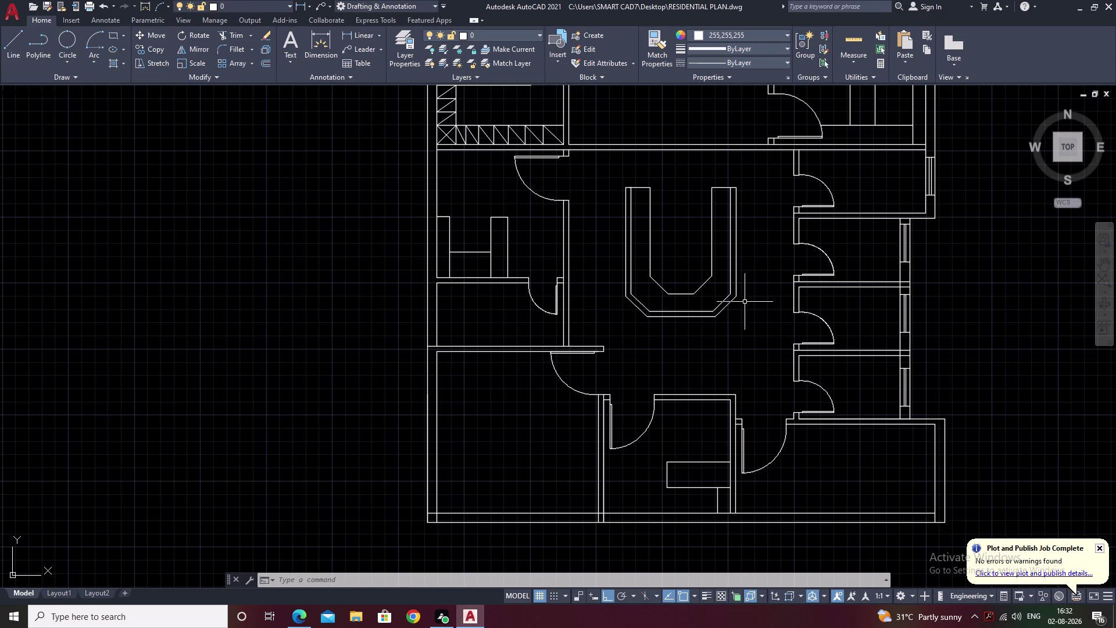
Explode the U-shaped table outline into separate line segments.
key(Escape)
key(Escape)
scroll(up, 3)
drag(656, 299, 609, 358)
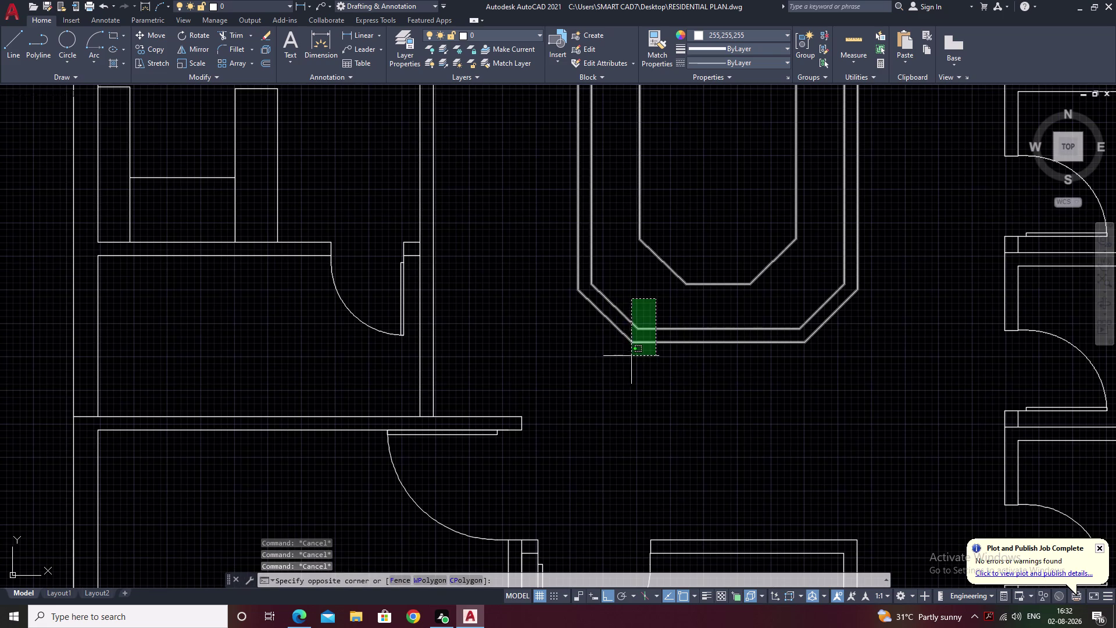
click(605, 356)
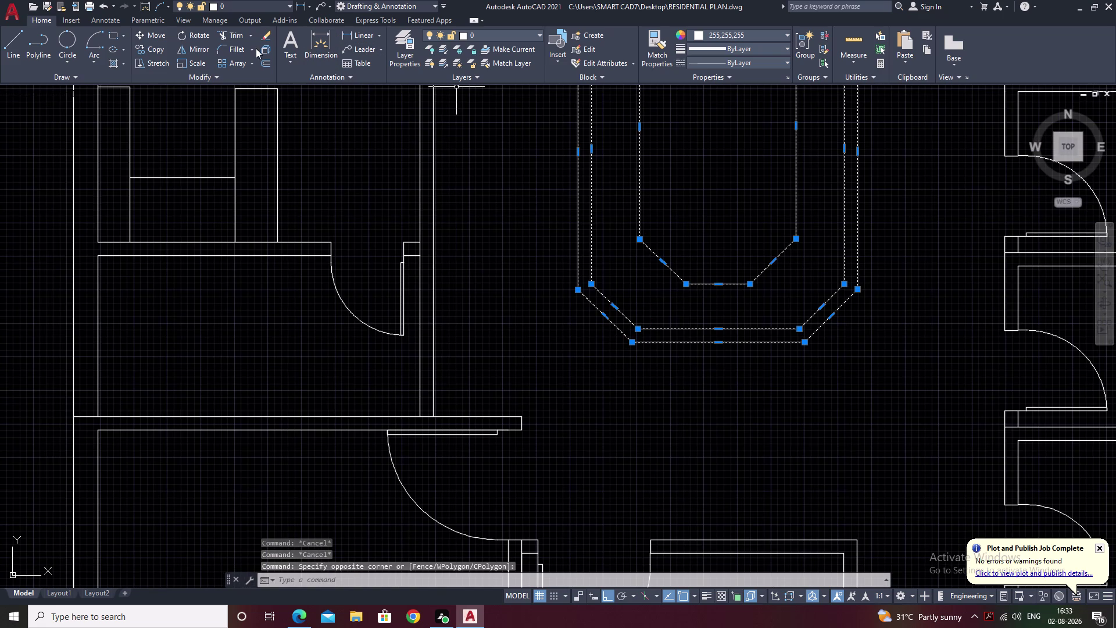
click(267, 51)
Join the chamfered bottom segments into two polylines.
drag(687, 302, 660, 352)
drag(624, 304, 601, 320)
click(599, 329)
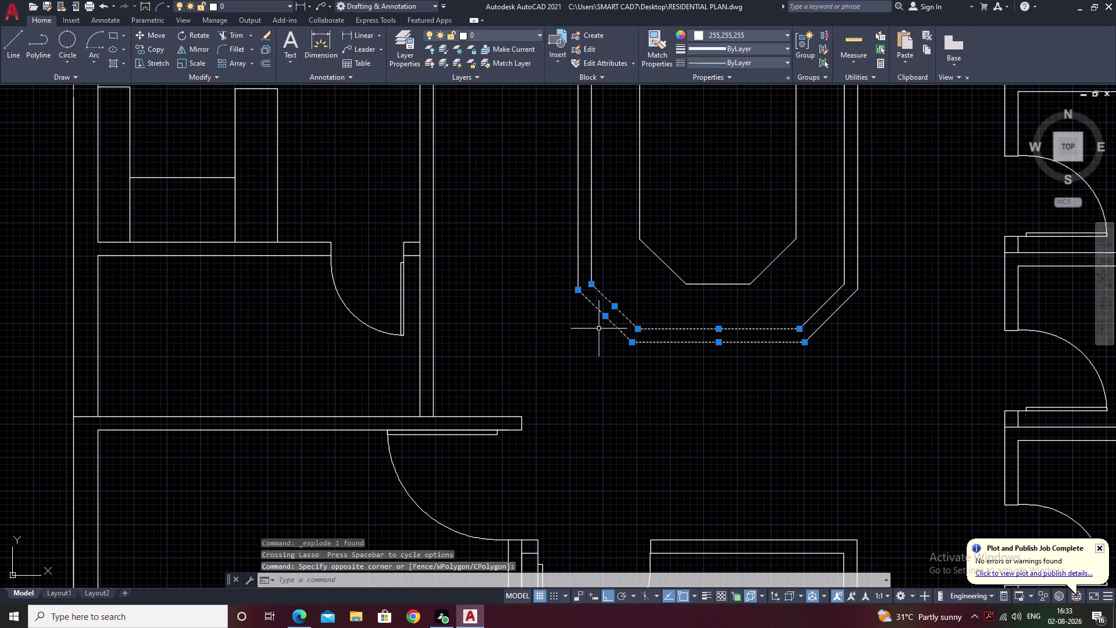
drag(809, 303, 853, 324)
click(854, 324)
drag(820, 299, 837, 312)
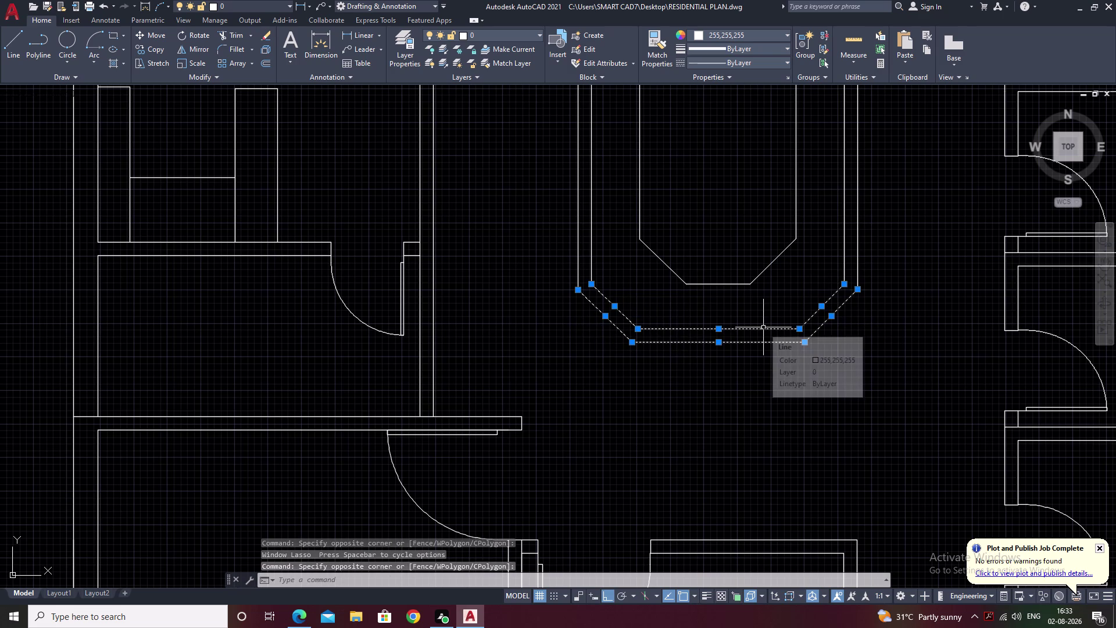
text(j)
key(space)
Move the joined bottom polylines downward below the side arms.
drag(731, 318, 705, 361)
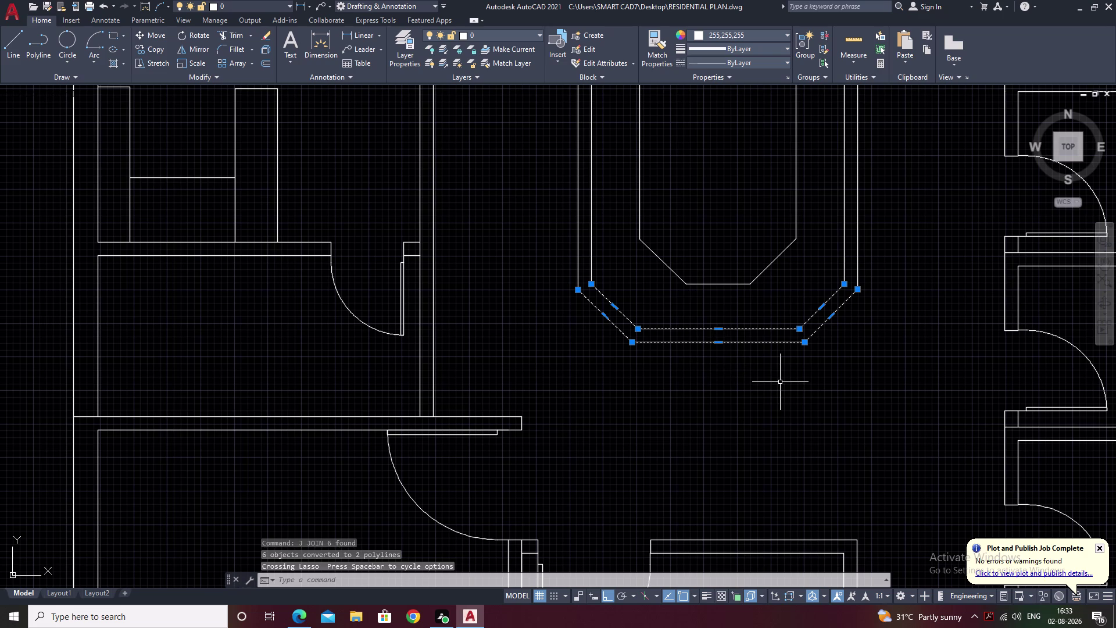
text(m)
key(space)
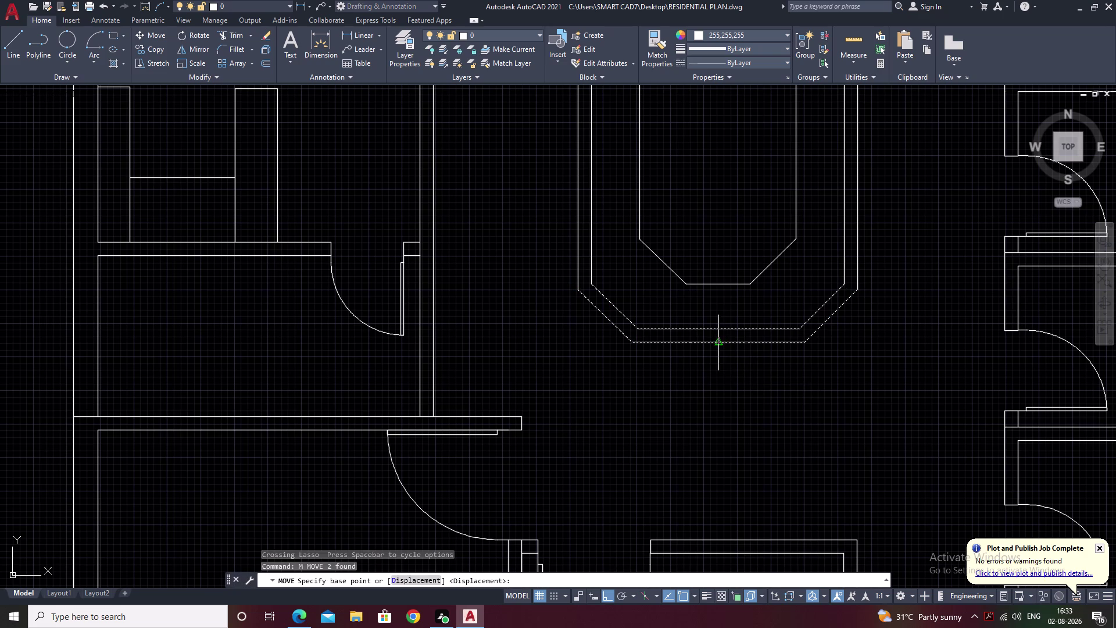
click(719, 344)
click(717, 384)
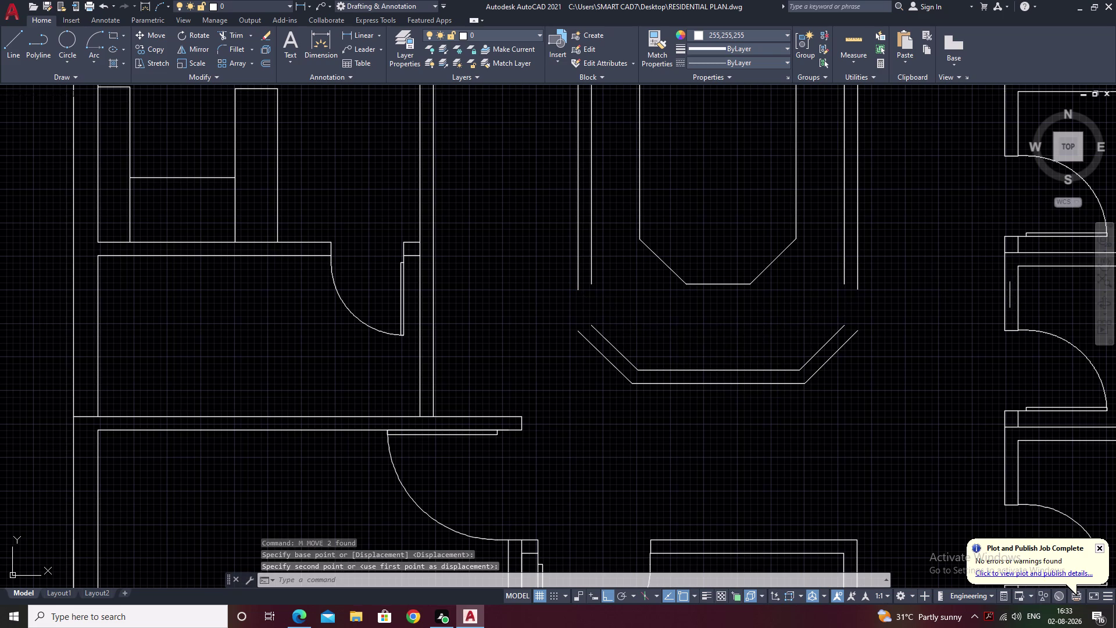
Move the bottom edge further down, then start a new line.
drag(729, 358, 709, 391)
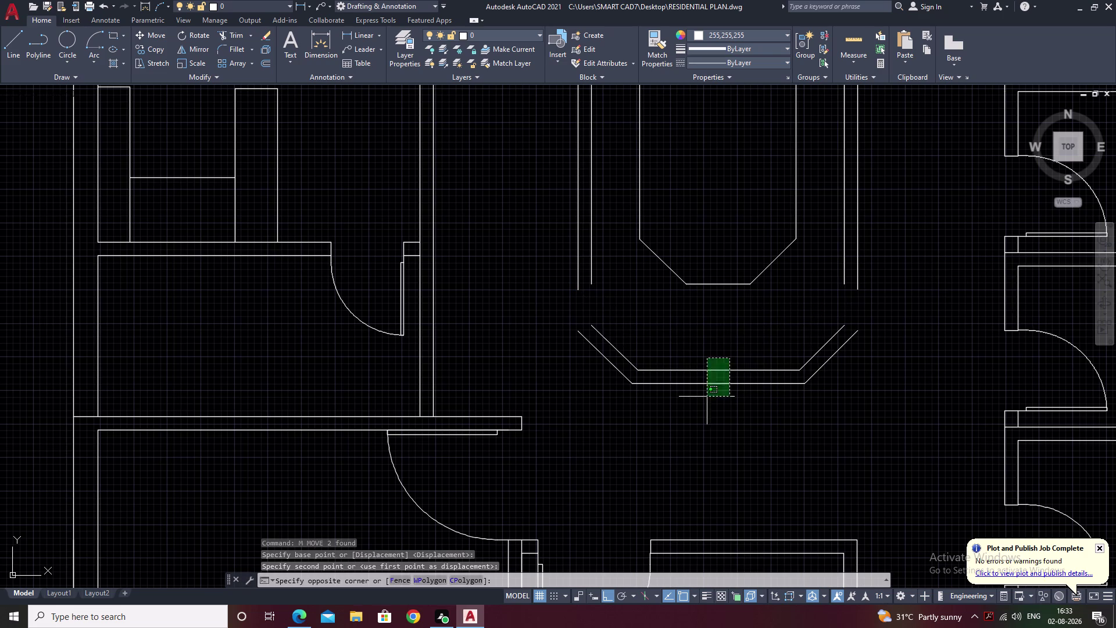
click(711, 392)
text(m)
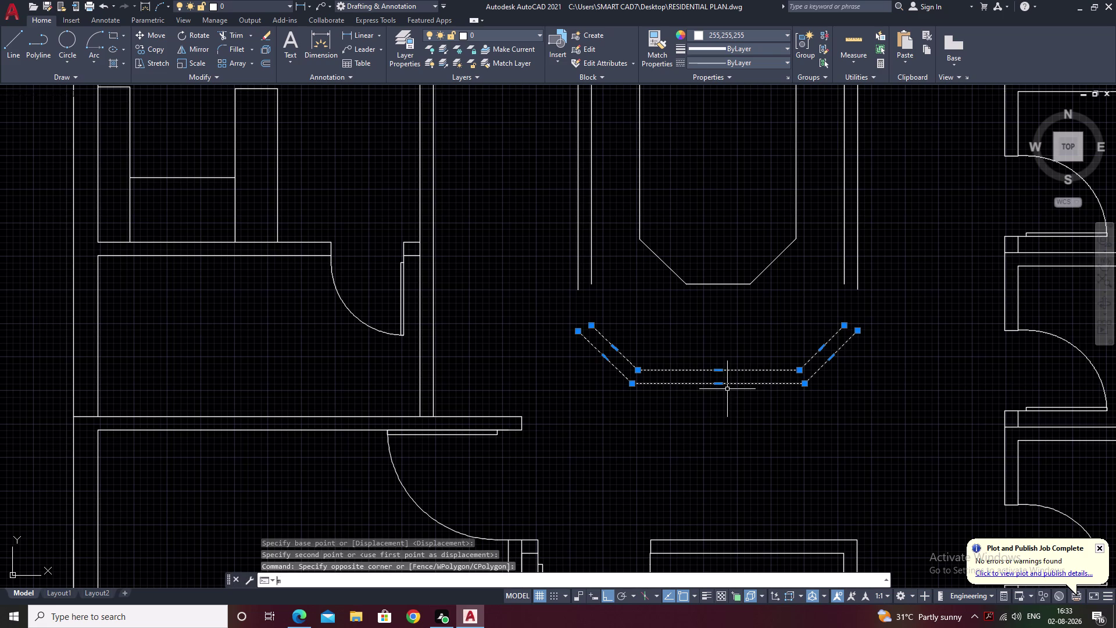
key(space)
click(718, 383)
click(721, 420)
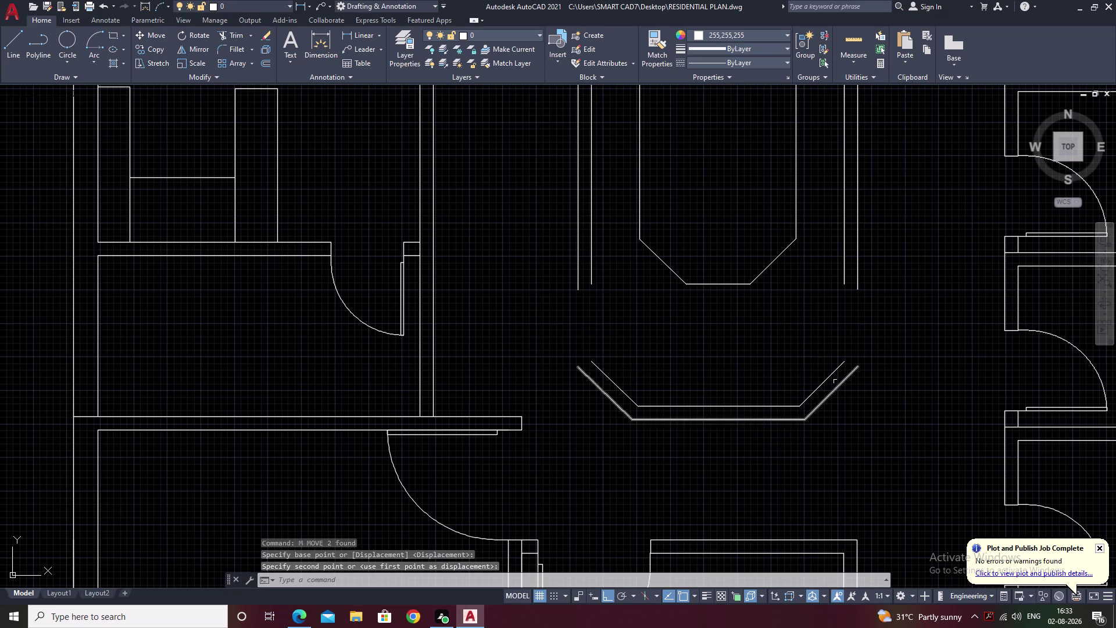
key(Escape)
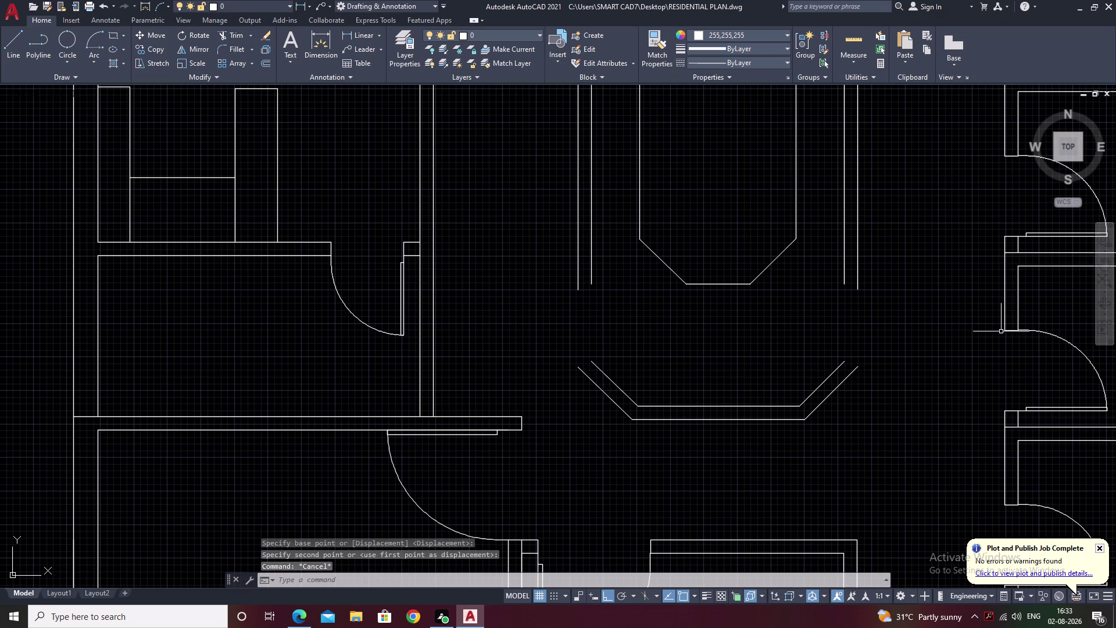
text(l)
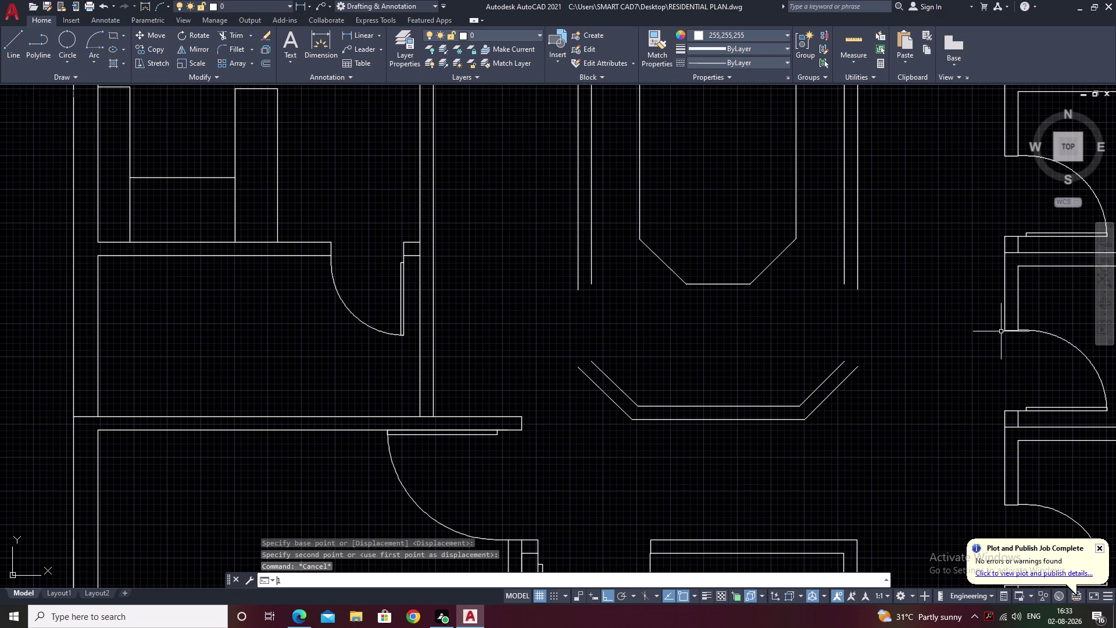
key(space)
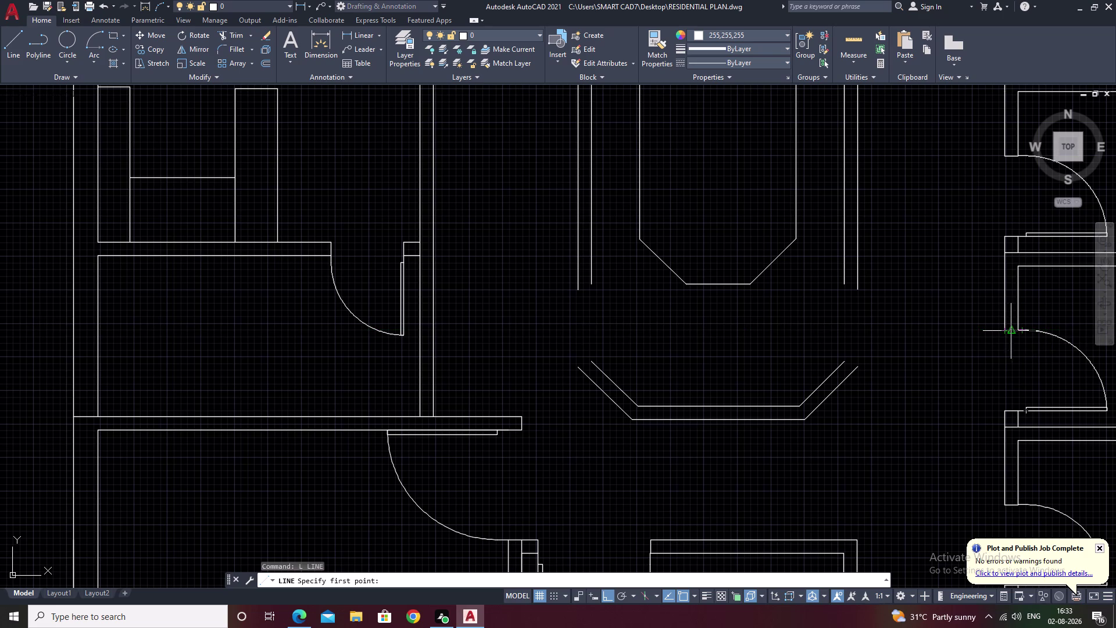
Draw a horizontal guide line and extend the four table arm lines to it.
drag(1010, 329, 1003, 330)
click(547, 336)
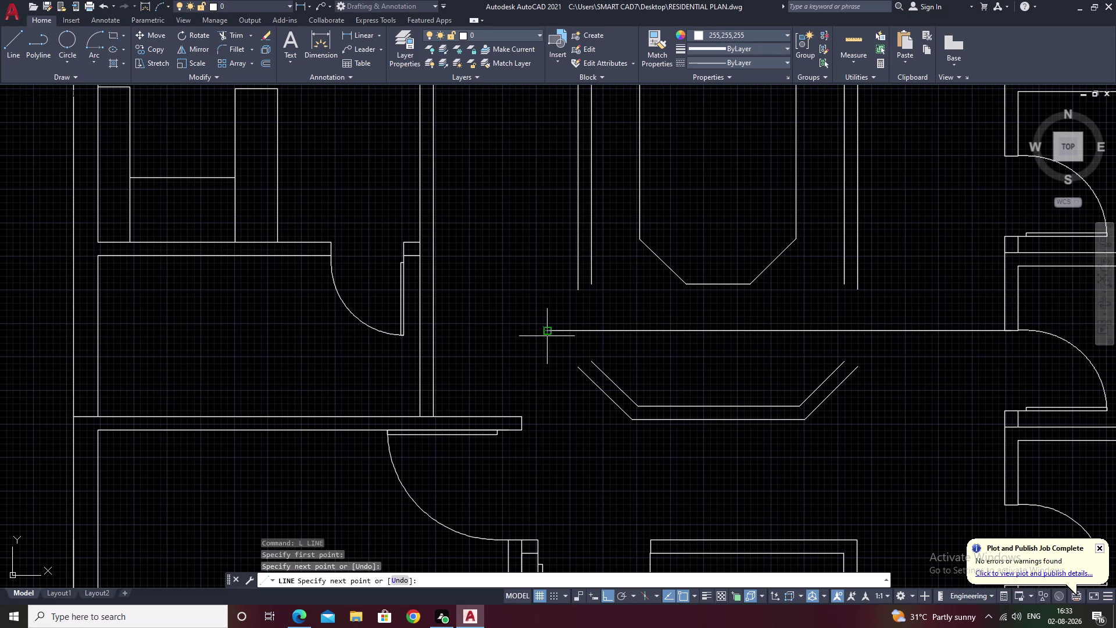
key(Escape)
text(e)
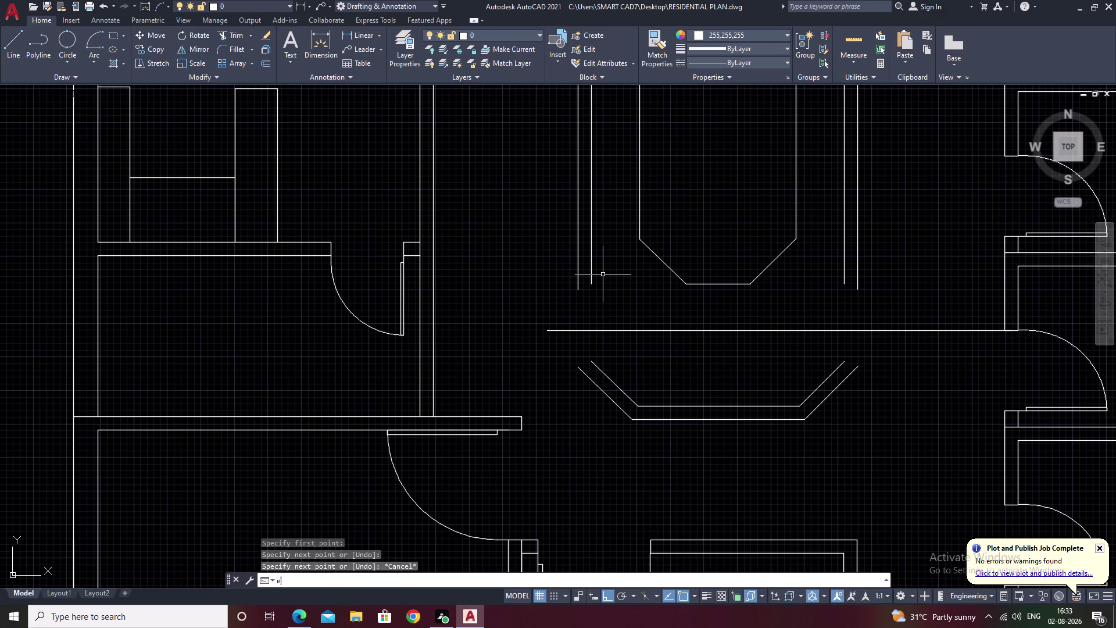
text(x)
key(space)
click(591, 264)
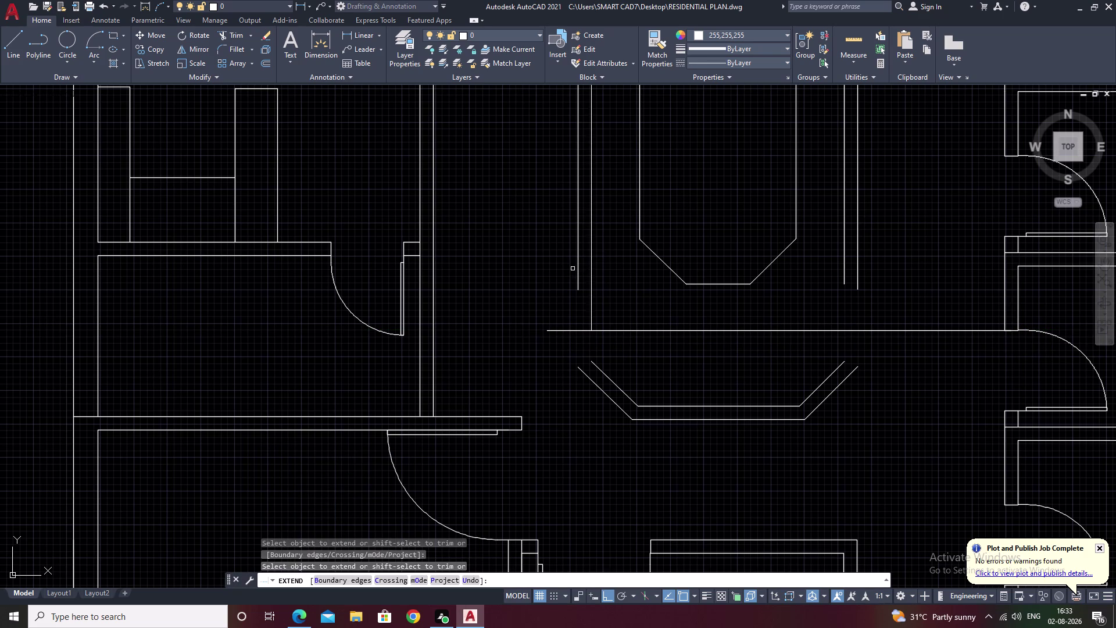
click(577, 269)
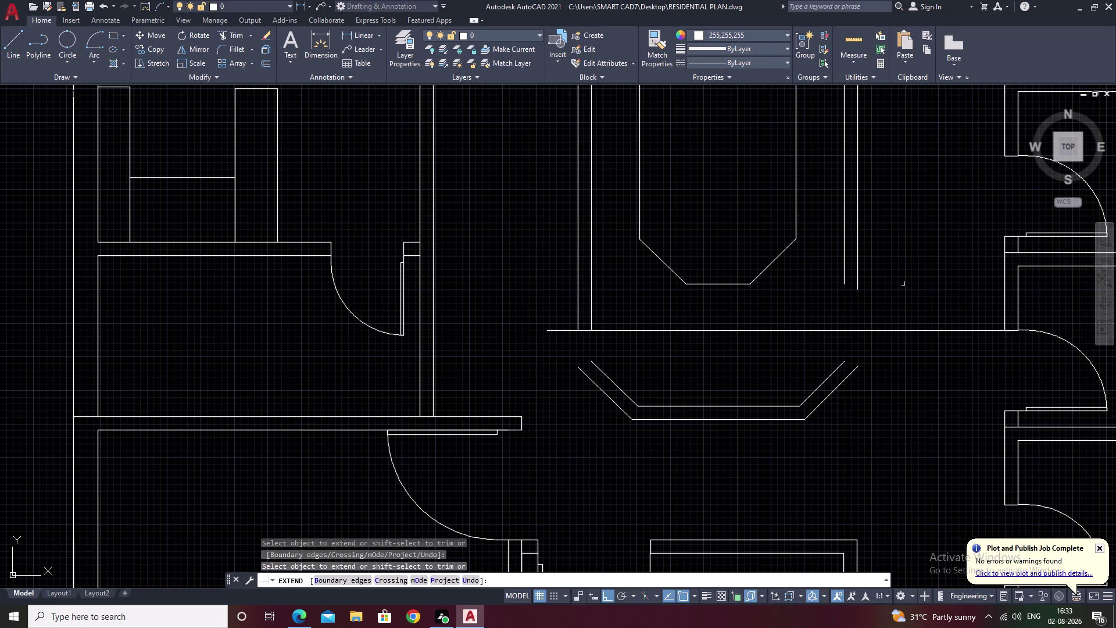
click(857, 274)
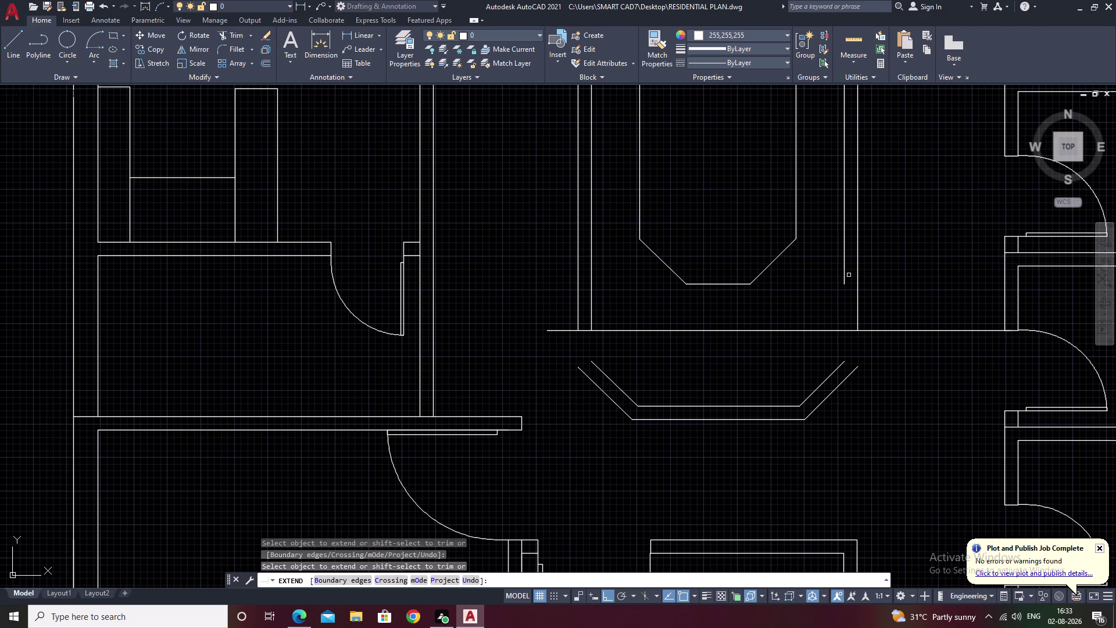
click(844, 278)
key(Escape)
Delete the horizontal guide line.
scroll(down, 3)
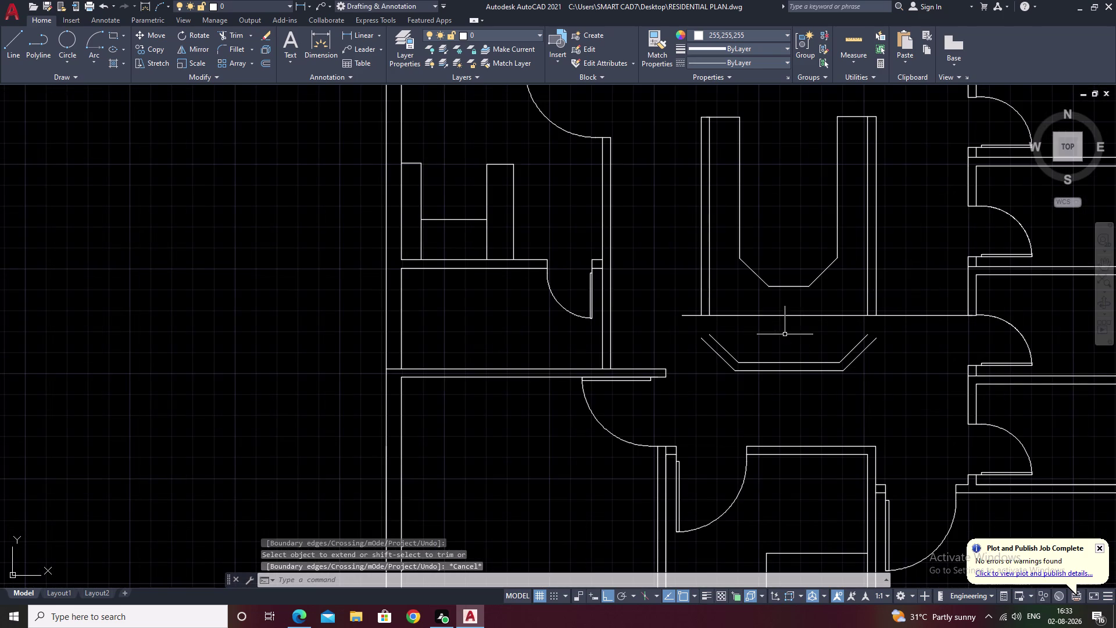
scroll(up, 3)
drag(816, 300, 797, 322)
click(796, 322)
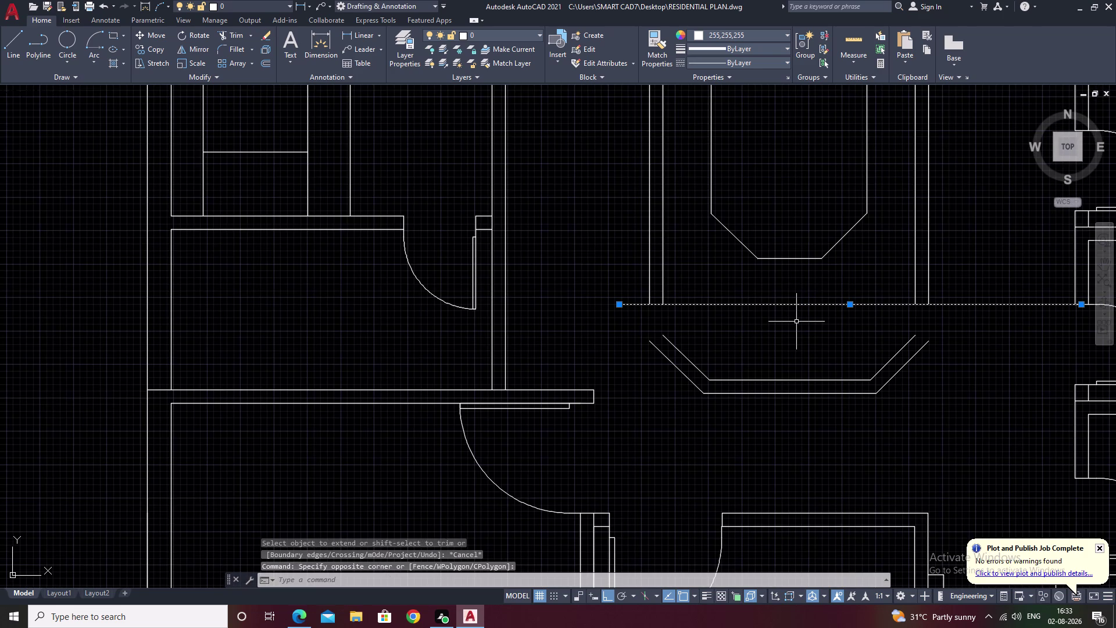
text(e)
key(space)
Move the bottom edge polylines up to fit against the arm ends.
drag(805, 359, 776, 398)
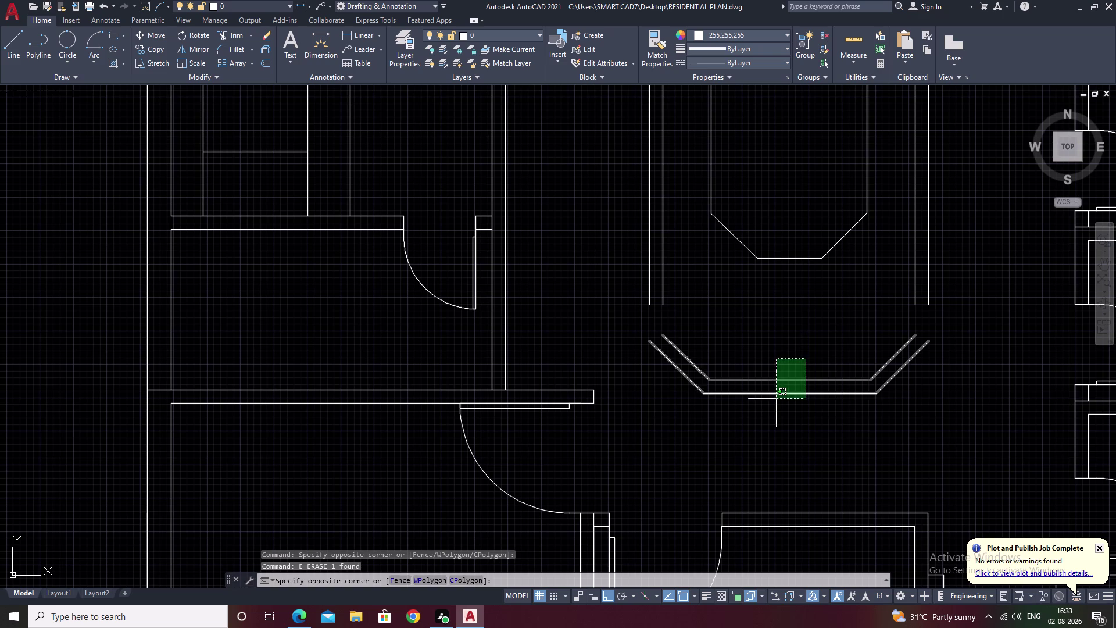
click(776, 399)
text(m)
key(space)
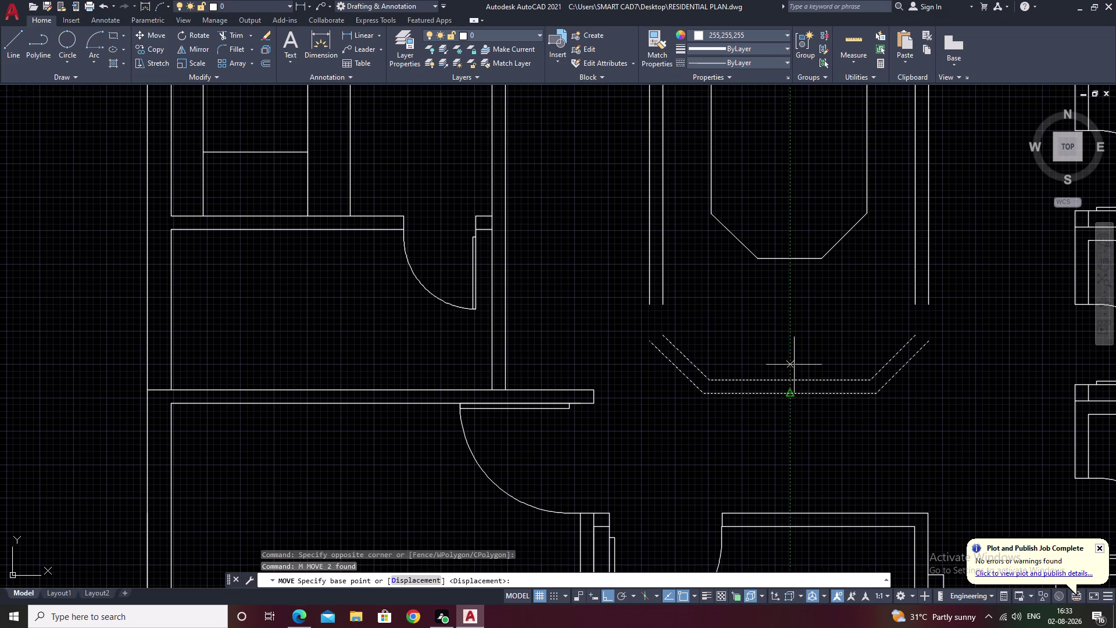
click(665, 339)
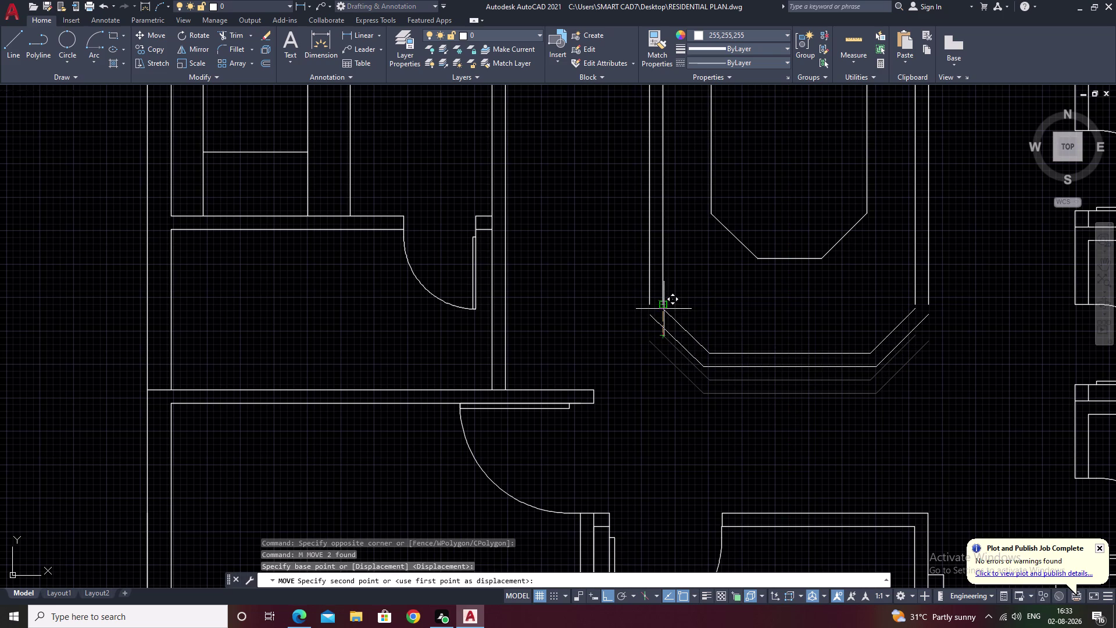
click(664, 308)
key(Escape)
Extend the left diagonal chamfer line toward the table arm.
middle_drag(684, 365, 712, 378)
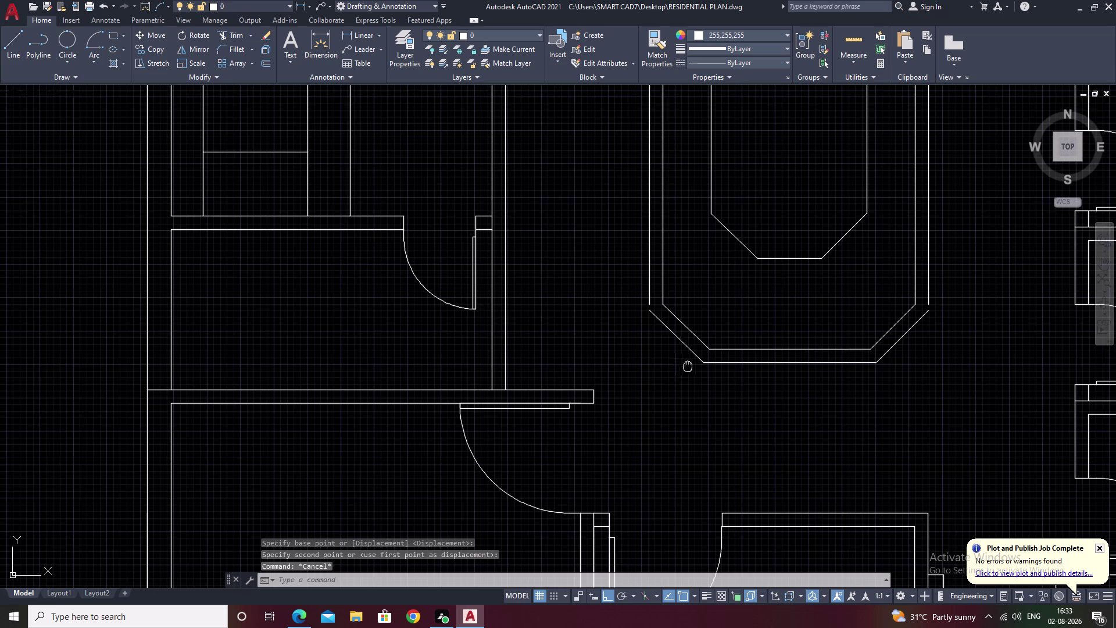
middle_drag(712, 378, 726, 385)
scroll(up, 3)
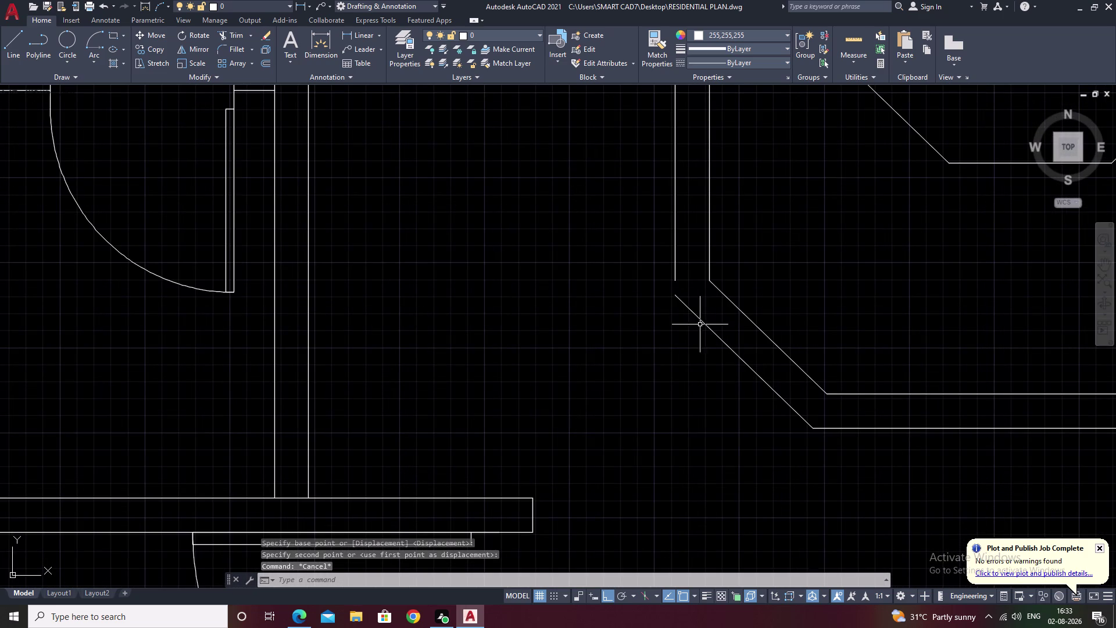
text(ex)
key(space)
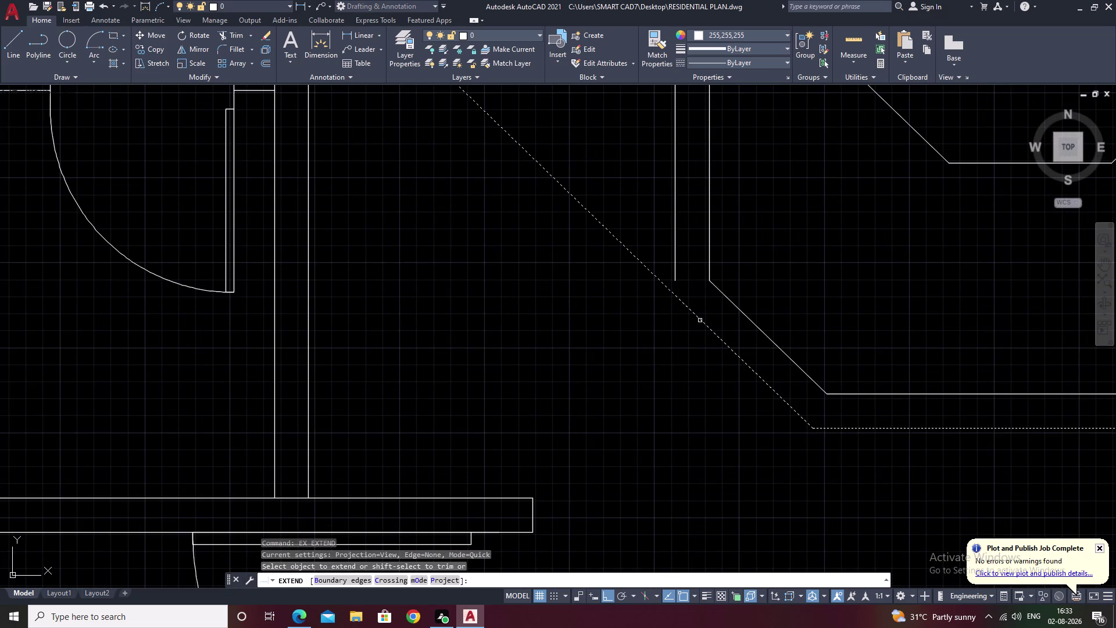
click(696, 314)
click(674, 257)
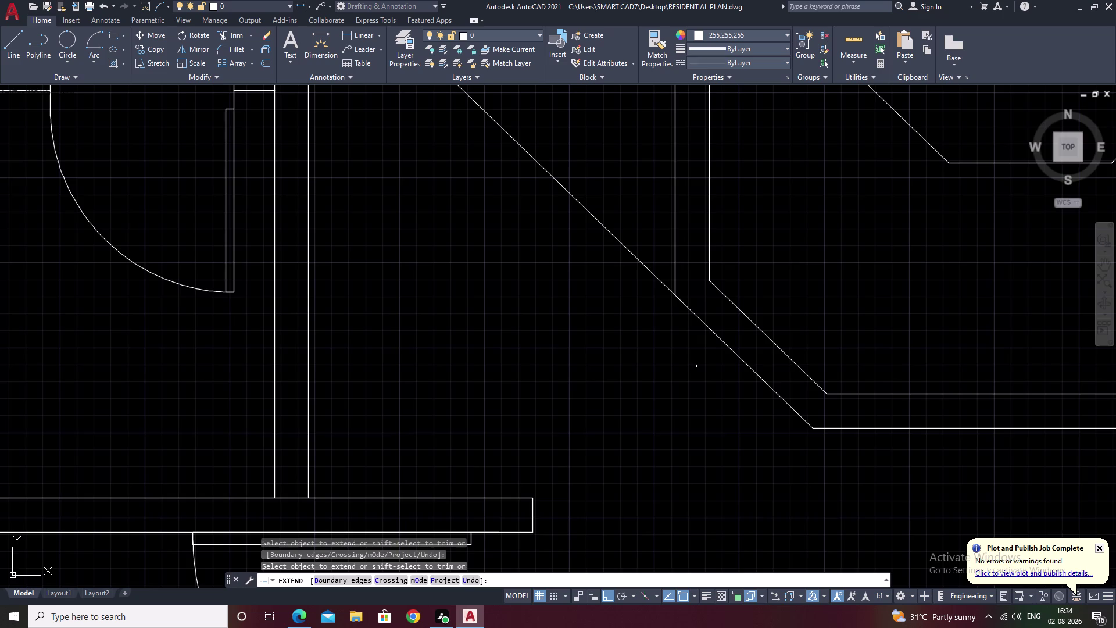
middle_drag(698, 367, 437, 400)
middle_drag(1014, 342, 573, 367)
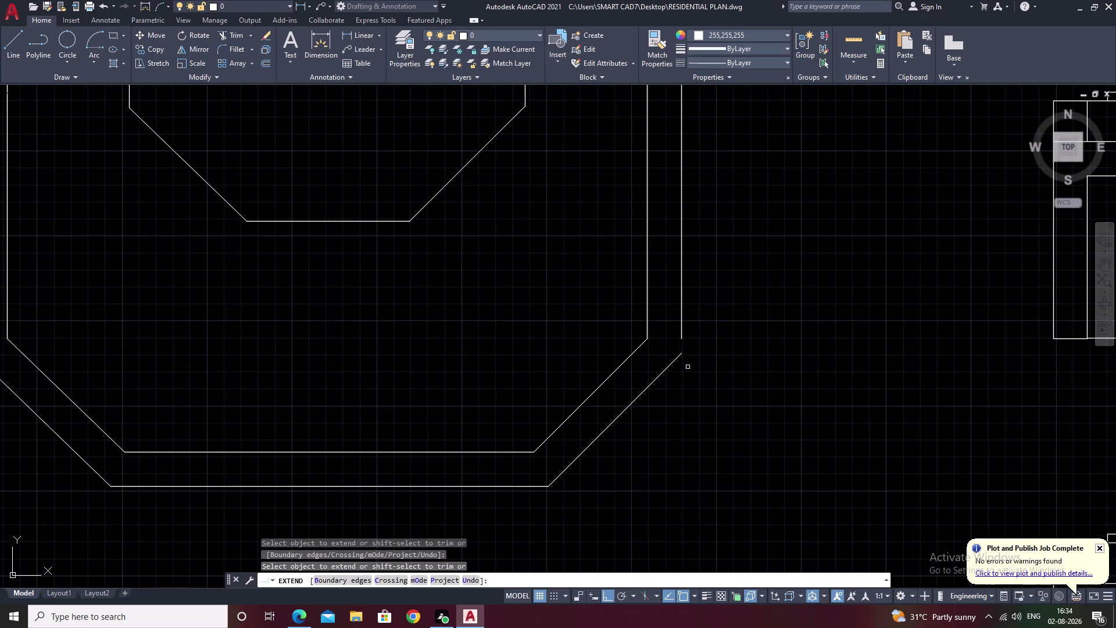
click(675, 361)
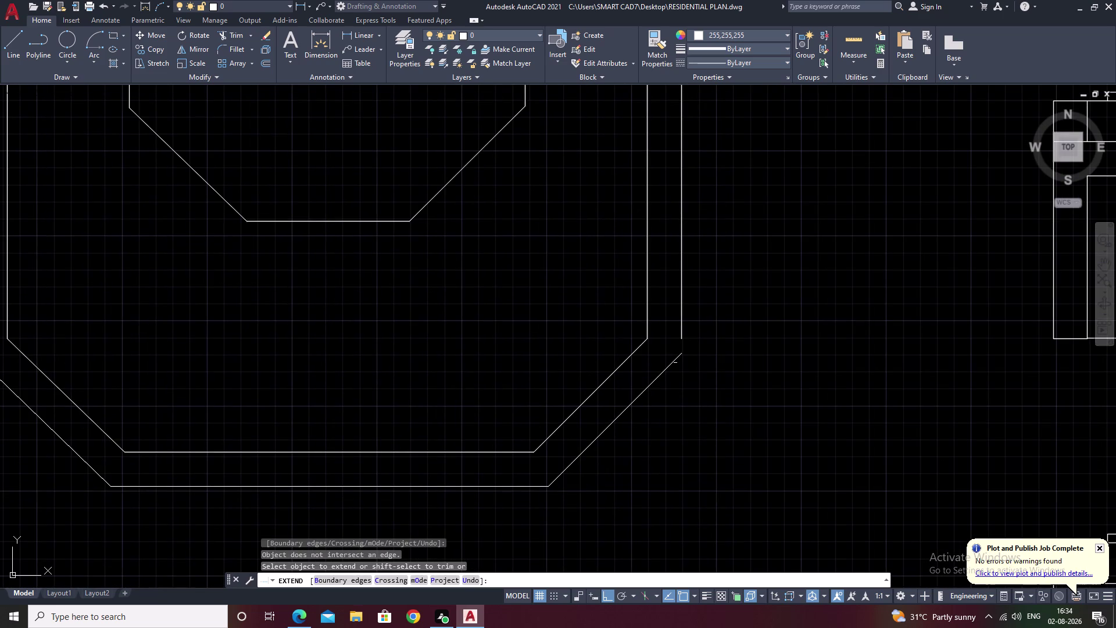
key(Escape)
Extend the right outer edge down to meet the angled corner.
text(ex)
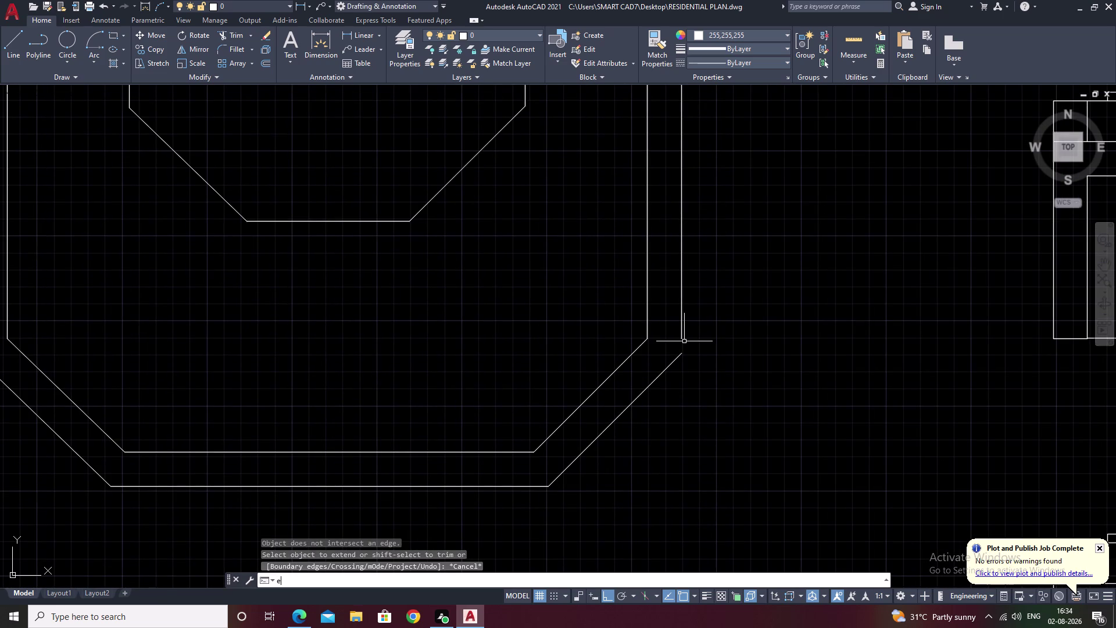
key(space)
click(682, 331)
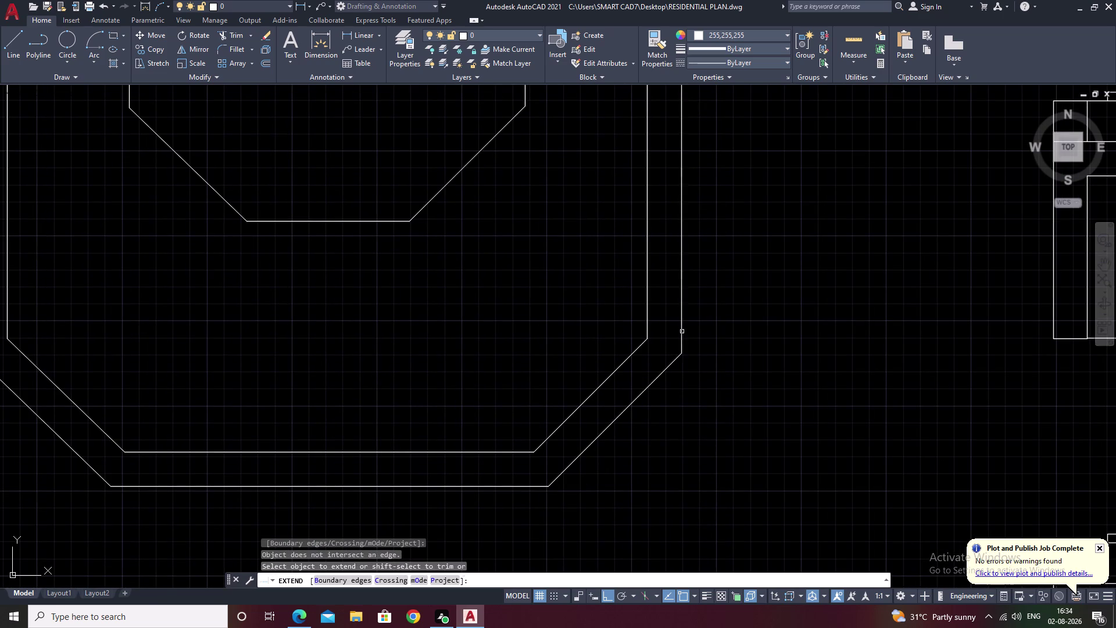
scroll(down, 3)
middle_drag(740, 388, 763, 388)
key(Escape)
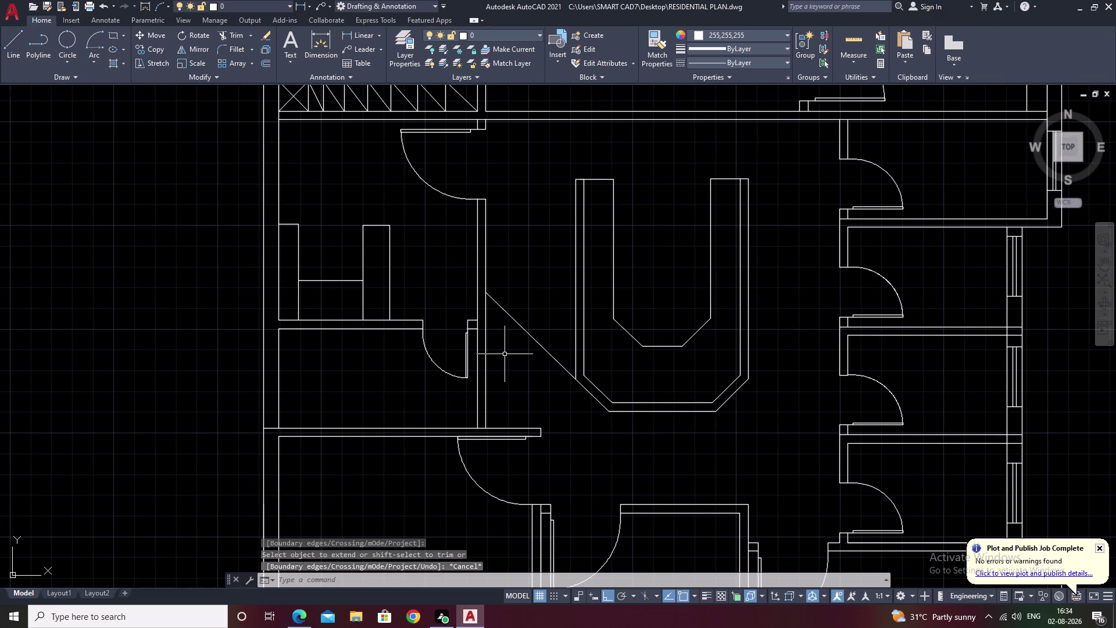
Try trimming the counter's inner bottom lines, then undo the trims.
text(tr)
key(space)
drag(536, 305, 519, 365)
scroll(down, 3)
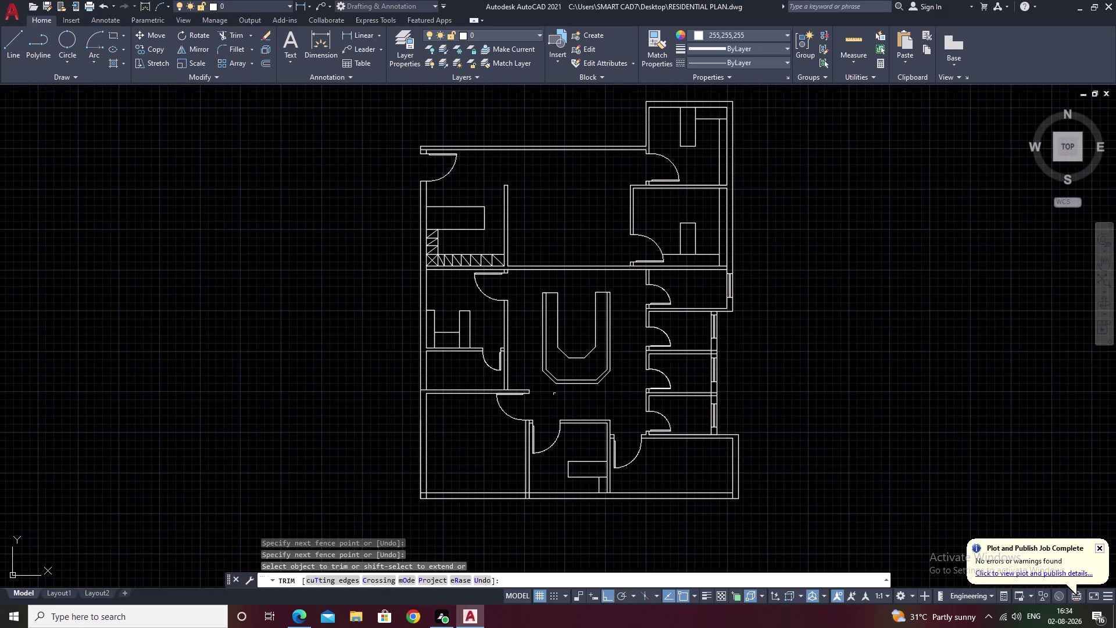
middle_drag(570, 411, 600, 379)
scroll(up, 3)
middle_drag(597, 336, 657, 365)
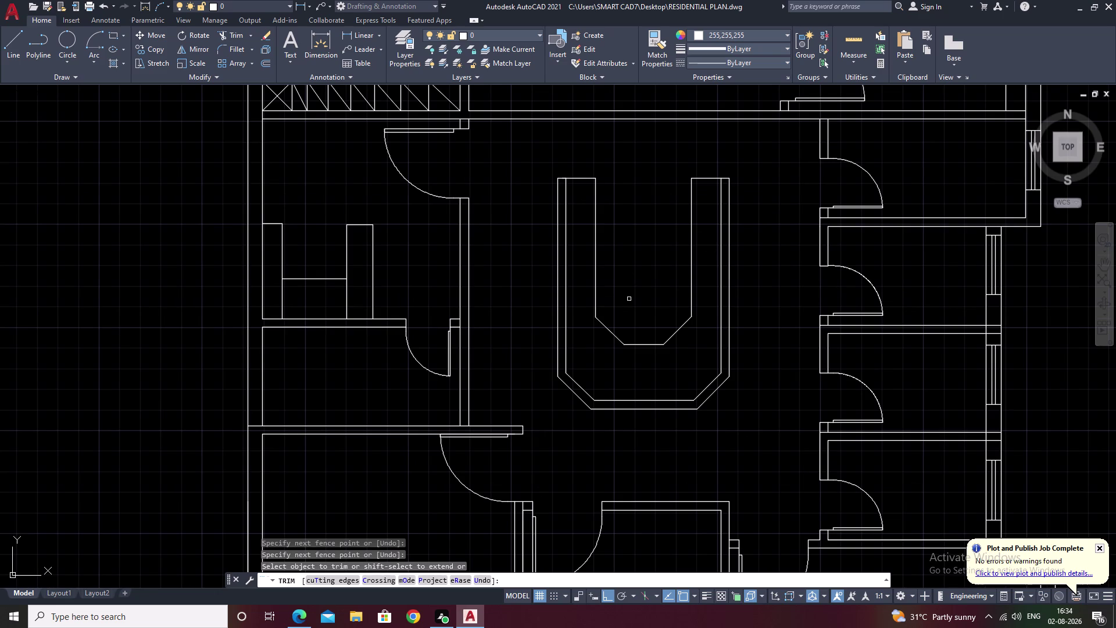
drag(643, 322, 628, 350)
key(ctrl+z)
drag(660, 327, 625, 376)
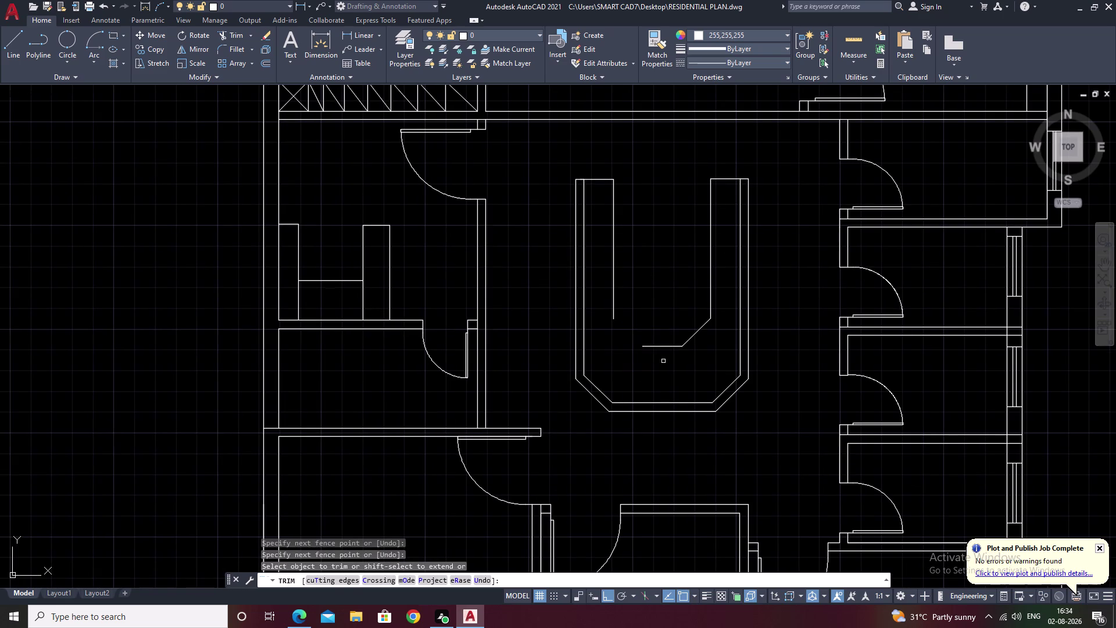
key(ctrl+z)
key(Escape)
Join the counter's inner bottom angled segments into one polyline.
drag(672, 313, 669, 319)
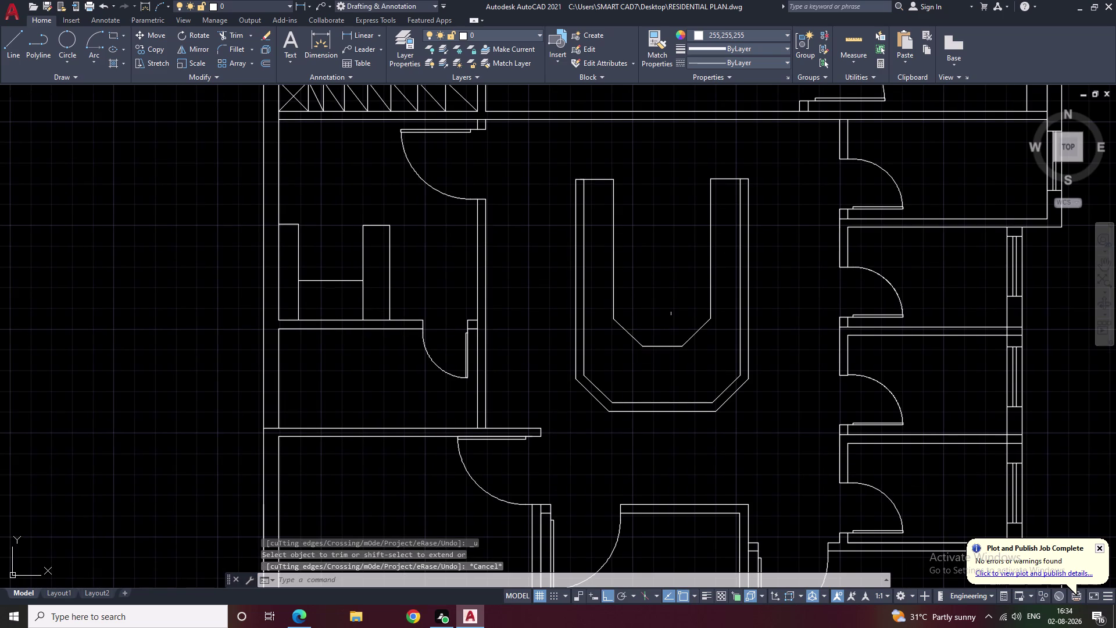
drag(670, 319, 646, 367)
click(647, 367)
drag(648, 335, 607, 348)
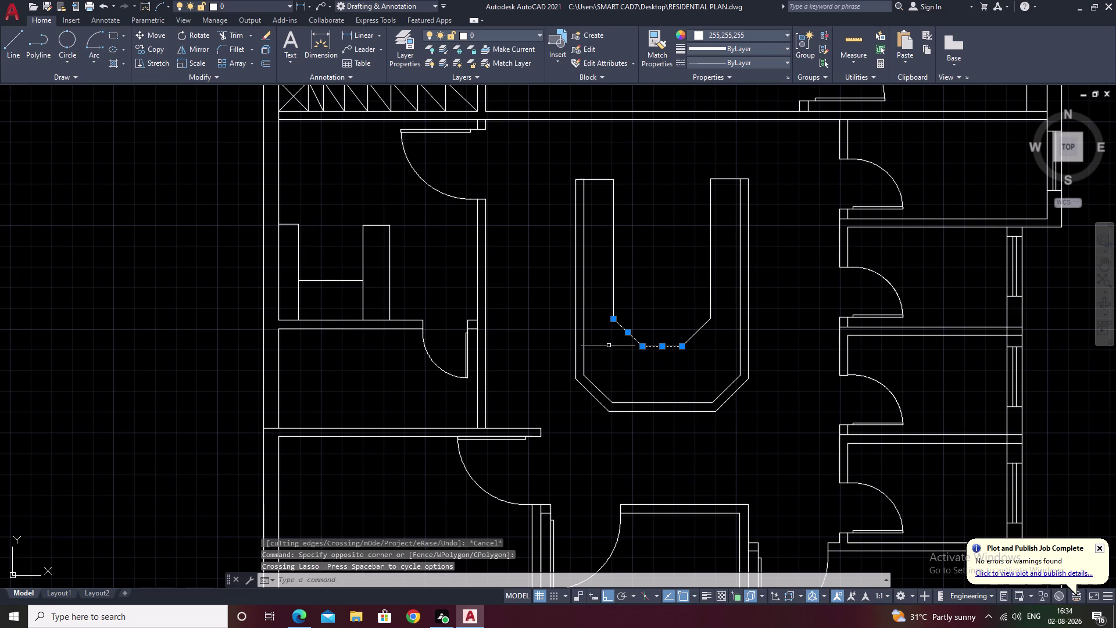
drag(687, 322, 709, 350)
click(708, 350)
drag(682, 313, 709, 352)
drag(716, 344, 692, 322)
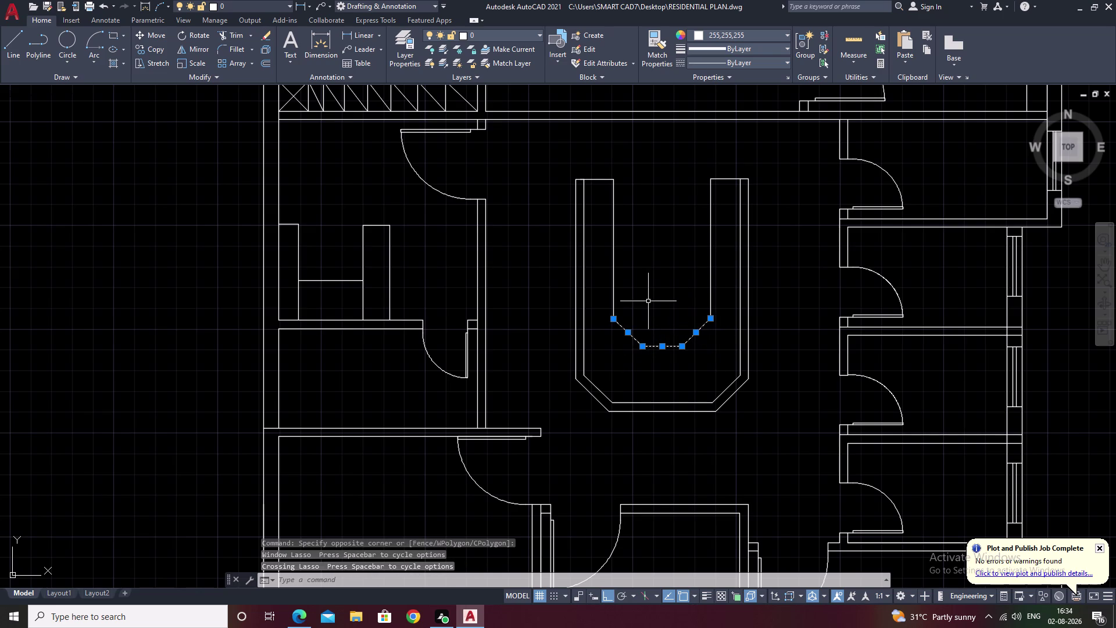
text(j)
key(space)
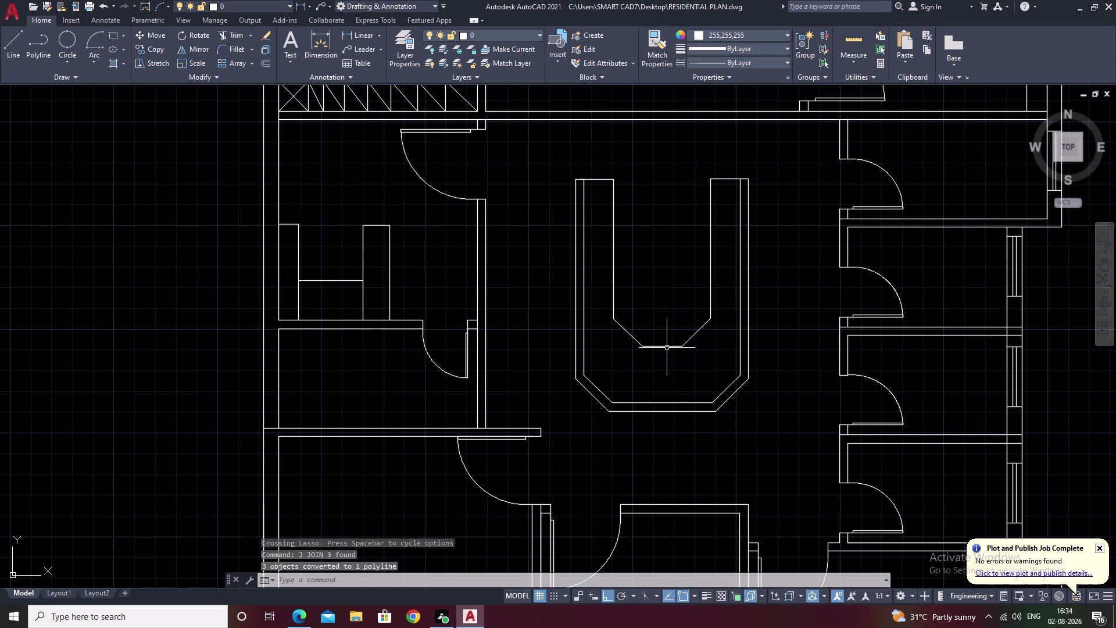
Move the joined inner bottom polyline lower in the counter.
click(670, 346)
text(m)
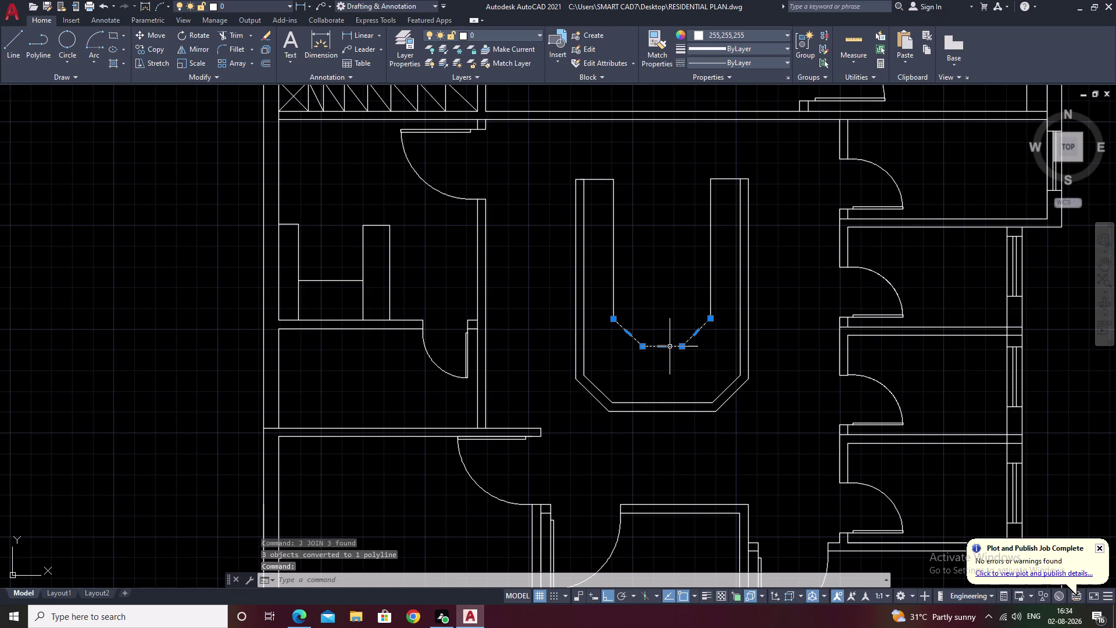
key(space)
click(660, 347)
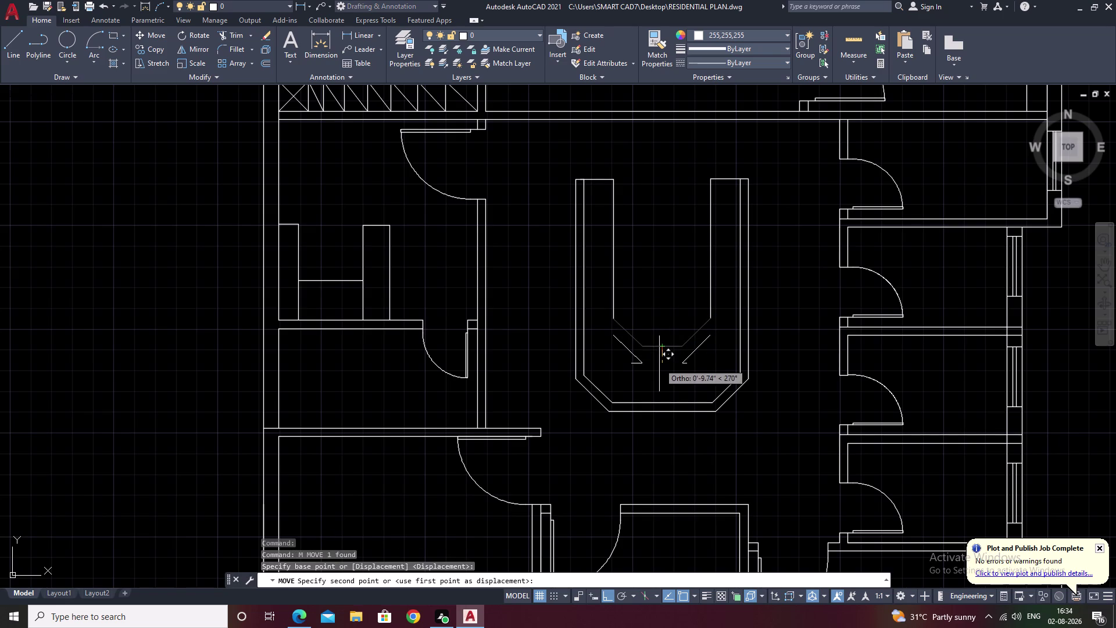
click(659, 366)
key(Escape)
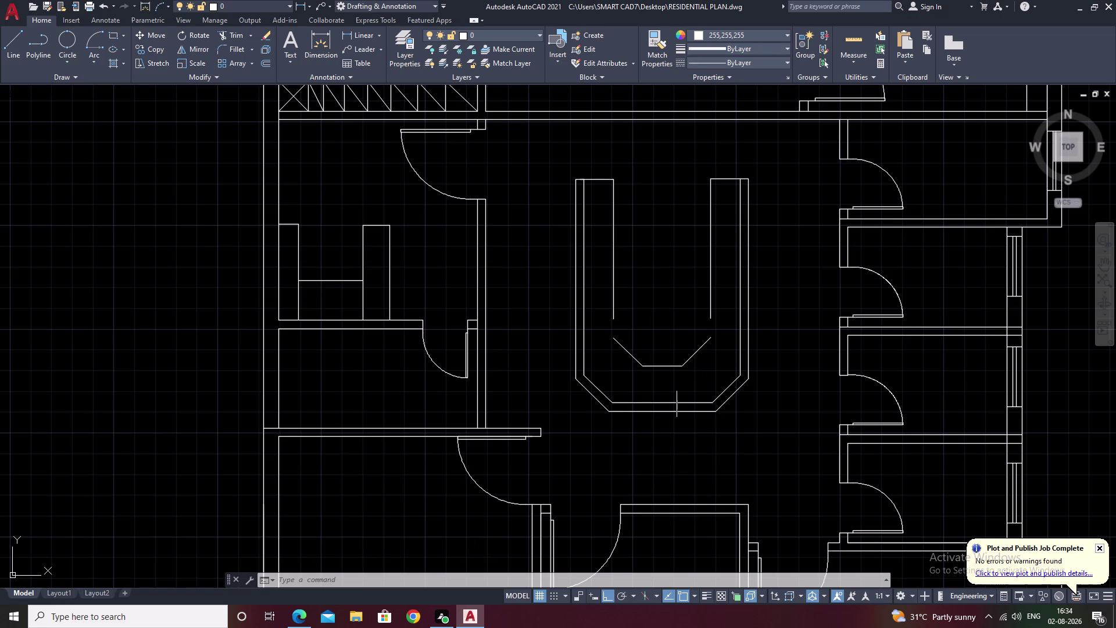
Move the inner bottom polyline further down to its final position.
key(Escape)
text(m)
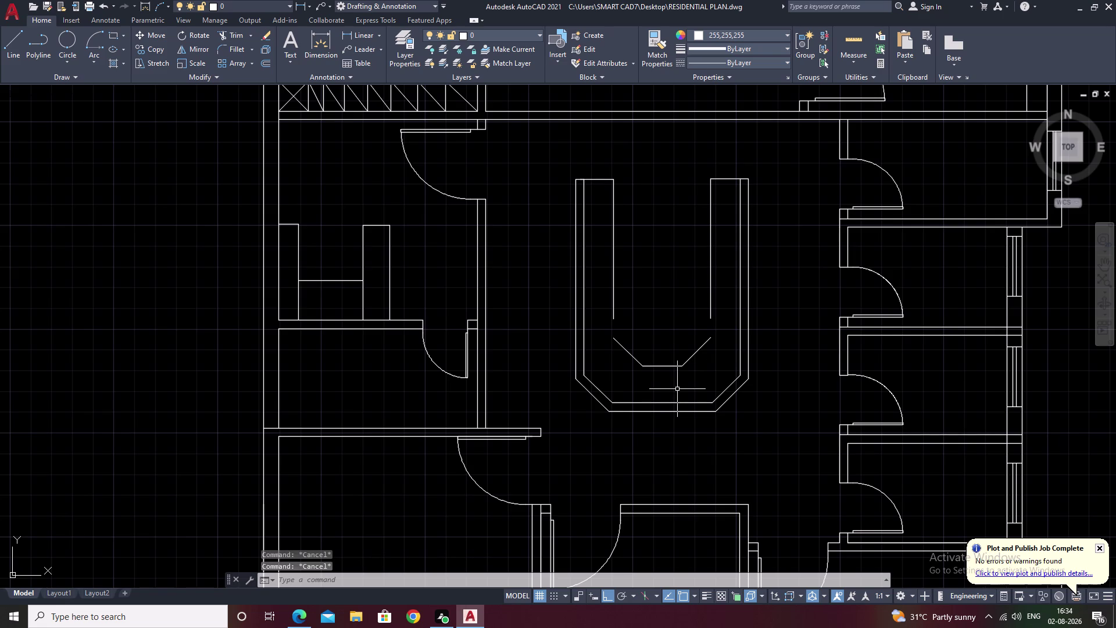
key(space)
click(662, 367)
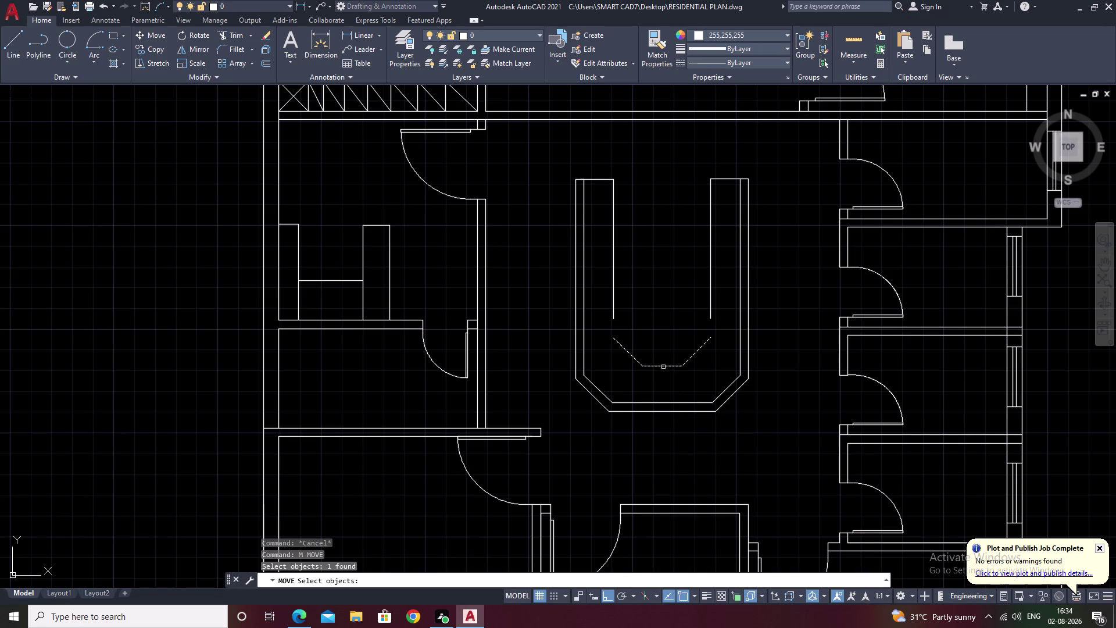
right_click(664, 367)
click(664, 367)
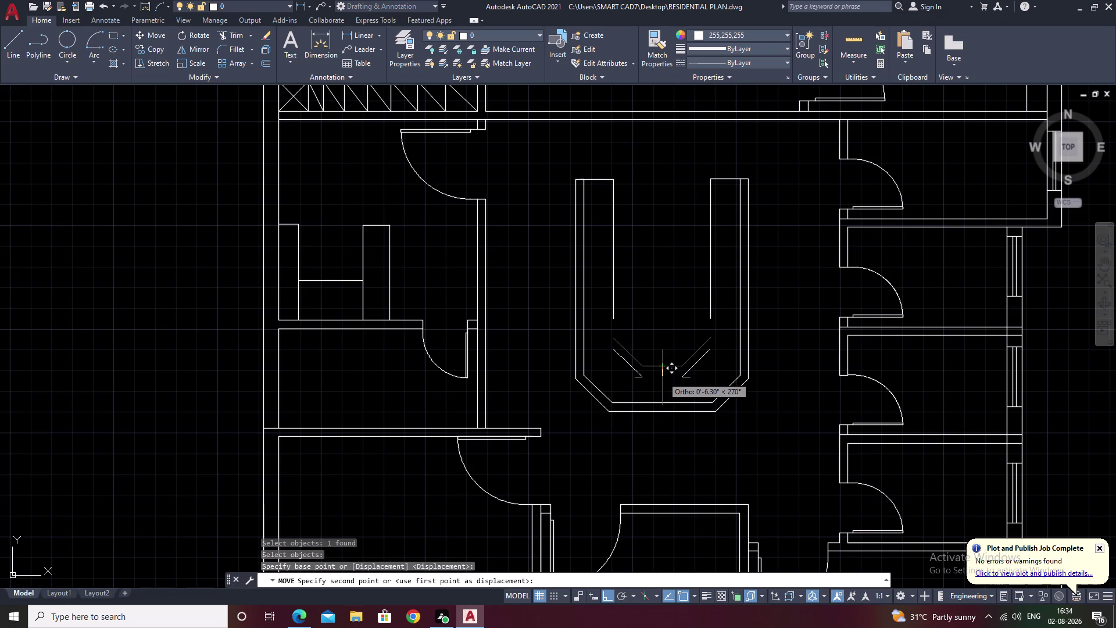
click(663, 377)
key(Escape)
Extend the left and right inner sides down to the lowered bottom.
text(e)
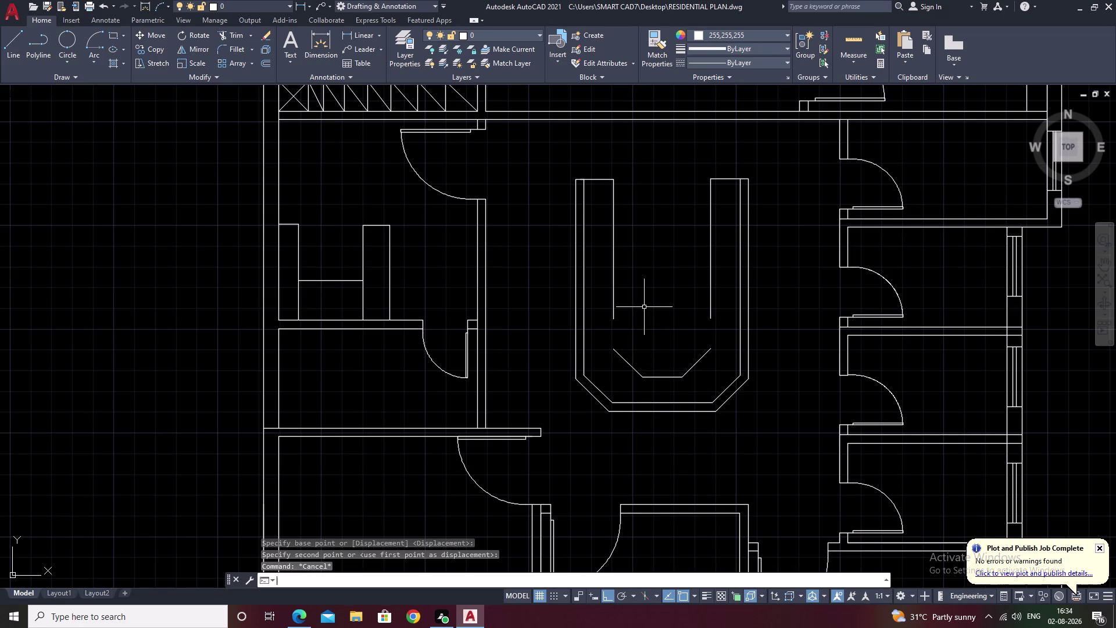
text(x)
key(space)
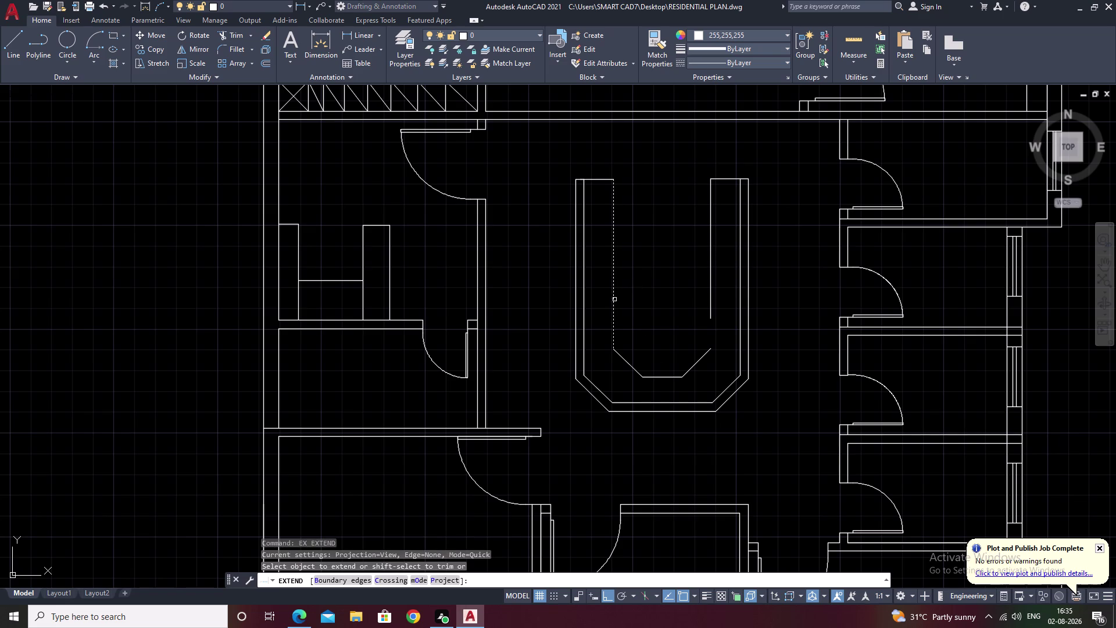
click(615, 300)
click(710, 295)
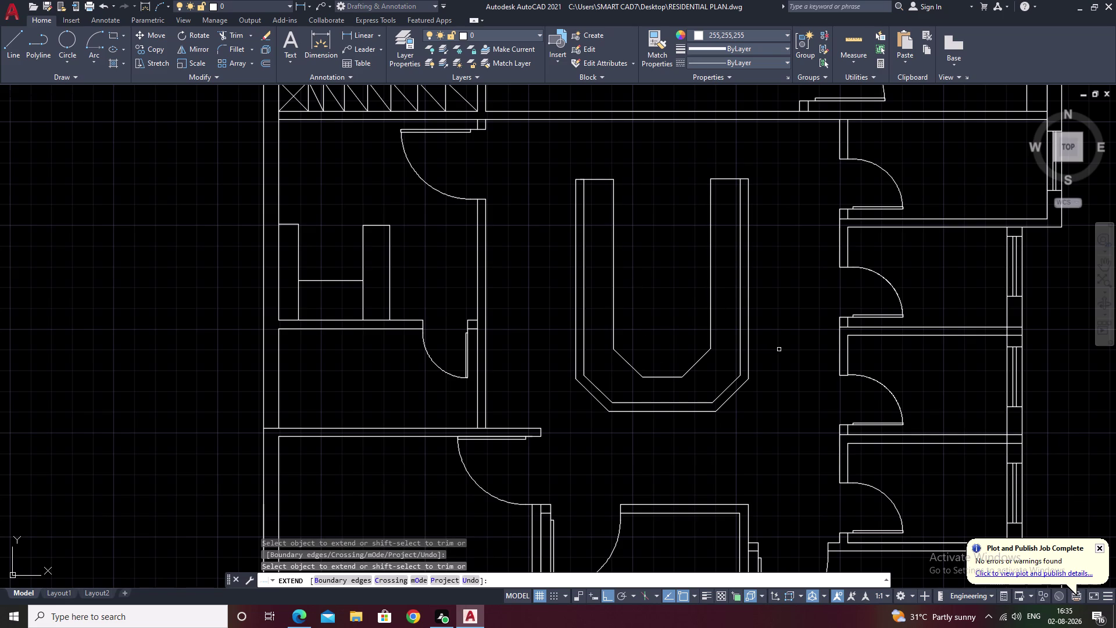
middle_click(779, 349)
key(Escape)
scroll(down, 3)
middle_drag(779, 350, 735, 428)
middle_drag(667, 364, 707, 335)
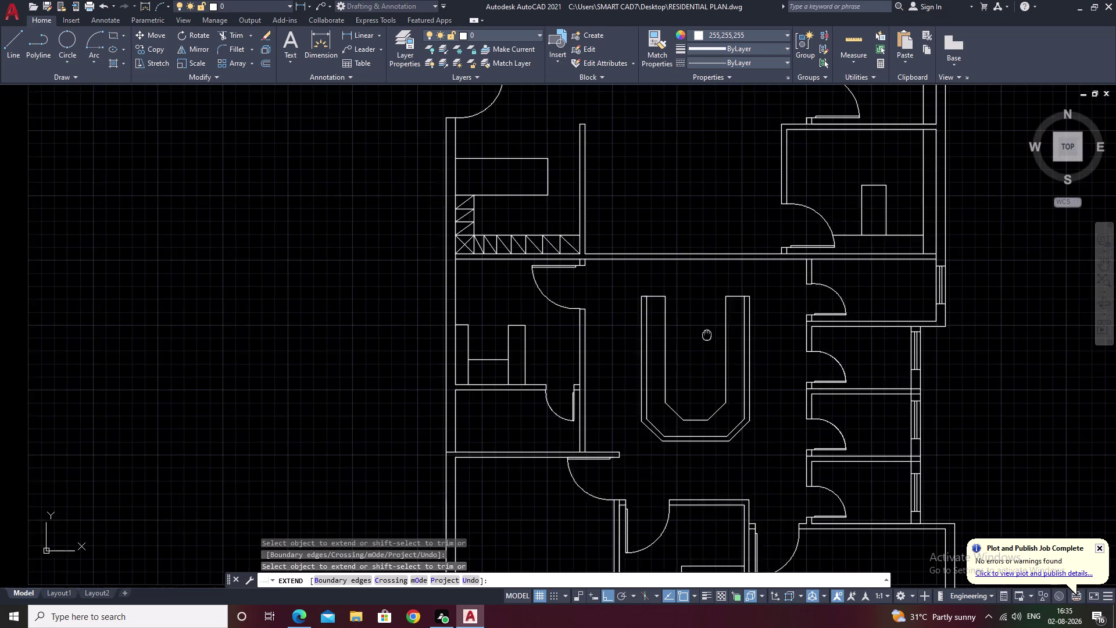
middle_drag(707, 335, 747, 323)
middle_click(833, 386)
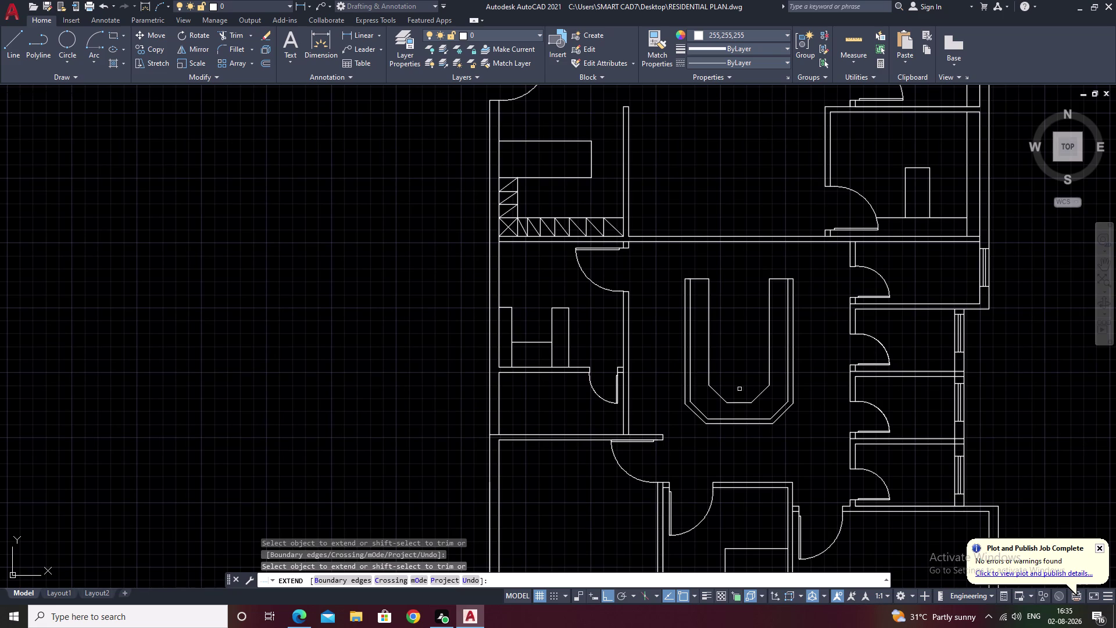
key(Escape)
Pan and zoom out to show the whole floor plan.
middle_drag(782, 324, 845, 332)
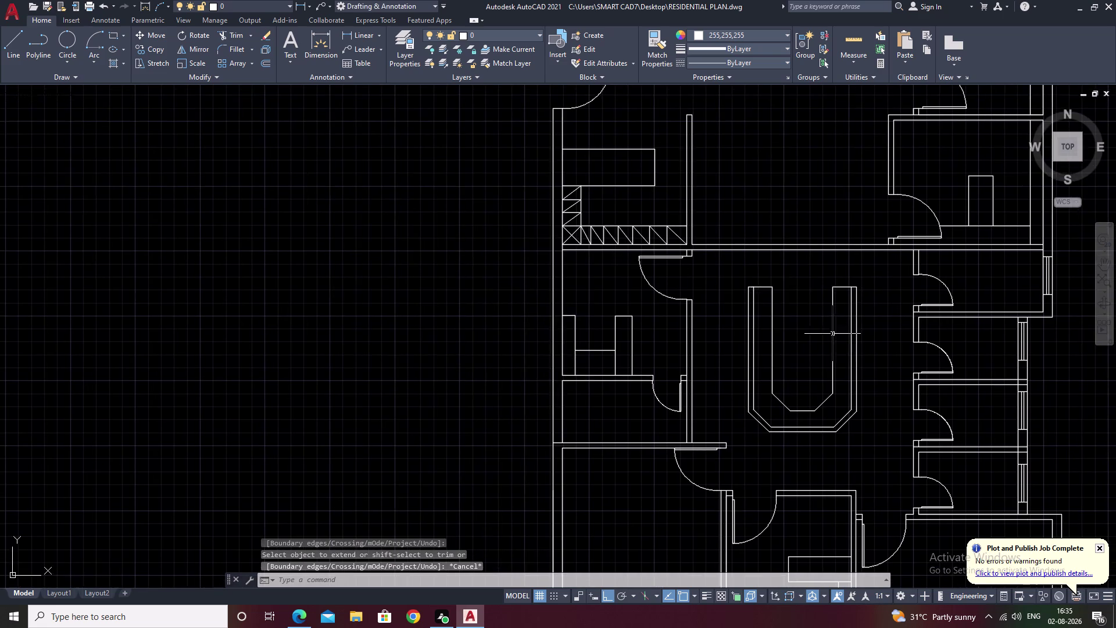
scroll(up, 3)
scroll(down, 3)
middle_drag(804, 408, 784, 257)
scroll(down, 3)
middle_drag(813, 324, 707, 393)
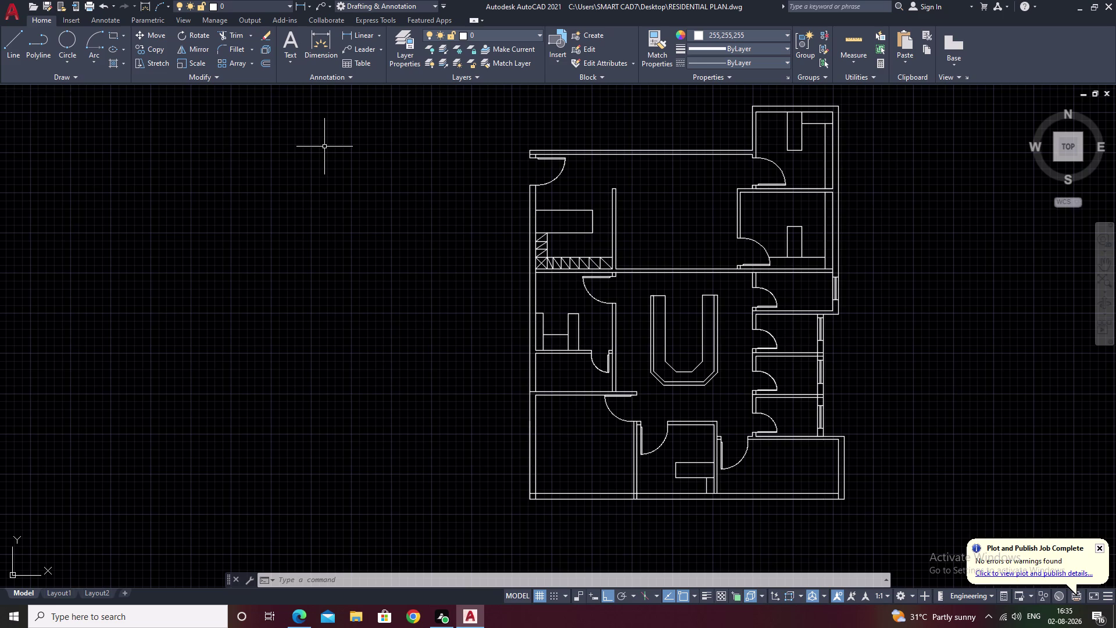
key(Escape)
Open DesignCenter with Ctrl+2 and drag two desk chair blocks into the drawing.
key(ctrl+2)
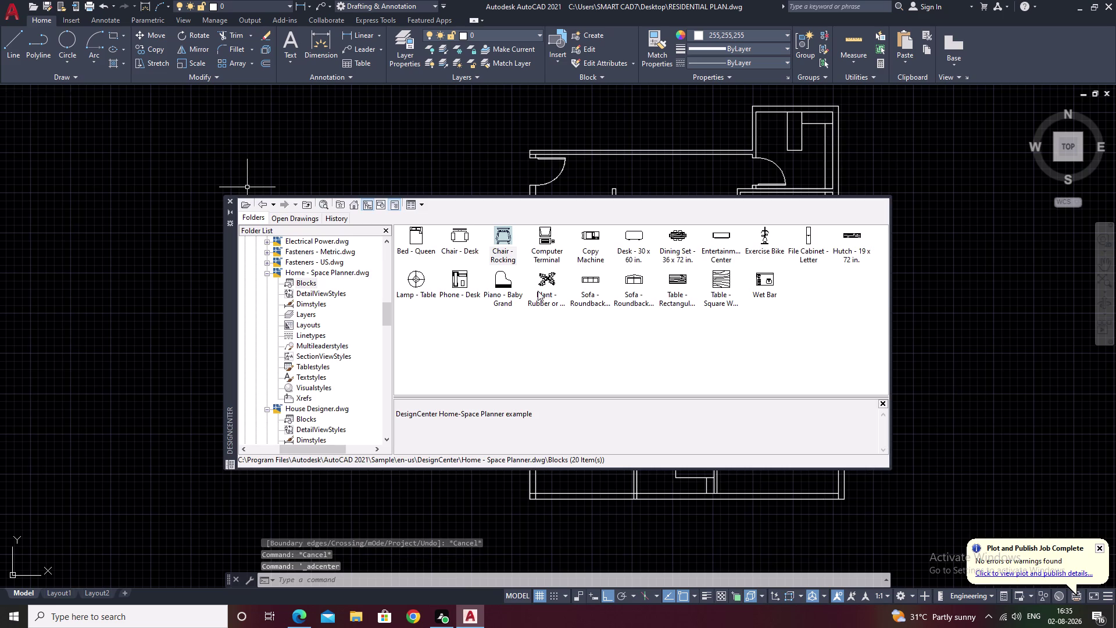
drag(504, 232, 114, 253)
click(114, 254)
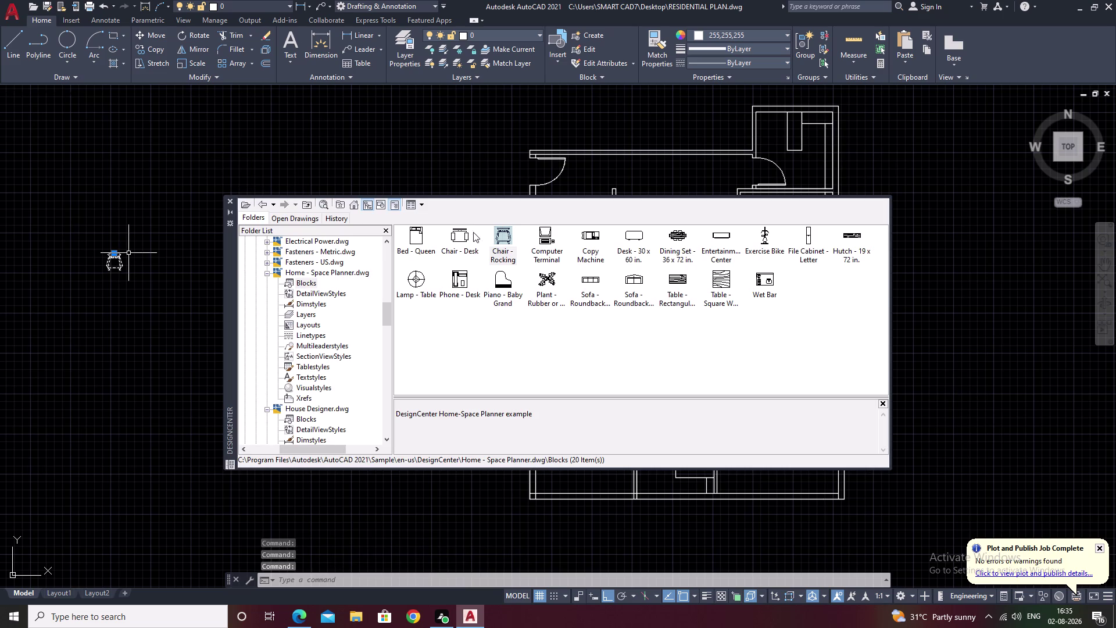
drag(453, 233, 326, 296)
drag(277, 312, 264, 317)
drag(243, 324, 157, 345)
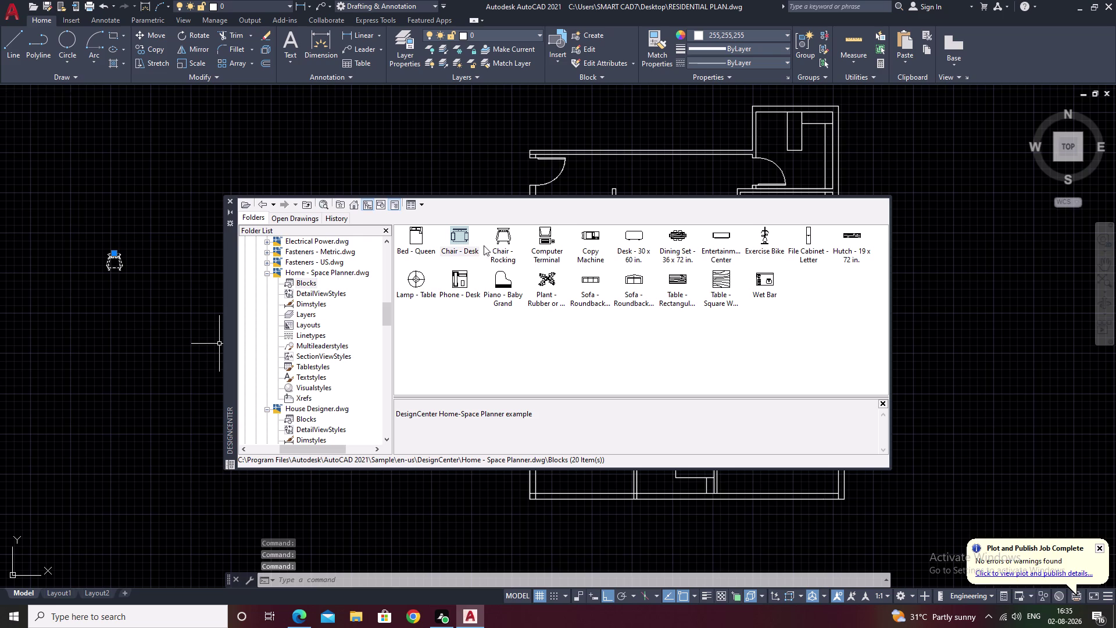
drag(457, 232, 97, 343)
double_click(83, 347)
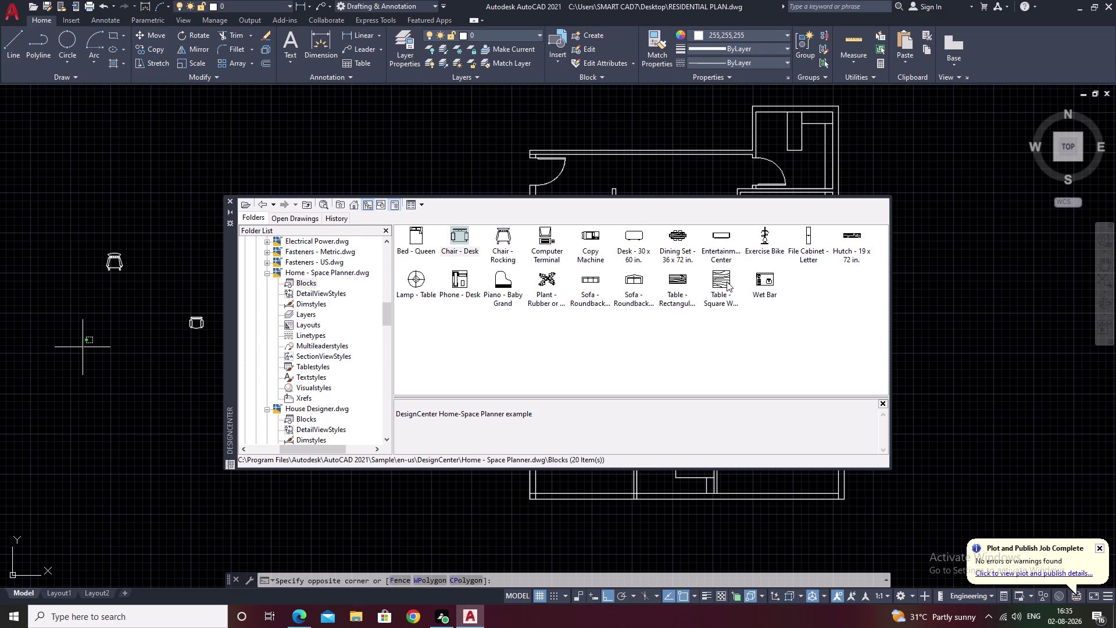
Locate the Table - Square Woodgrain block in the Home - Space Planner palette.
drag(717, 278, 726, 281)
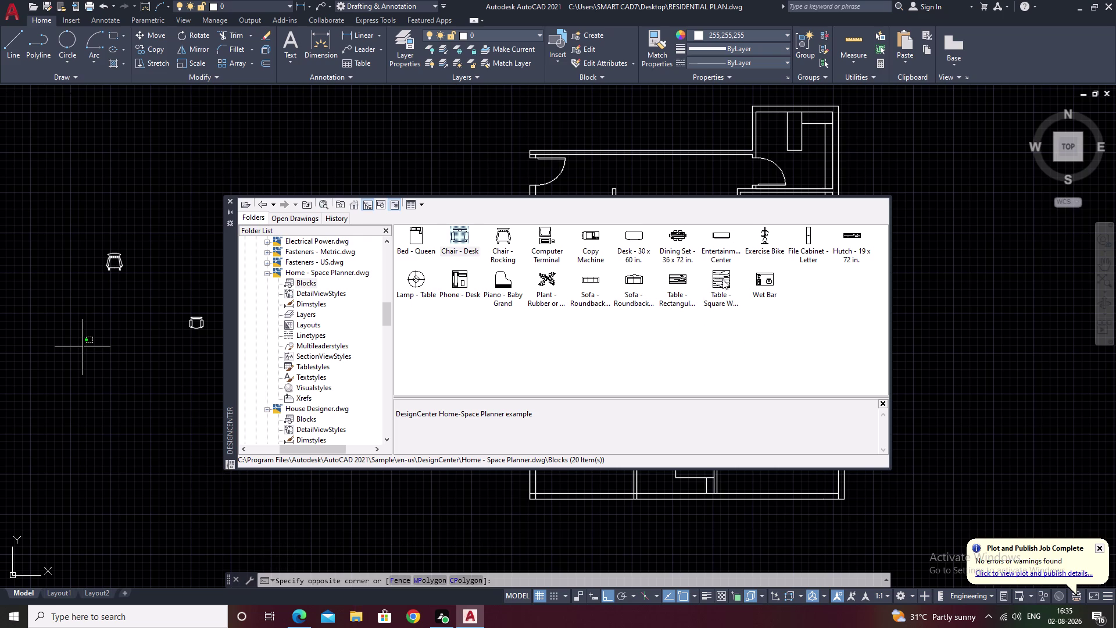
drag(727, 281, 1064, 388)
triple_click(1064, 387)
click(726, 281)
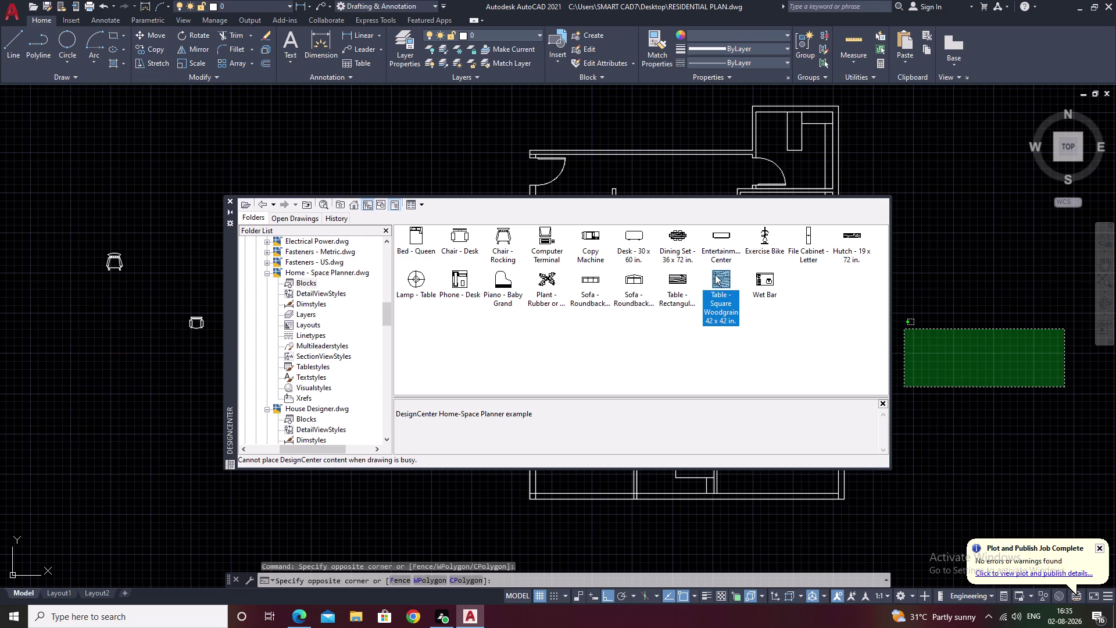
drag(715, 275, 1028, 315)
click(958, 299)
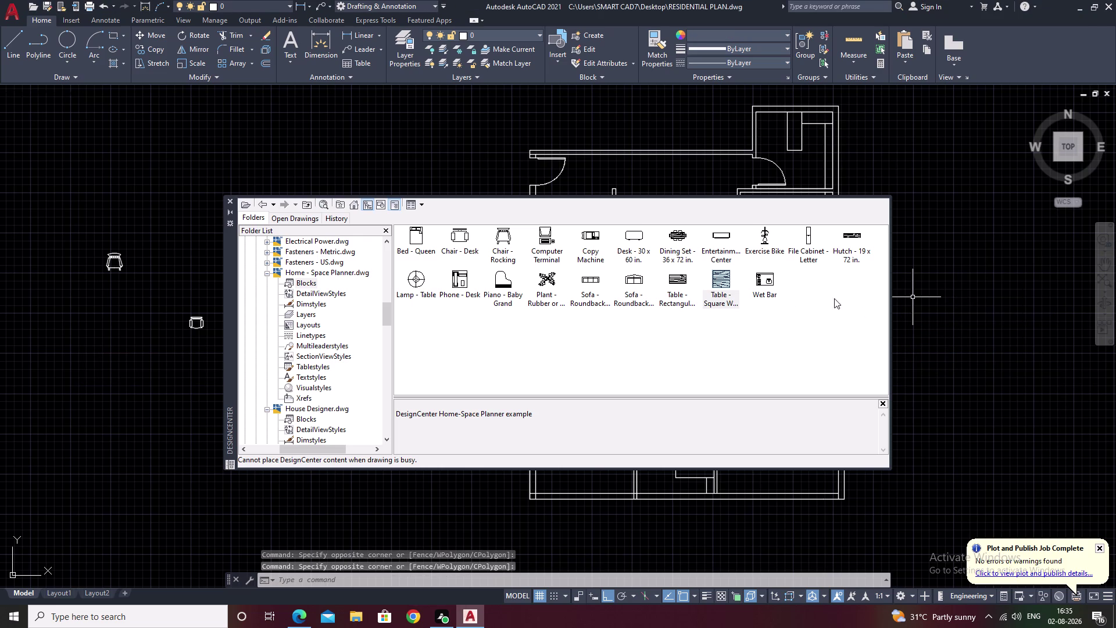
drag(723, 282, 864, 297)
click(986, 308)
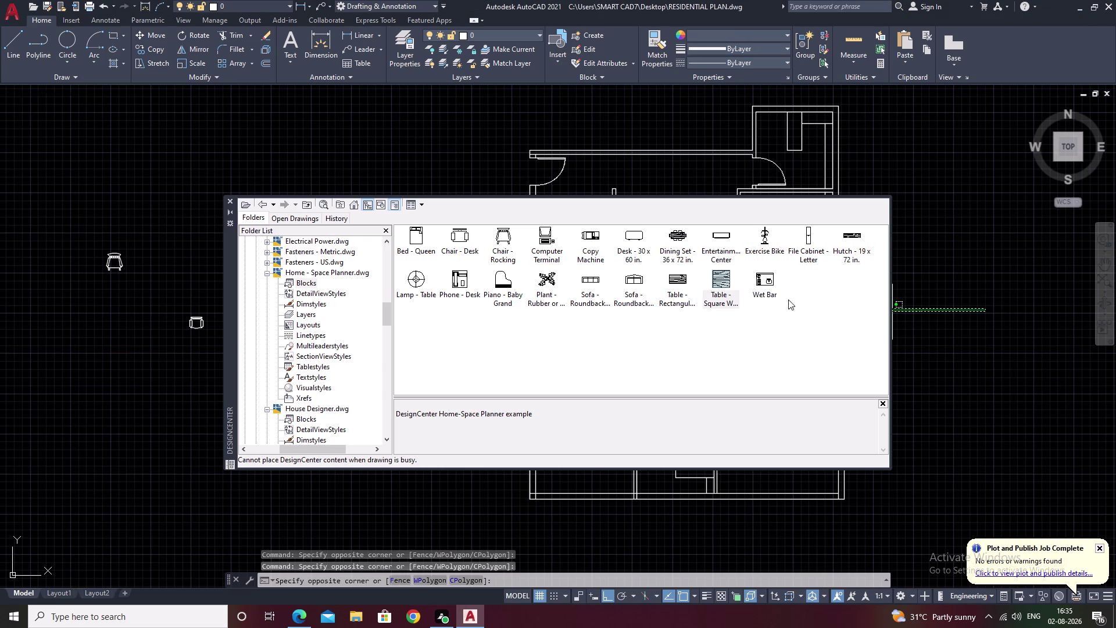
Select the square woodgrain table block and pan to find empty drawing space.
click(724, 284)
right_click(724, 283)
click(737, 286)
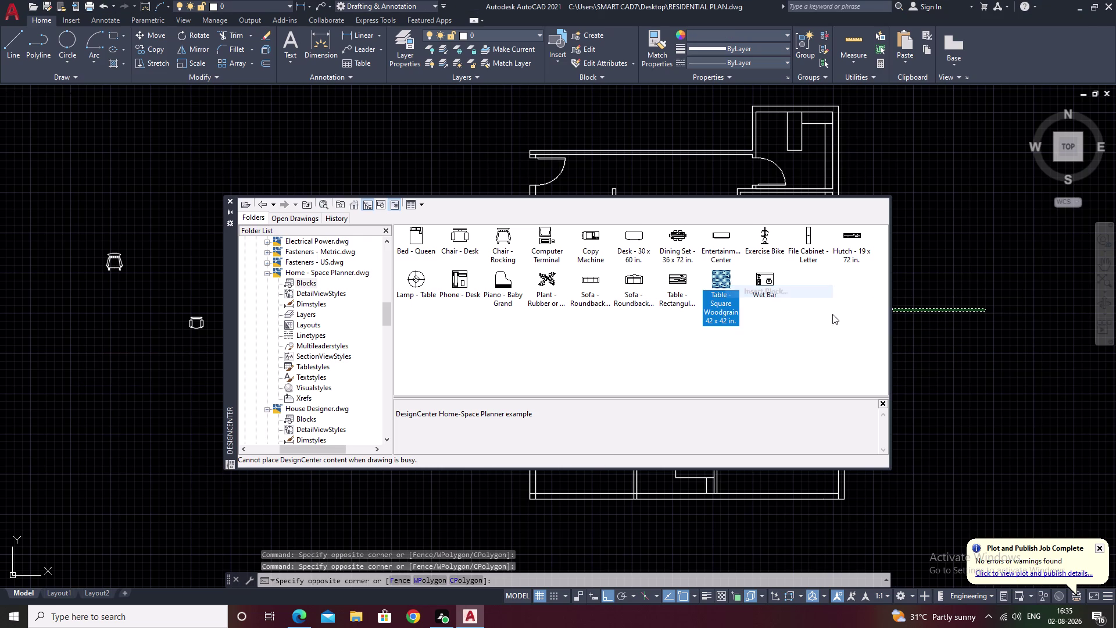
click(991, 334)
scroll(down, 3)
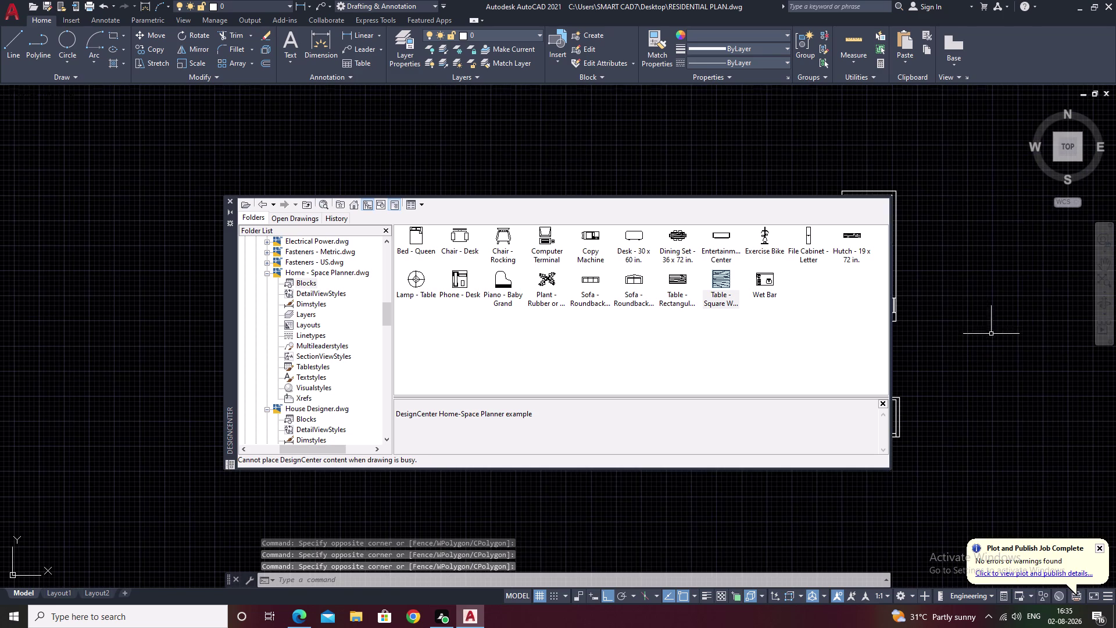
scroll(down, 3)
scroll(up, 3)
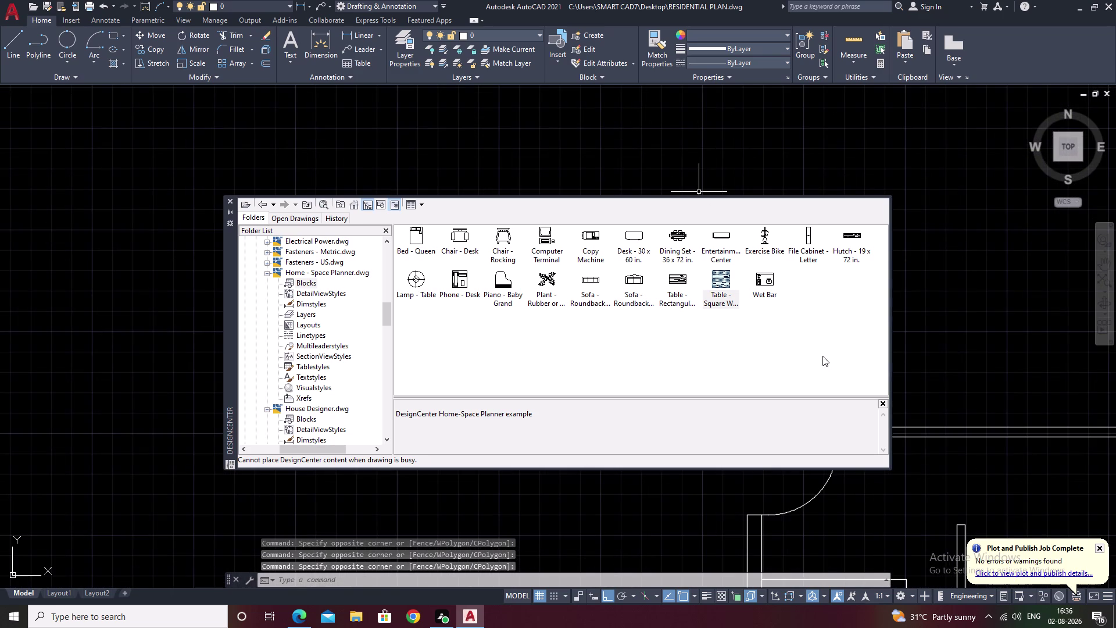
middle_drag(906, 354, 1113, 456)
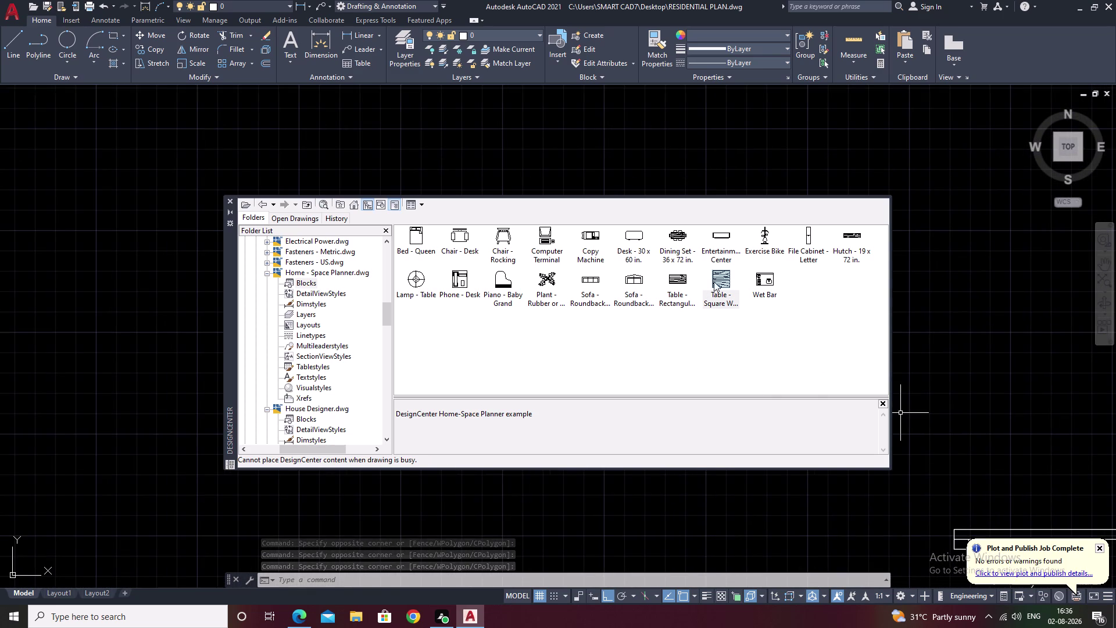
Drop the square woodgrain table into empty space beside the floor plan.
drag(721, 279, 1018, 278)
double_click(1028, 278)
click(994, 297)
scroll(down, 3)
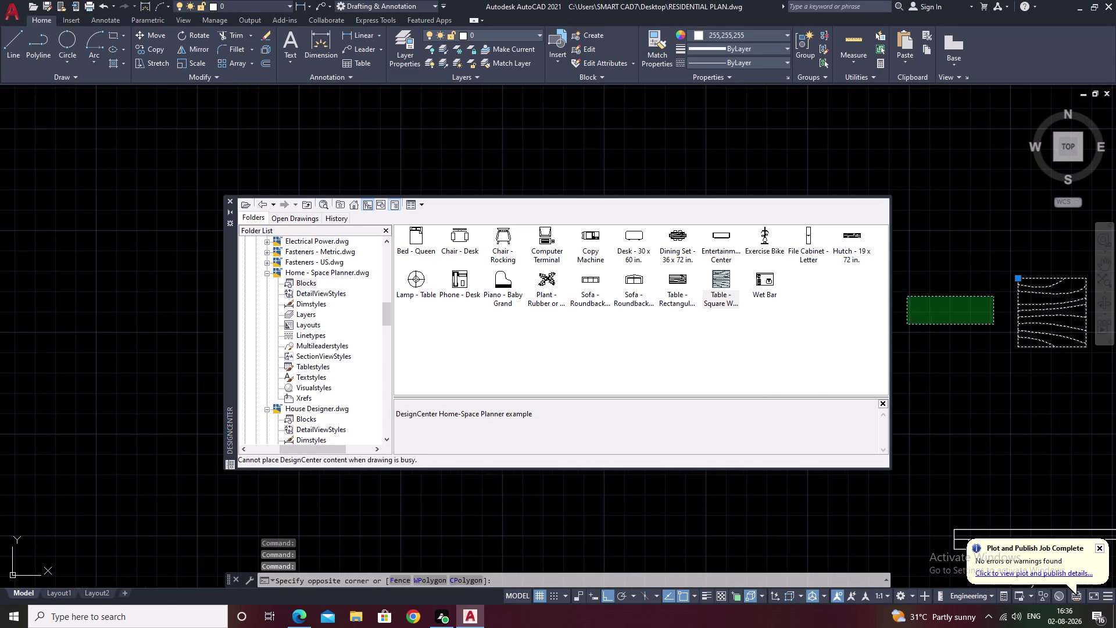
click(947, 255)
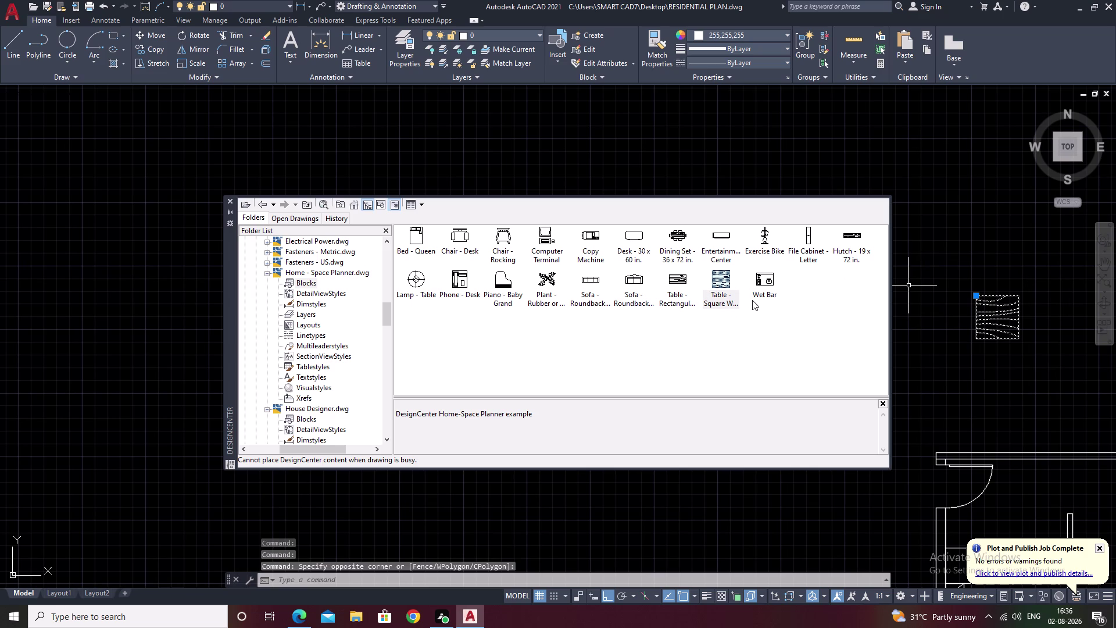
Try dragging a roundback sofa block toward the top of the drawing.
click(598, 280)
drag(602, 274, 610, 264)
drag(613, 260, 634, 228)
drag(656, 184, 659, 175)
click(667, 155)
right_click(668, 155)
click(668, 155)
drag(668, 155, 675, 143)
click(675, 143)
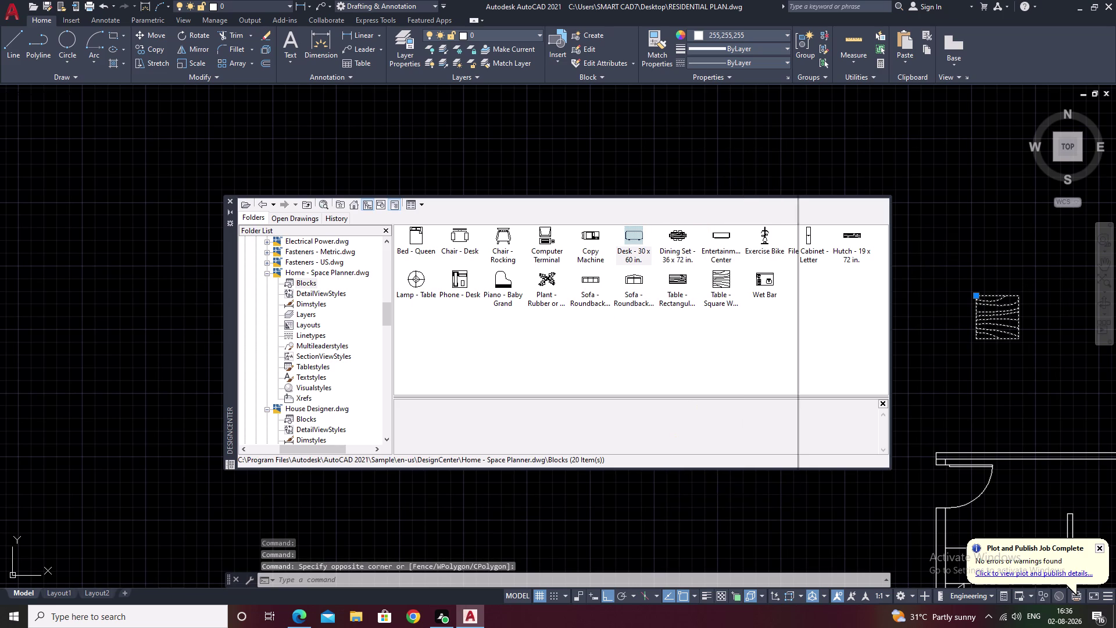
click(654, 145)
click(607, 122)
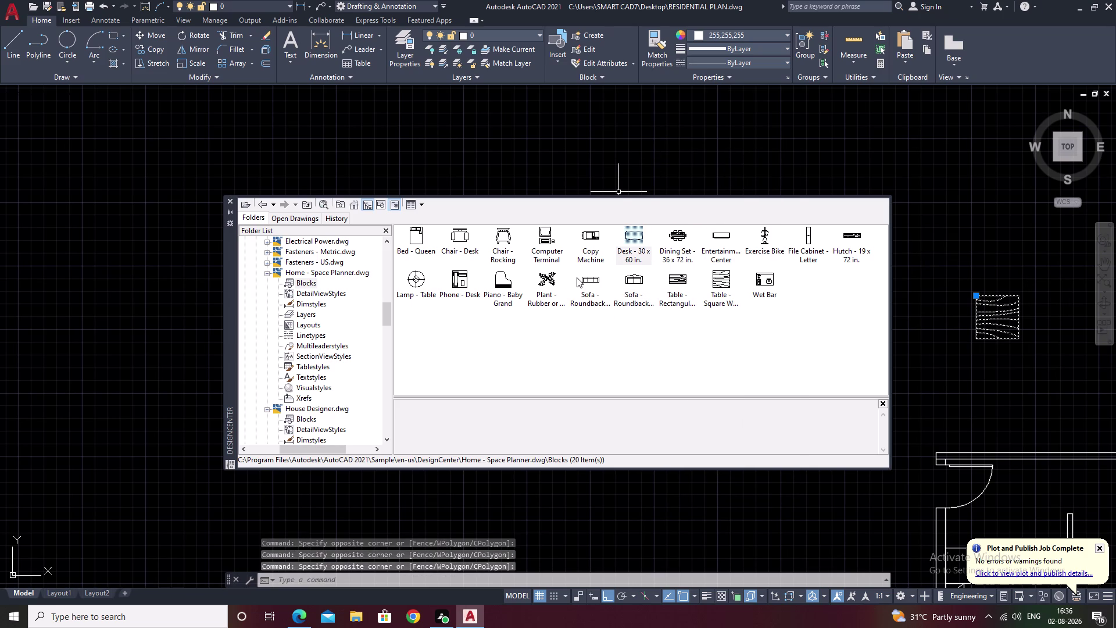
Retry the sofa drag, pan the view, and cancel the stray selection.
drag(589, 279, 616, 263)
drag(689, 224, 728, 202)
drag(765, 181, 773, 176)
drag(790, 166, 798, 160)
click(804, 156)
scroll(down, 3)
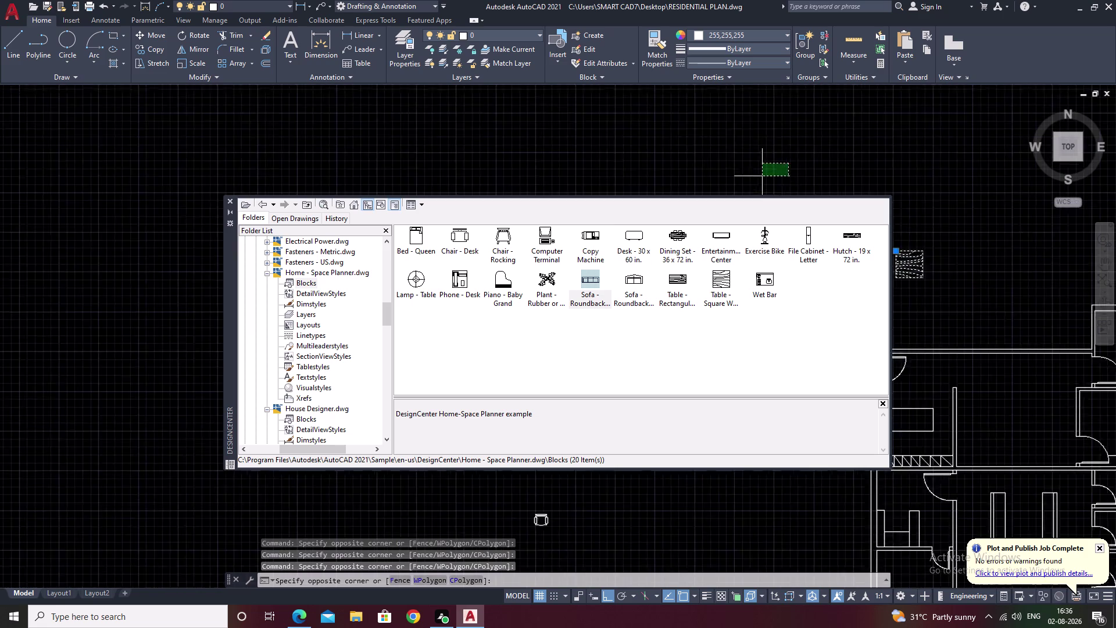
middle_drag(919, 239, 1115, 258)
middle_drag(943, 268, 1025, 279)
scroll(down, 3)
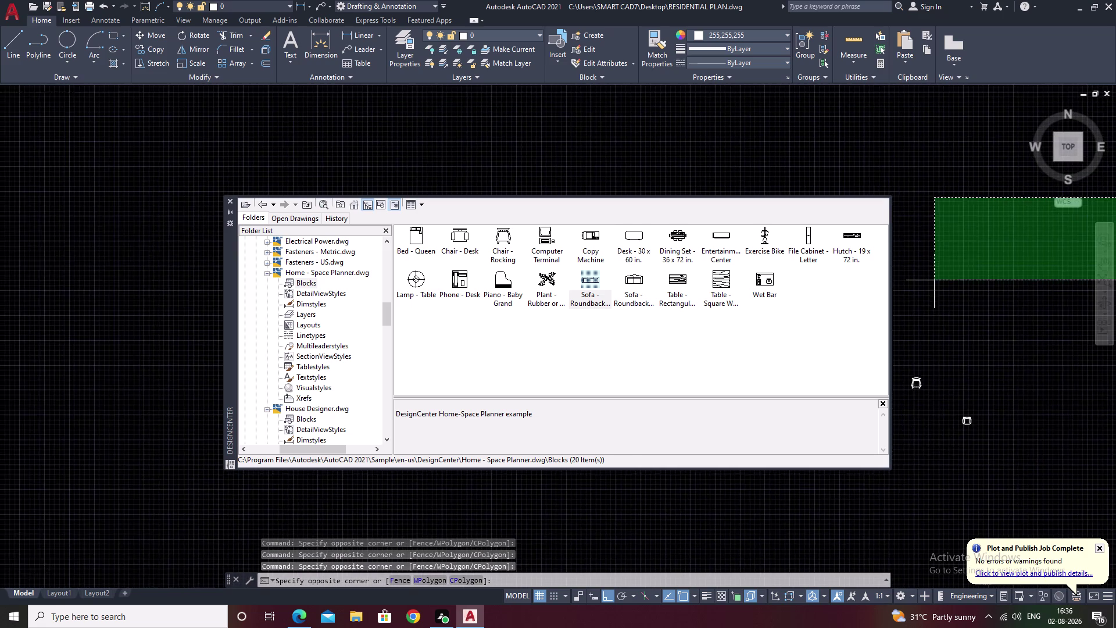
click(934, 280)
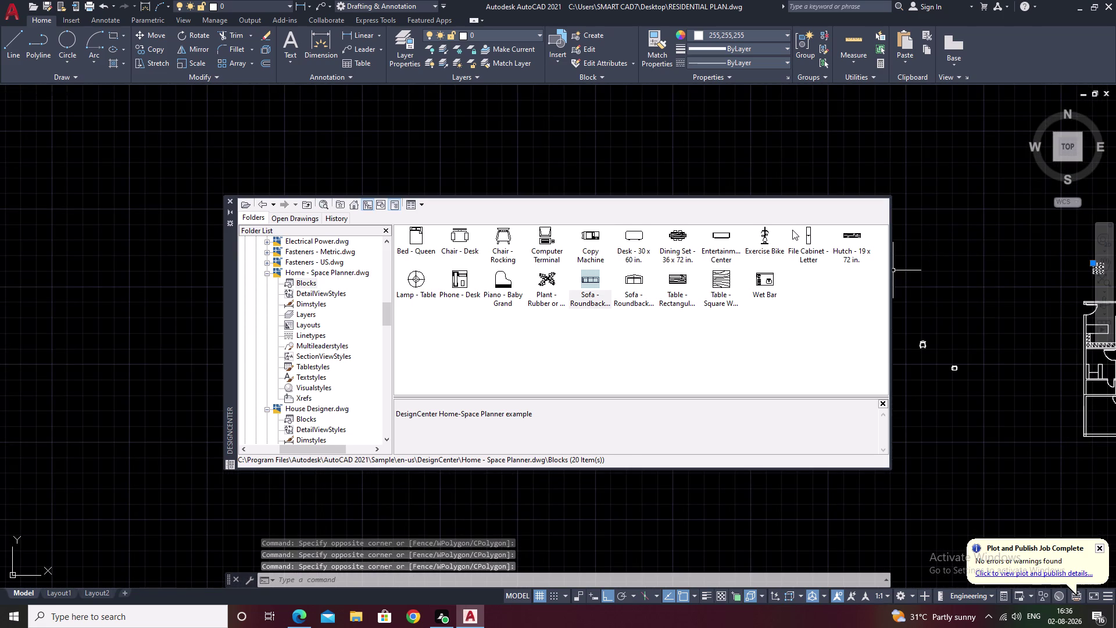
key(Escape)
scroll(up, 3)
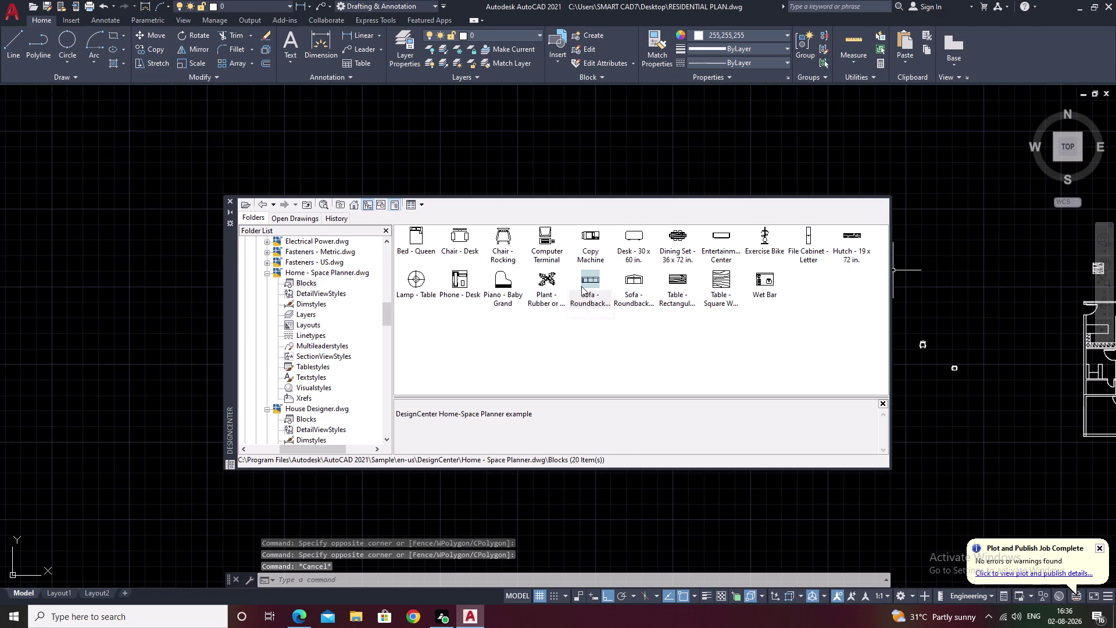
key(Escape)
Place two Sofa - Roundback blocks side by side near the top of the drawing.
drag(590, 281, 609, 260)
drag(653, 197, 668, 177)
click(669, 175)
triple_click(677, 163)
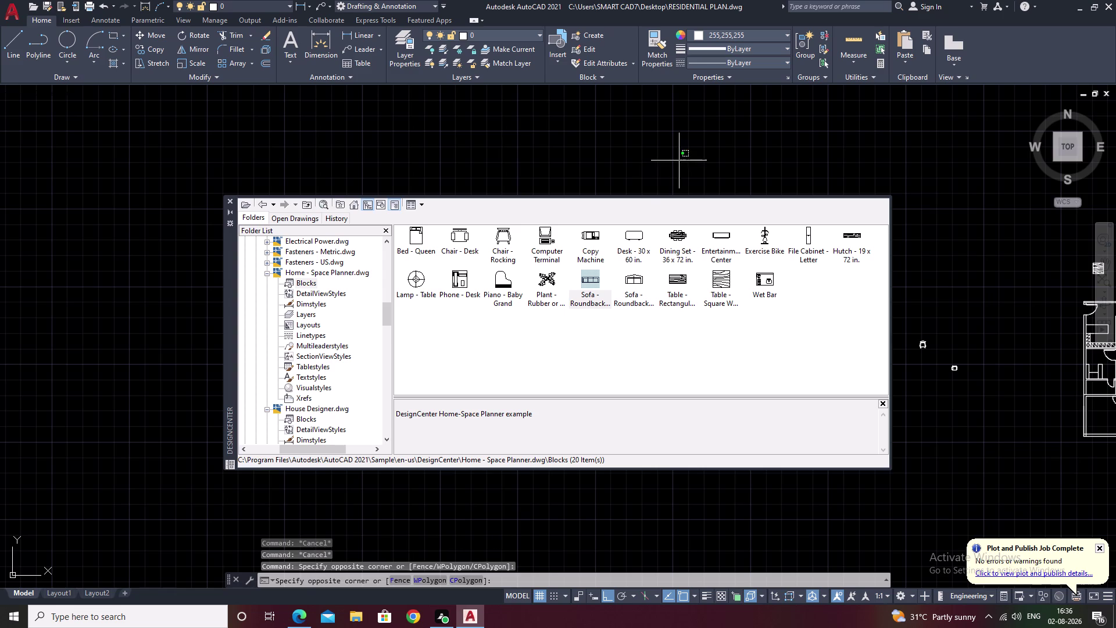
key(Escape)
key(Escape)
drag(596, 280, 699, 160)
drag(596, 277, 642, 137)
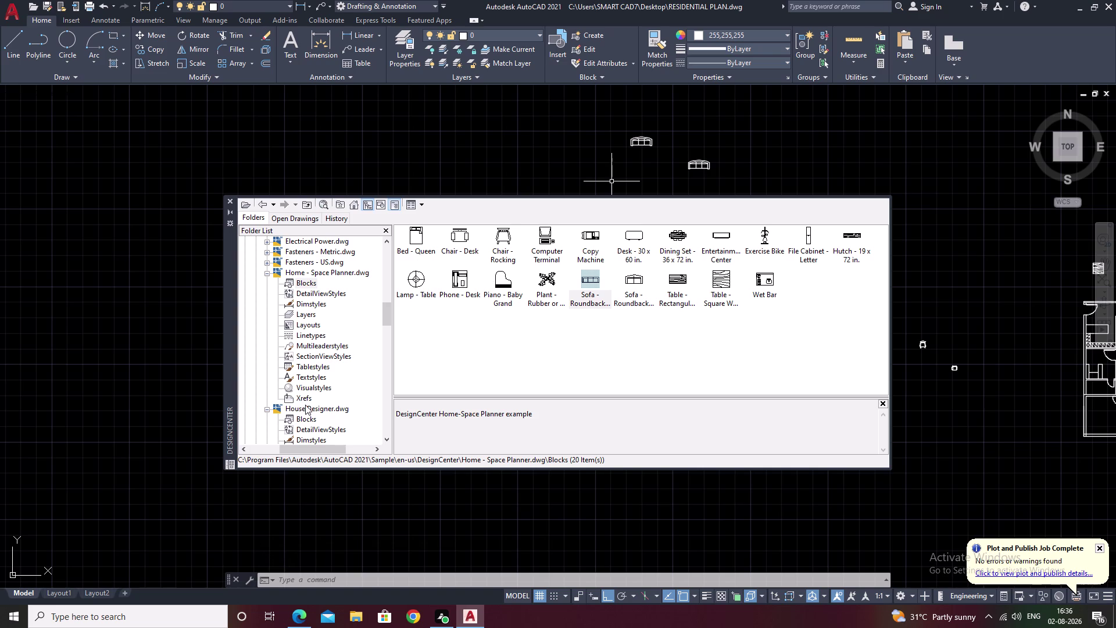
Show the House Designer blocks and drop Toilet - front on the left.
click(305, 408)
double_click(422, 242)
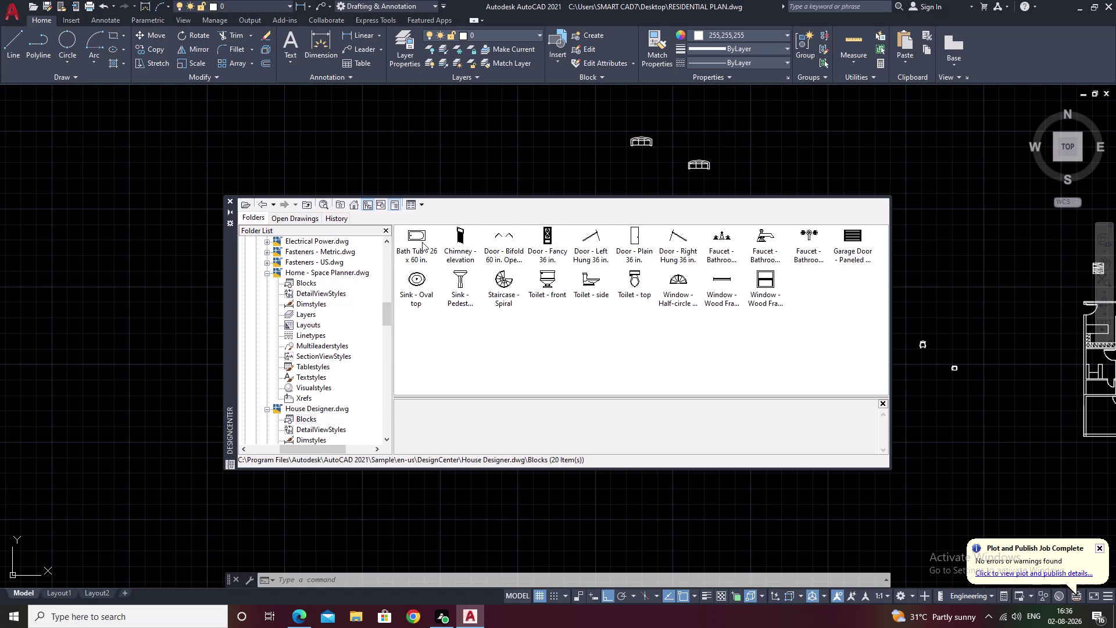
click(547, 277)
drag(547, 276, 169, 224)
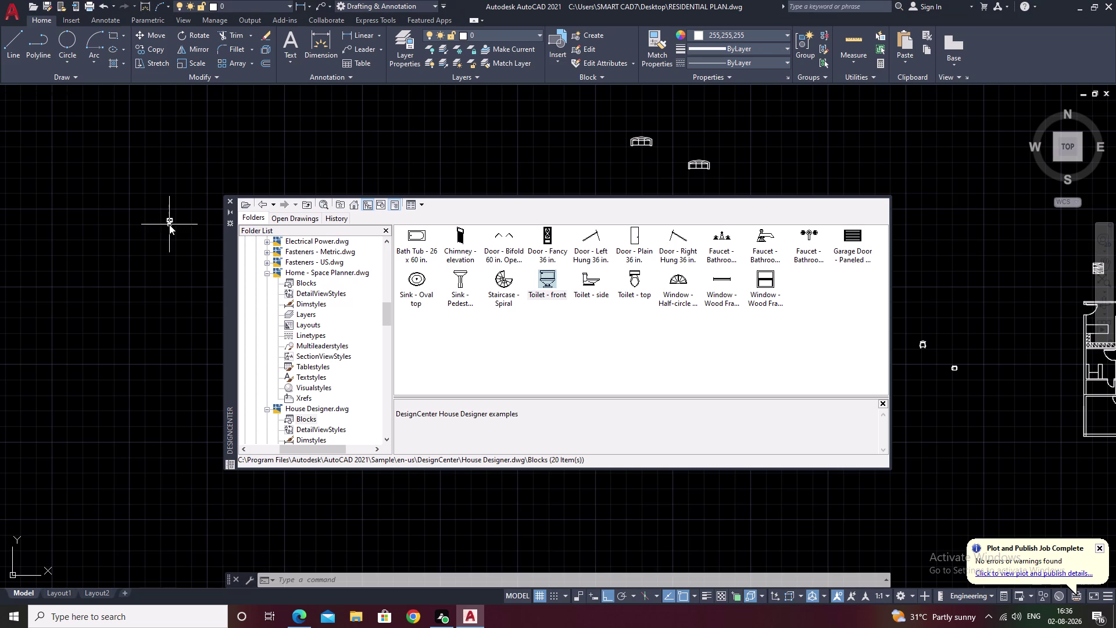
Drop the top-view toilet and oval sink, then scroll down the DesignCenter list.
drag(635, 277, 457, 141)
right_drag(461, 148, 458, 142)
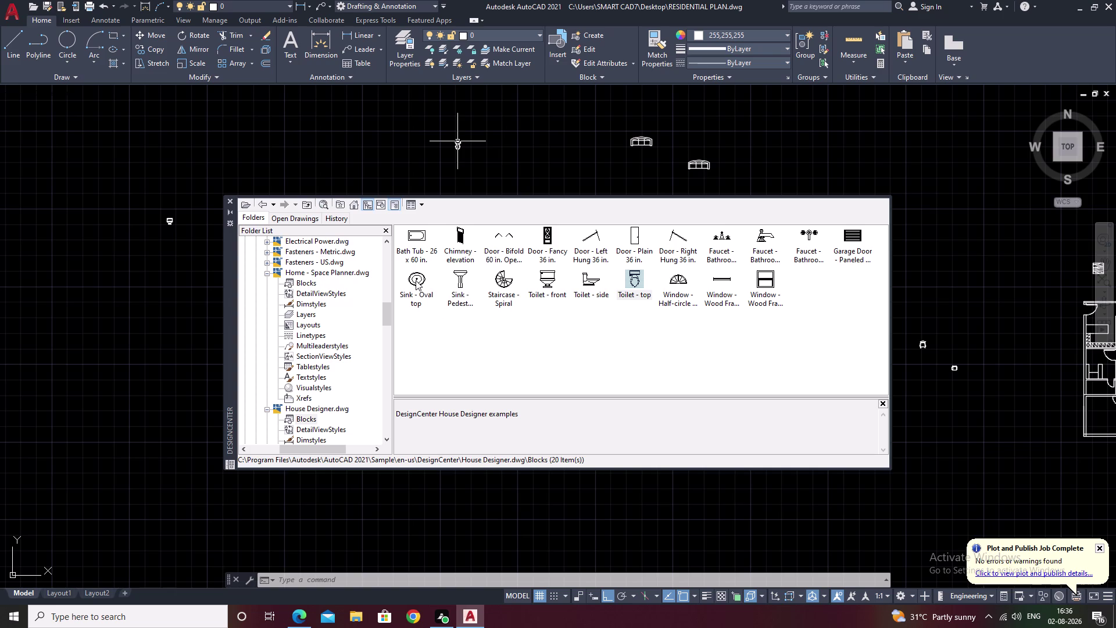
drag(417, 280, 126, 335)
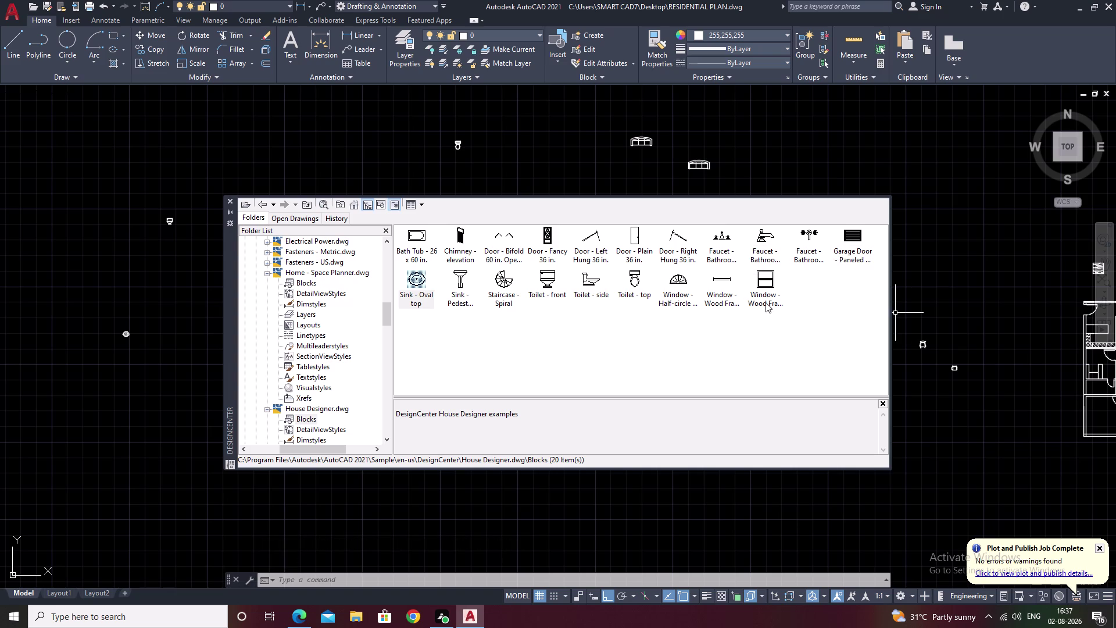
middle_drag(727, 330, 726, 315)
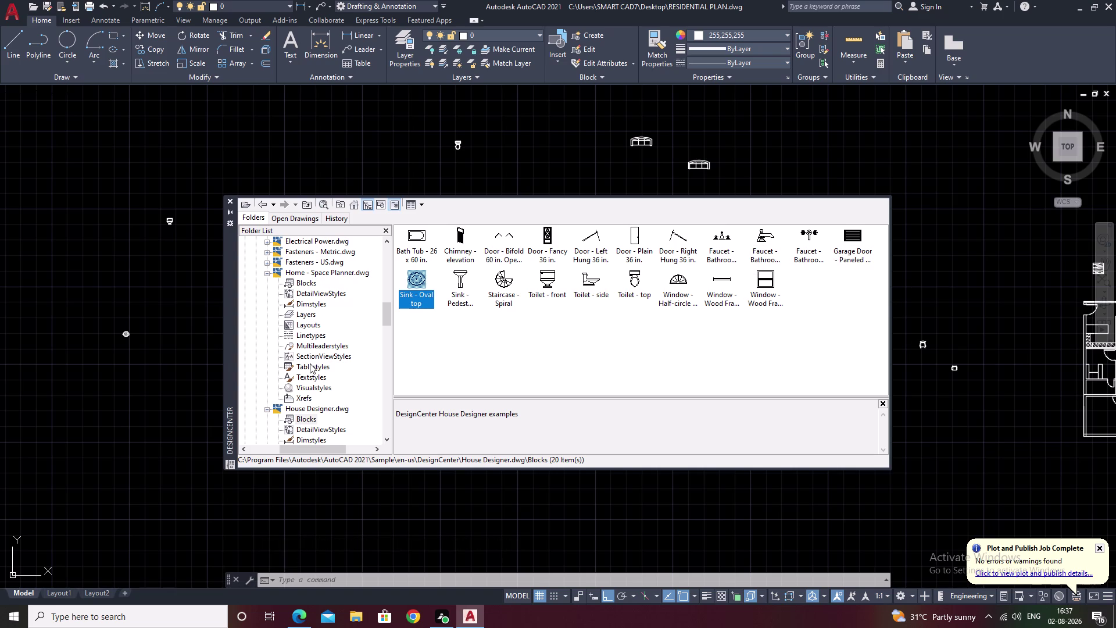
scroll(down, 3)
scroll(down, 3)
scroll(down, 3)
scroll(down, 3)
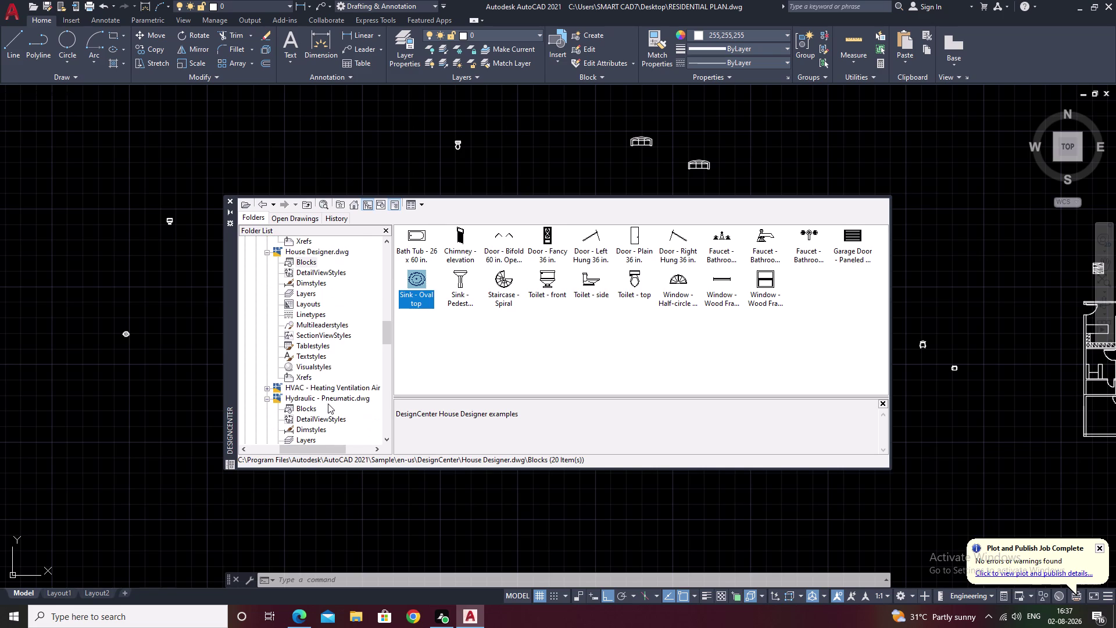
scroll(down, 3)
scroll(down, 3)
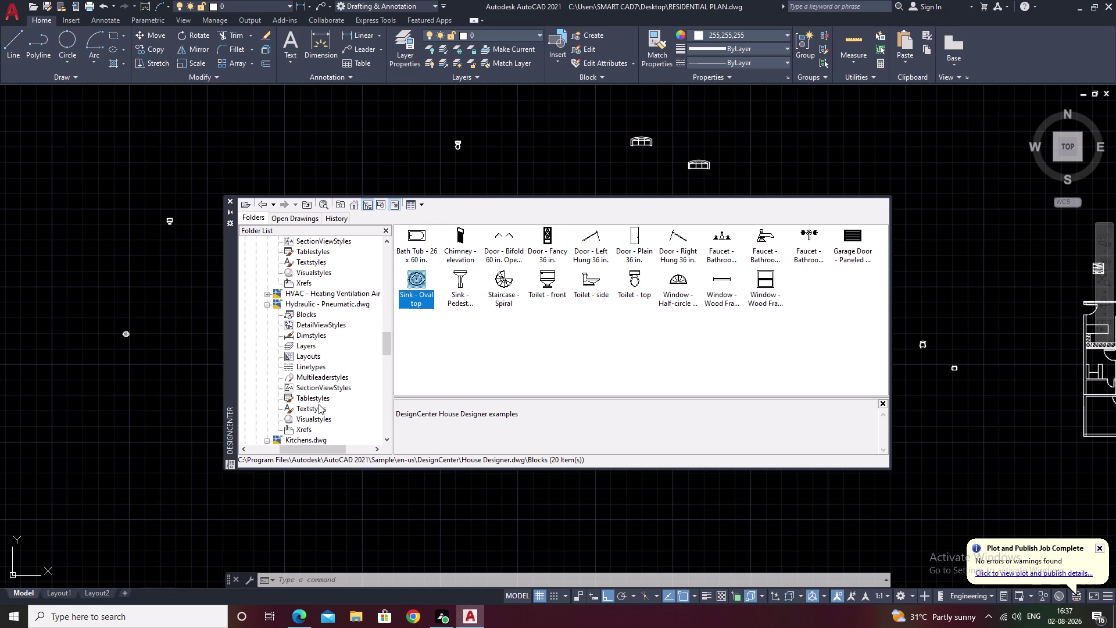
scroll(down, 3)
Show the Kitchens blocks and place Sink-single on the right.
double_click(309, 387)
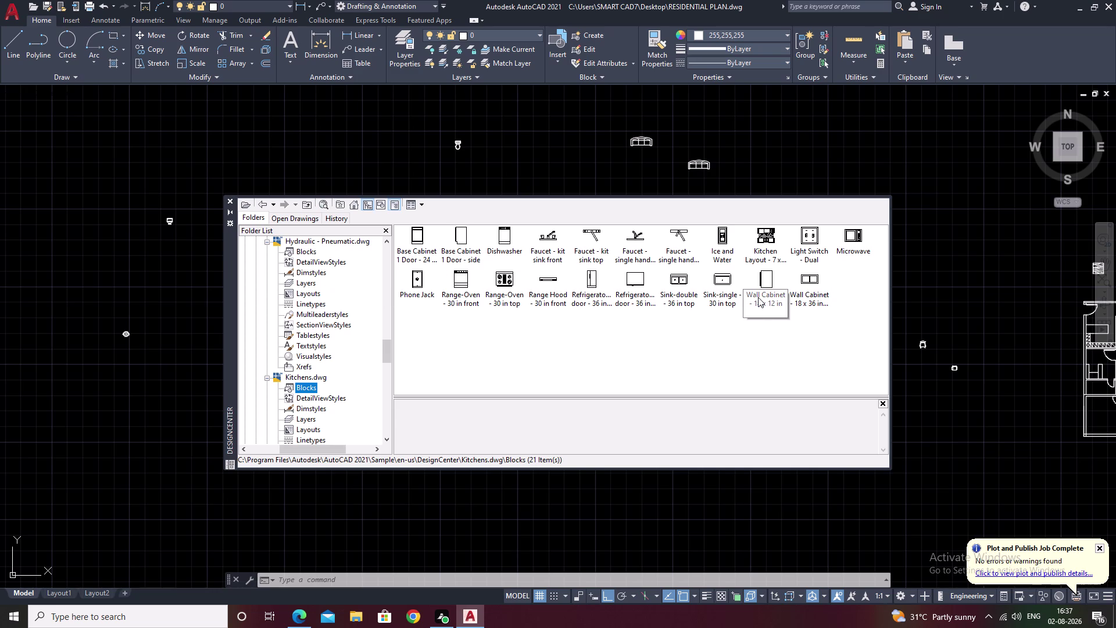
drag(722, 279, 969, 219)
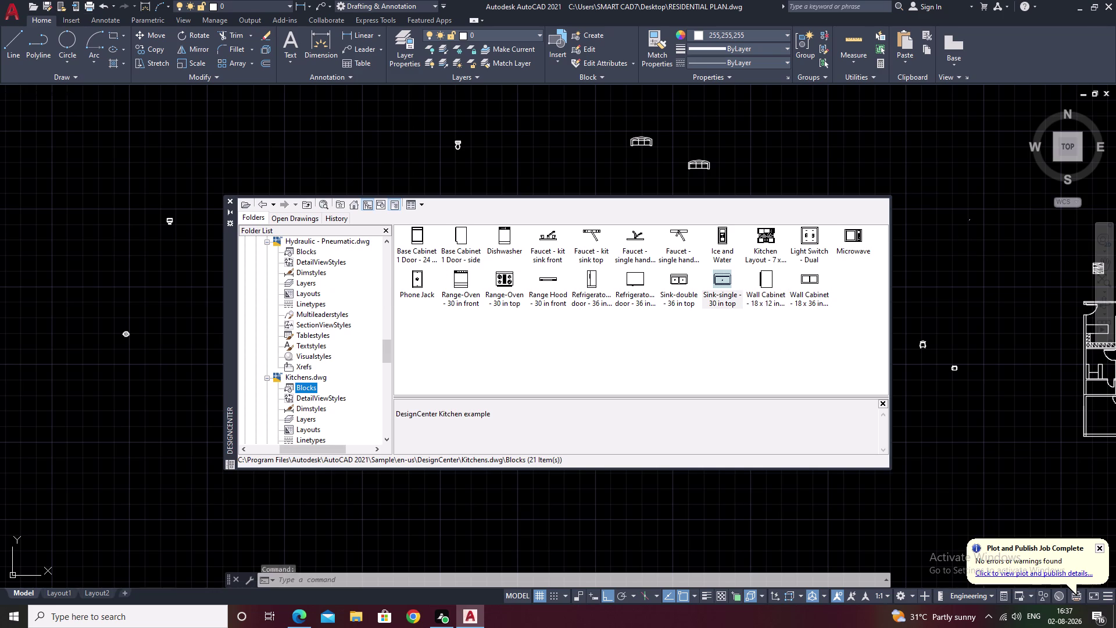
drag(969, 219, 971, 214)
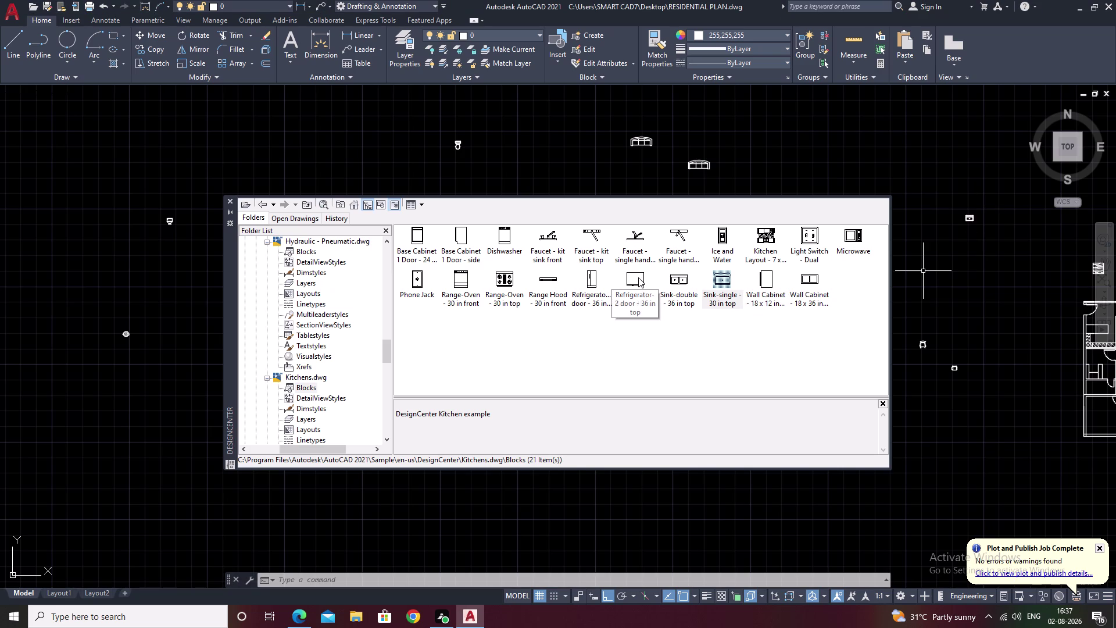
Place the two-door refrigerator near the top and close DesignCenter.
drag(639, 278, 516, 135)
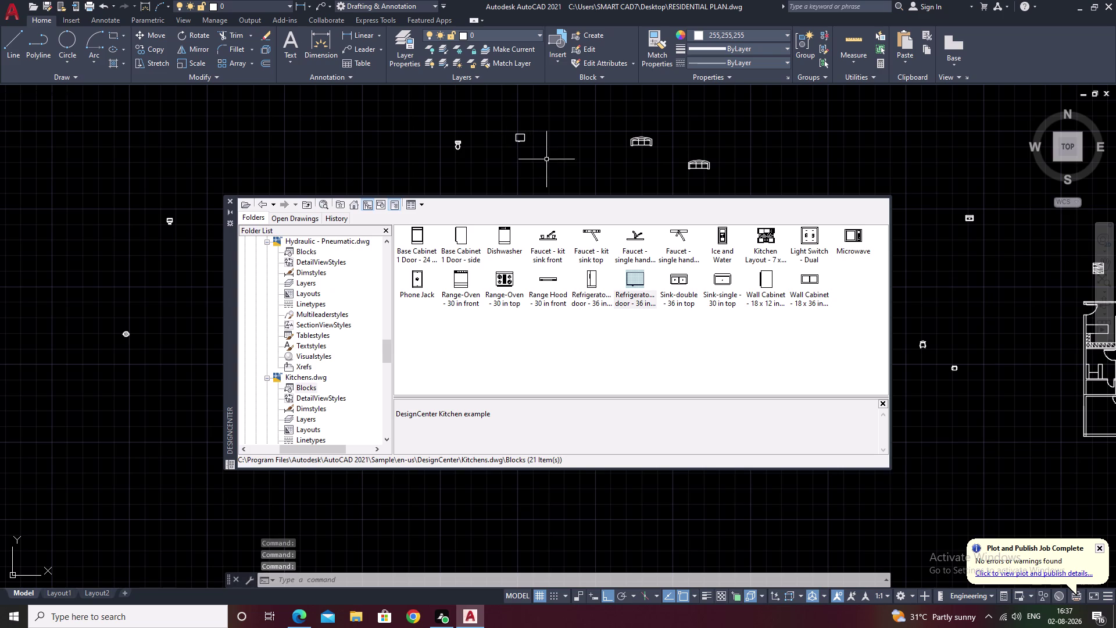
click(549, 161)
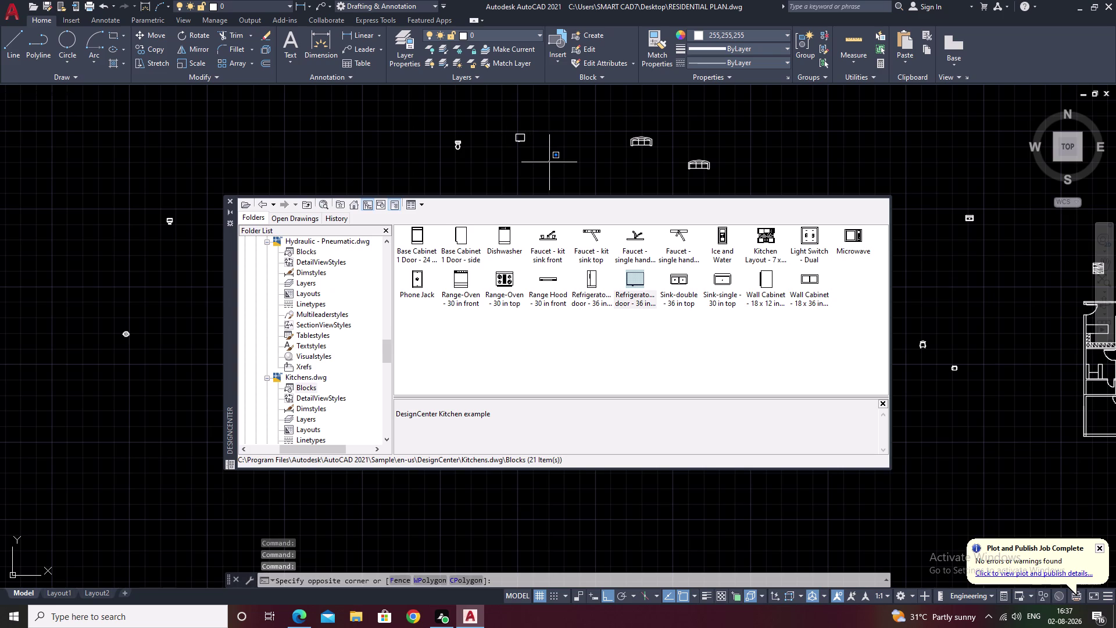
key(Escape)
click(232, 203)
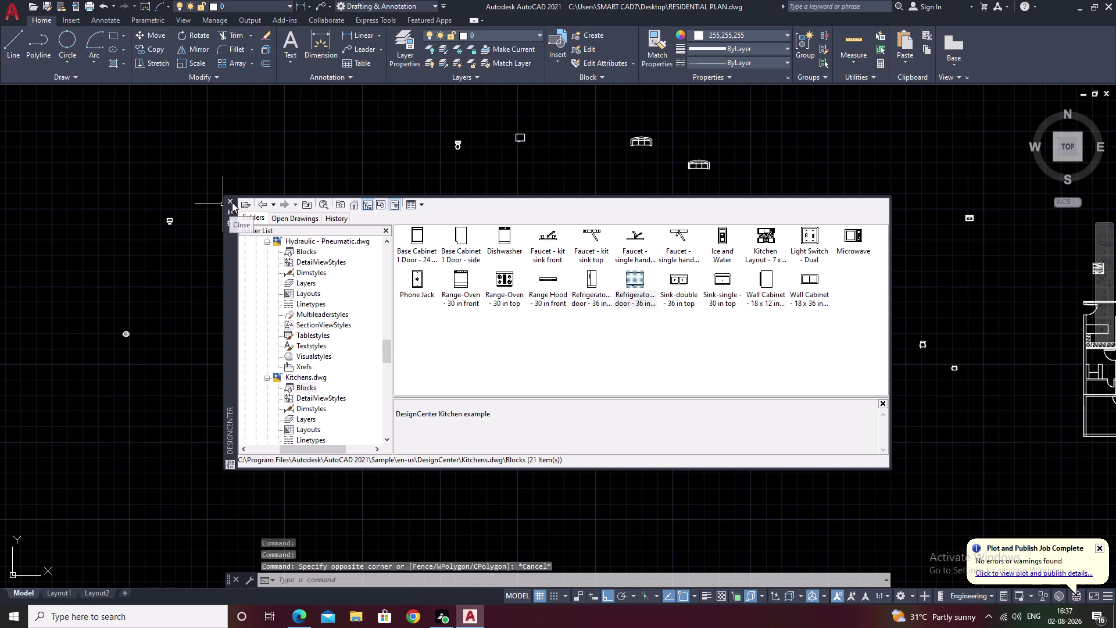
scroll(up, 3)
Rotate the refrigerator block with RO to face the opposite way, then reselect it.
scroll(up, 3)
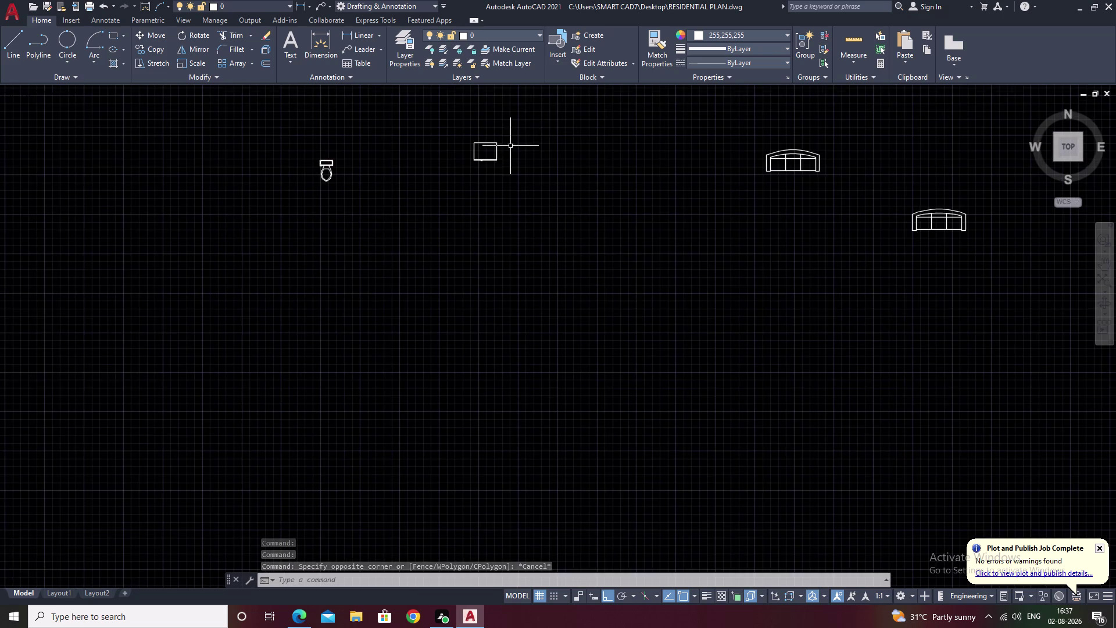
scroll(up, 3)
drag(479, 130, 498, 246)
click(504, 244)
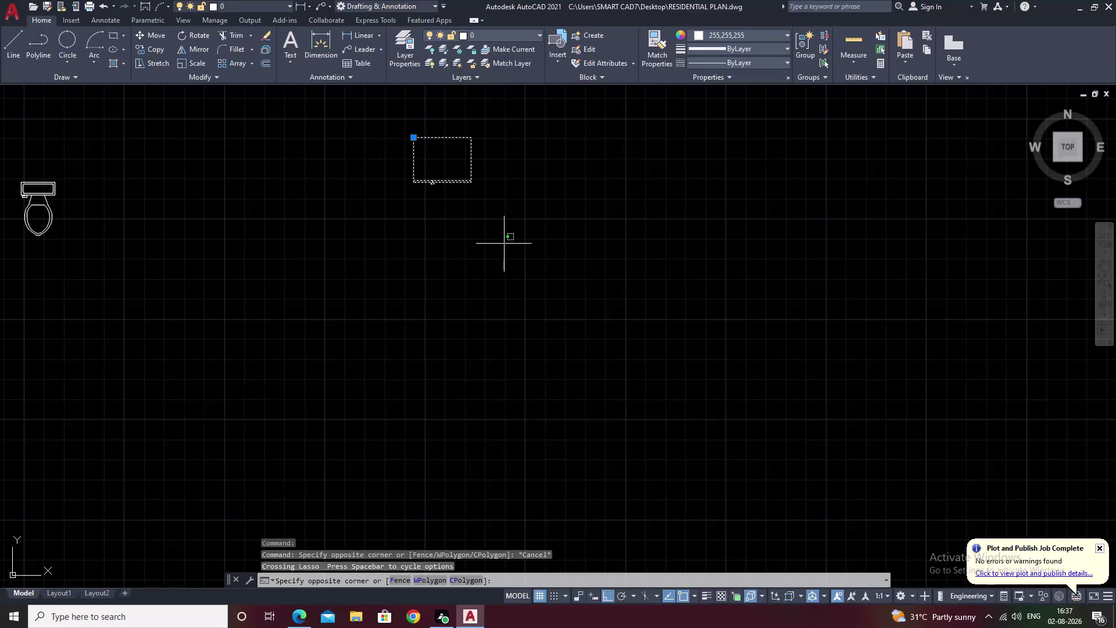
text(ro)
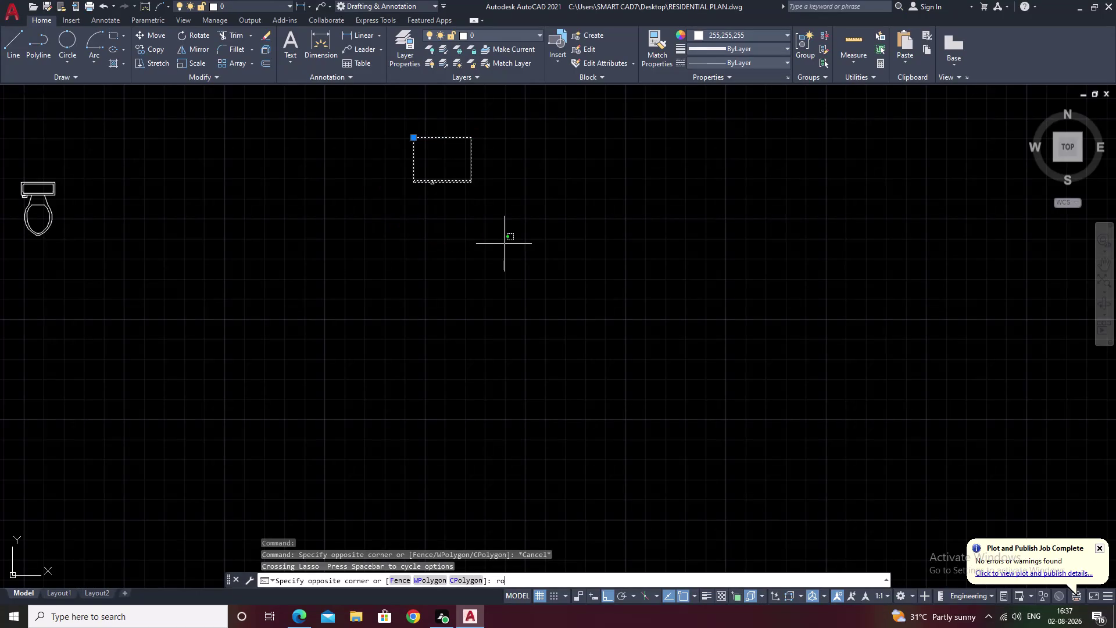
key(space)
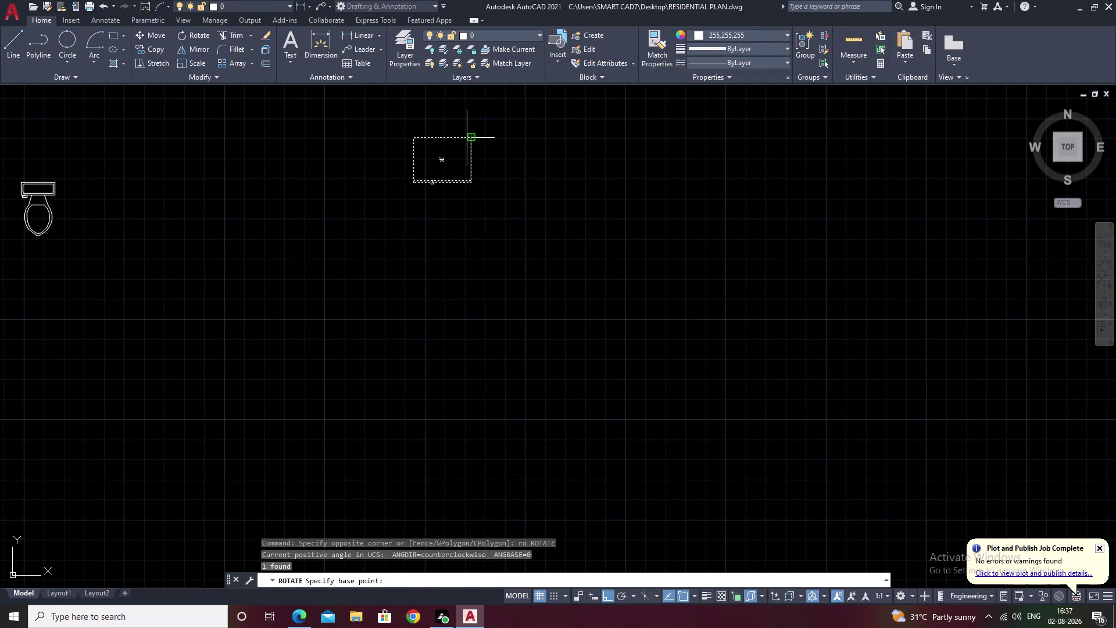
click(467, 137)
click(459, 132)
key(Escape)
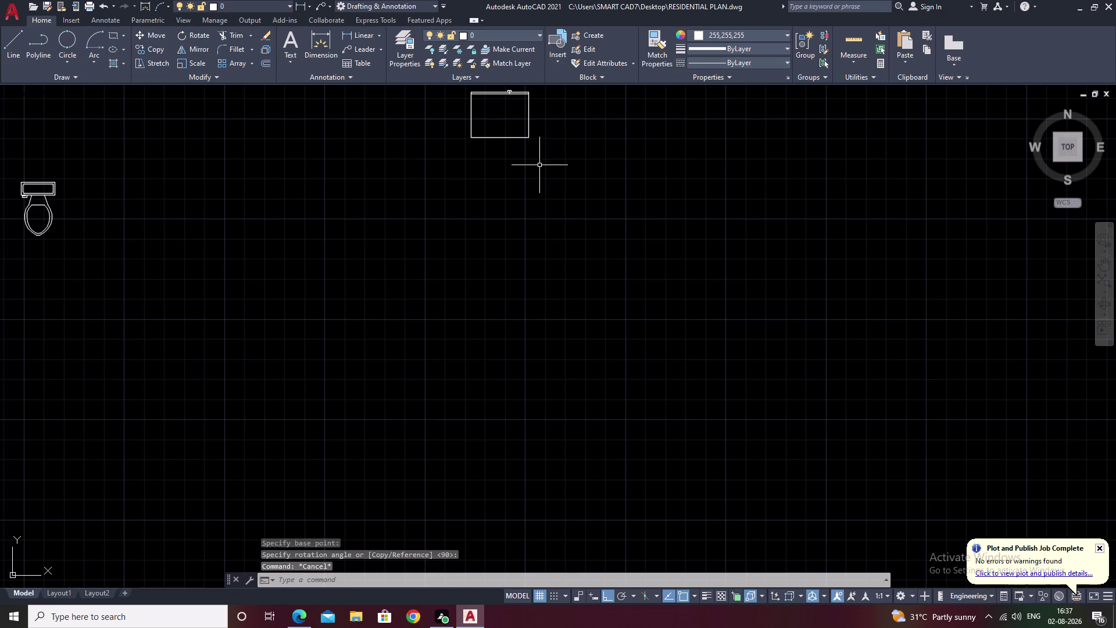
middle_drag(541, 159, 541, 200)
drag(534, 128, 552, 223)
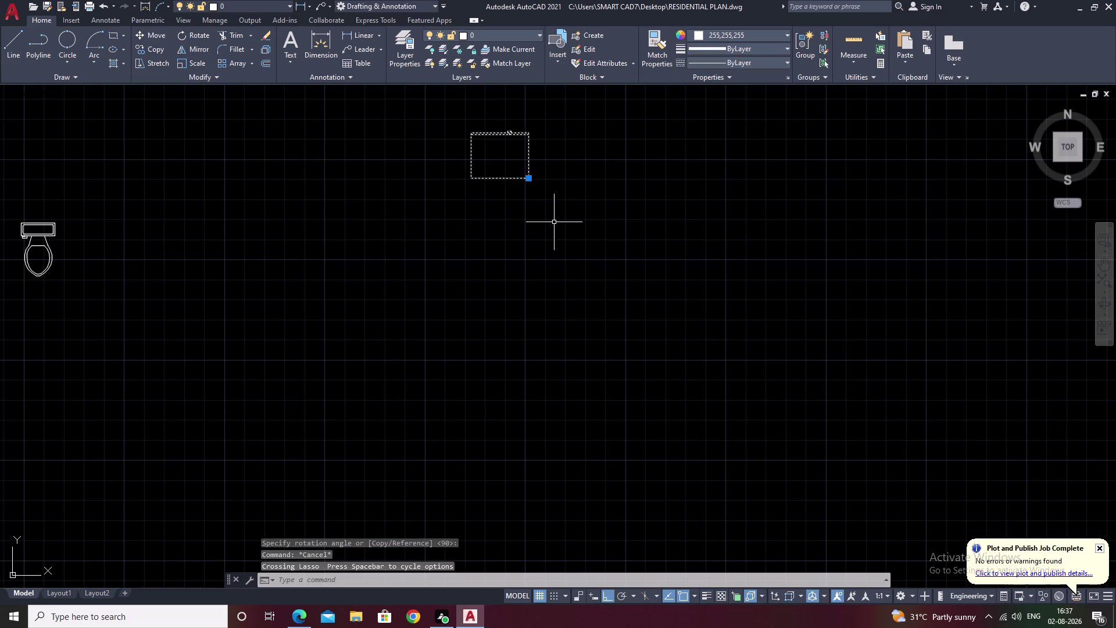
Move the refrigerator by its corner, with Ortho off, onto the lower-right room's bottom wall.
text(m)
key(space)
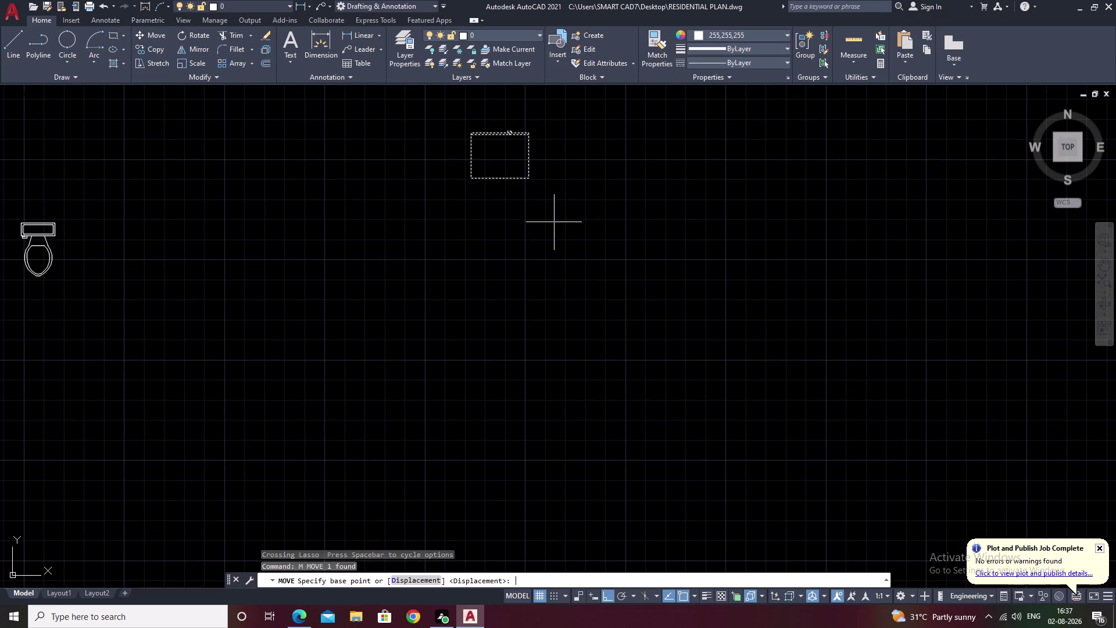
click(528, 177)
scroll(down, 3)
middle_drag(678, 259, 492, 275)
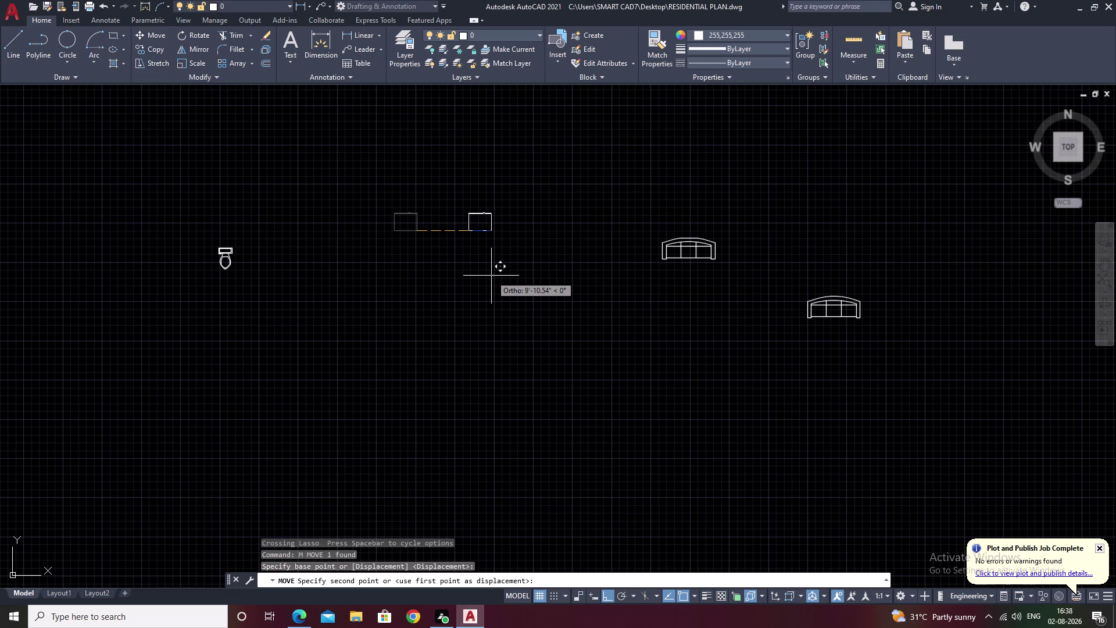
key(F8)
scroll(down, 3)
middle_drag(553, 333, 441, 259)
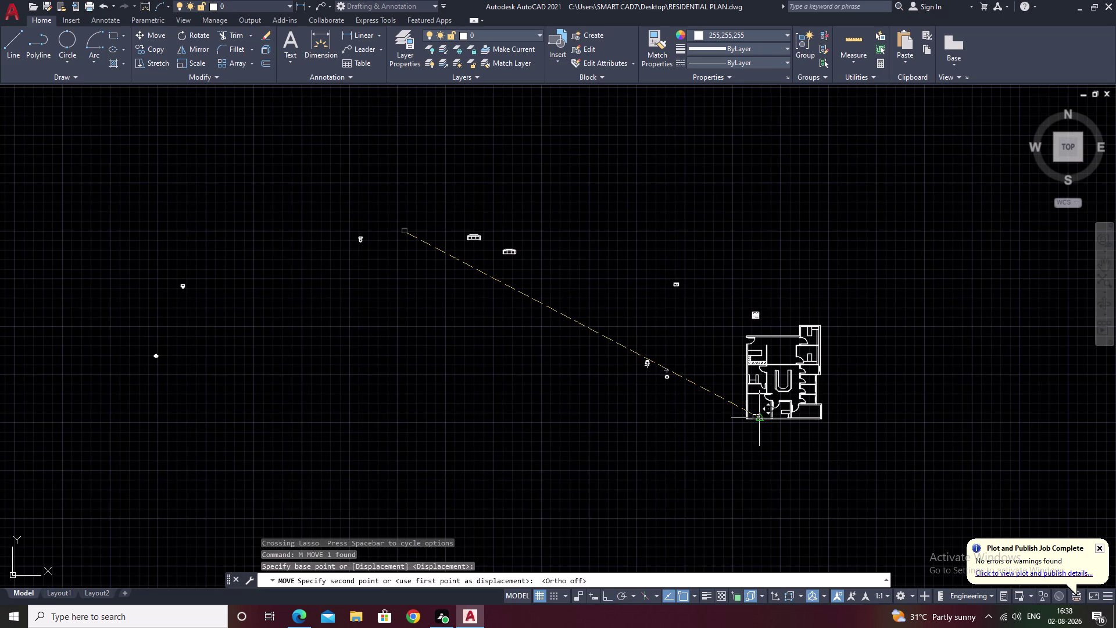
scroll(up, 3)
middle_drag(931, 419, 432, 381)
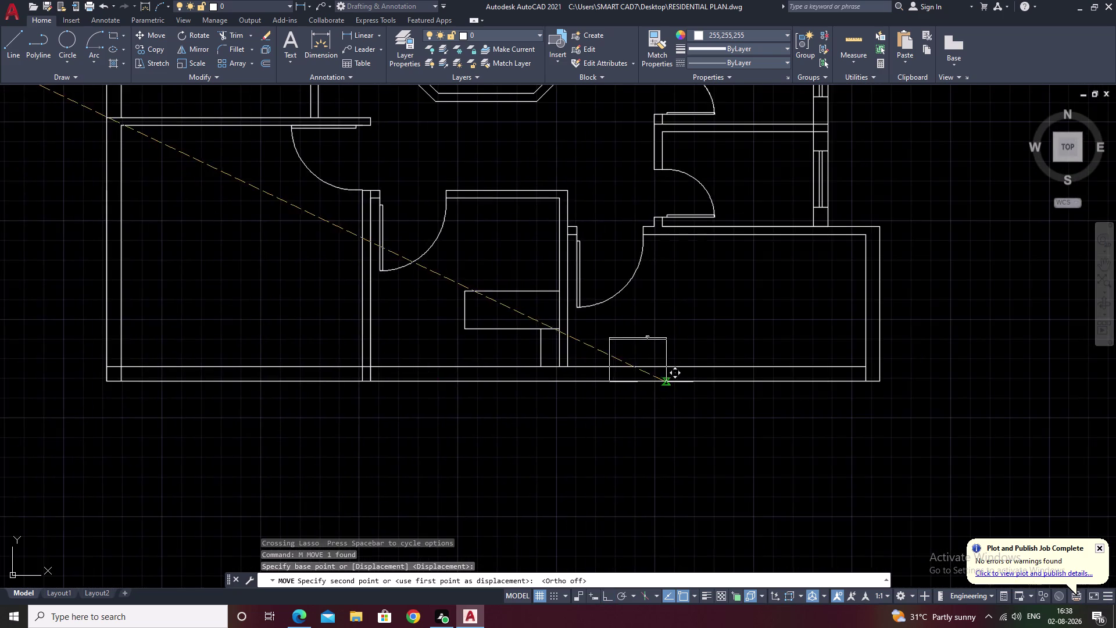
scroll(up, 3)
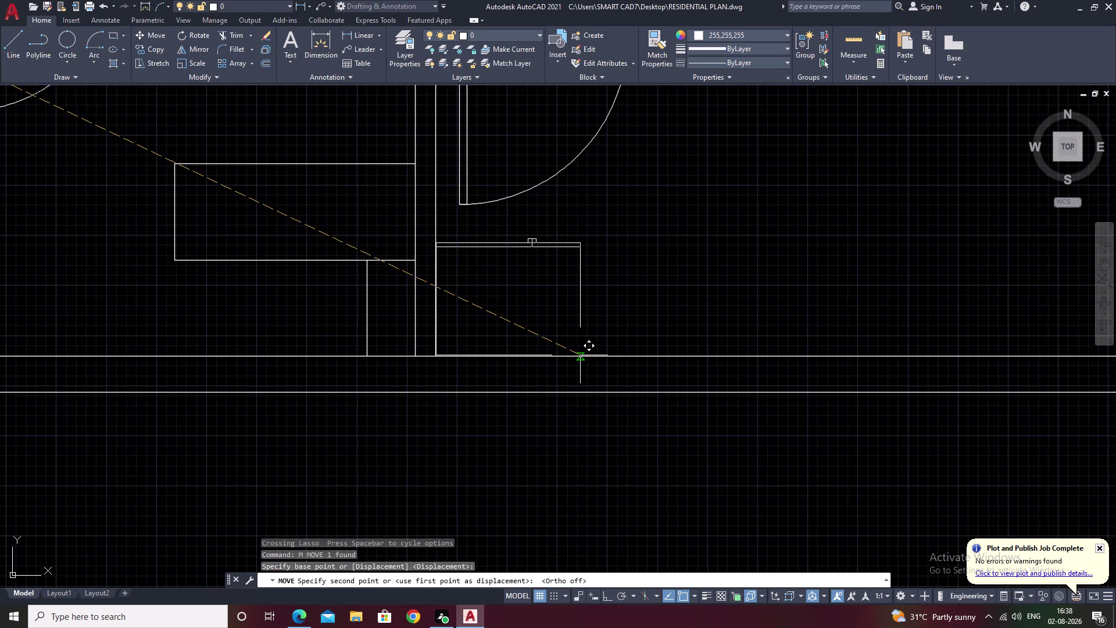
click(581, 355)
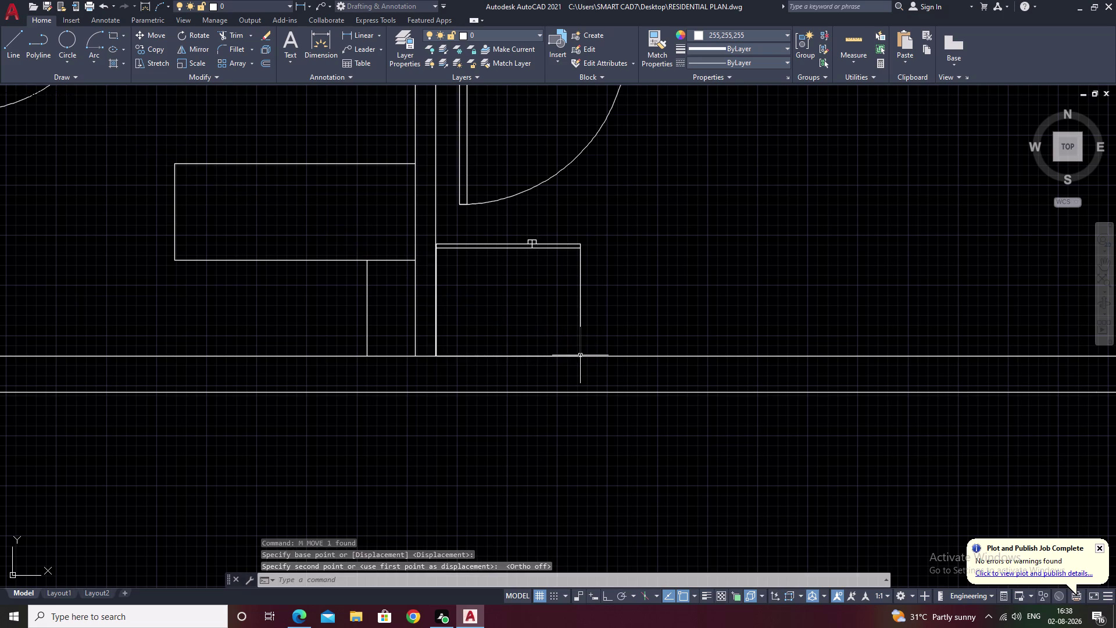
Pan back across the drawing to the washbasin outside the plan.
scroll(down, 3)
middle_drag(728, 342, 517, 377)
scroll(down, 3)
scroll(down, 3)
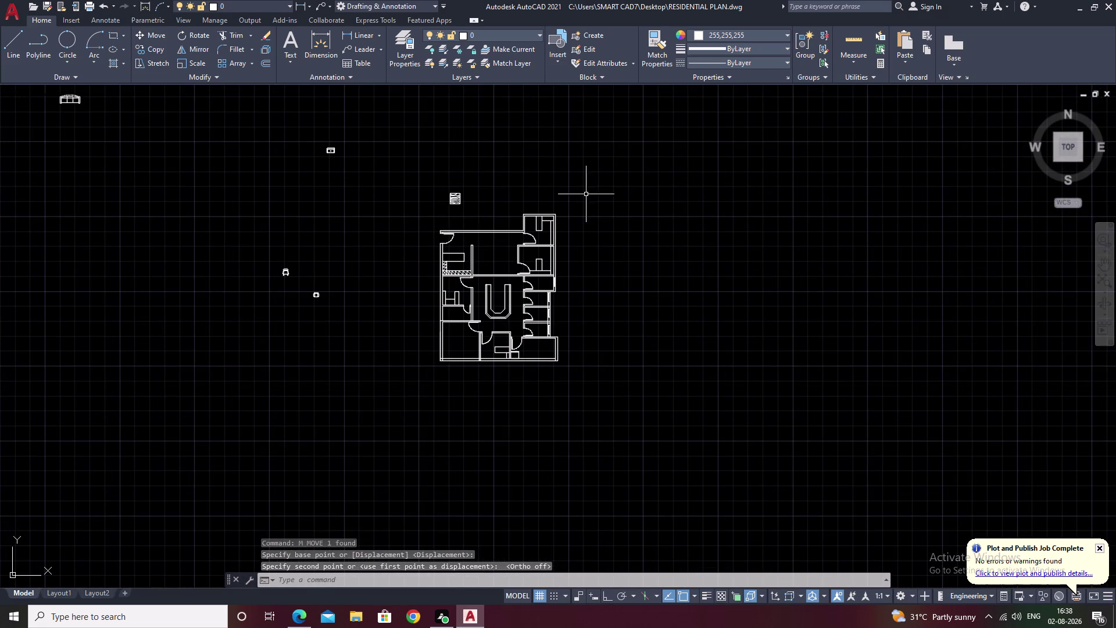
middle_click(706, 302)
middle_drag(563, 203, 705, 302)
scroll(up, 3)
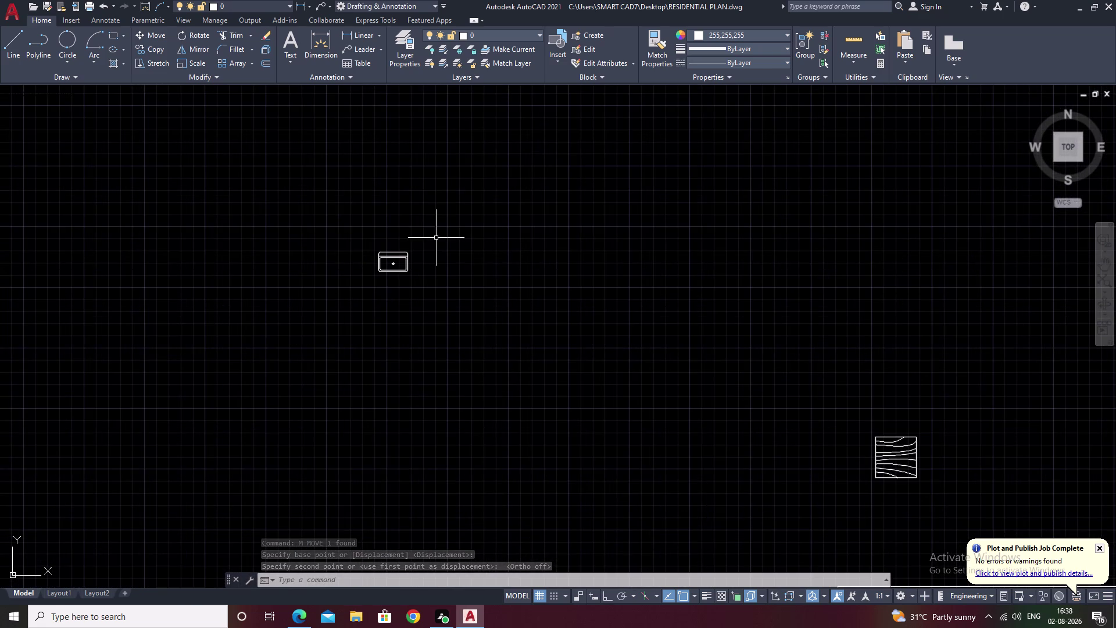
drag(440, 234, 445, 323)
click(454, 322)
text(m)
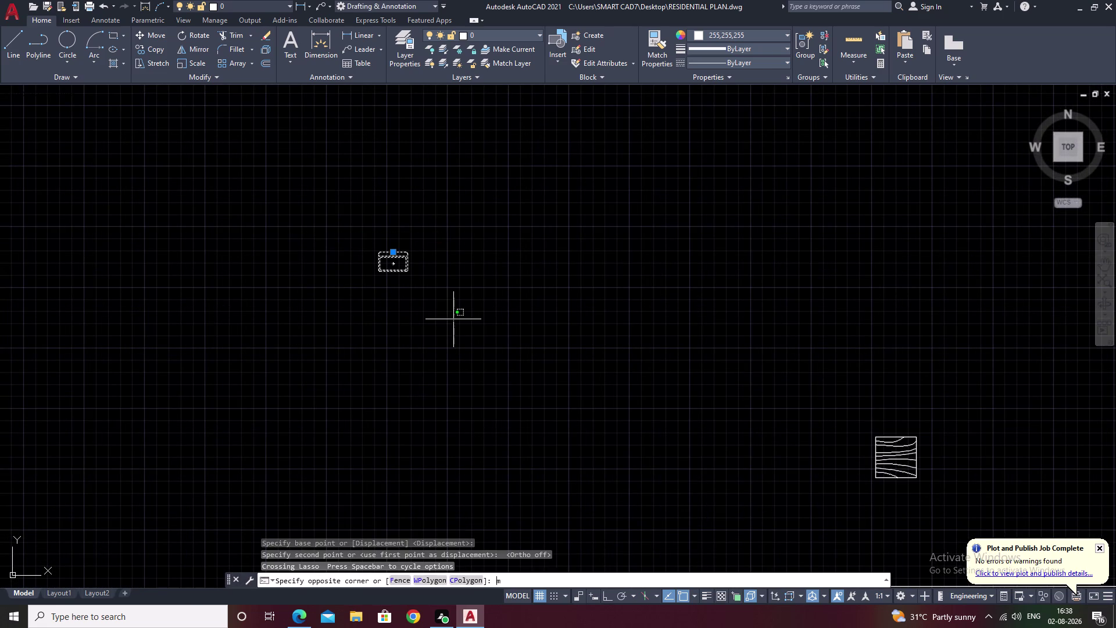
key(space)
scroll(up, 3)
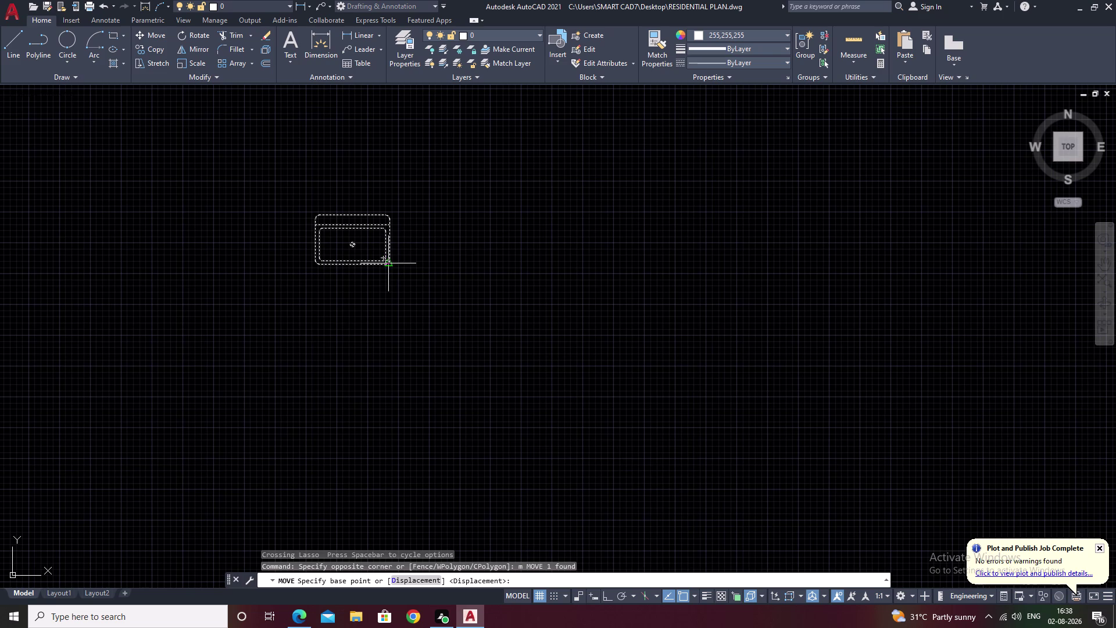
click(389, 263)
scroll(down, 3)
middle_drag(621, 335, 526, 220)
scroll(down, 3)
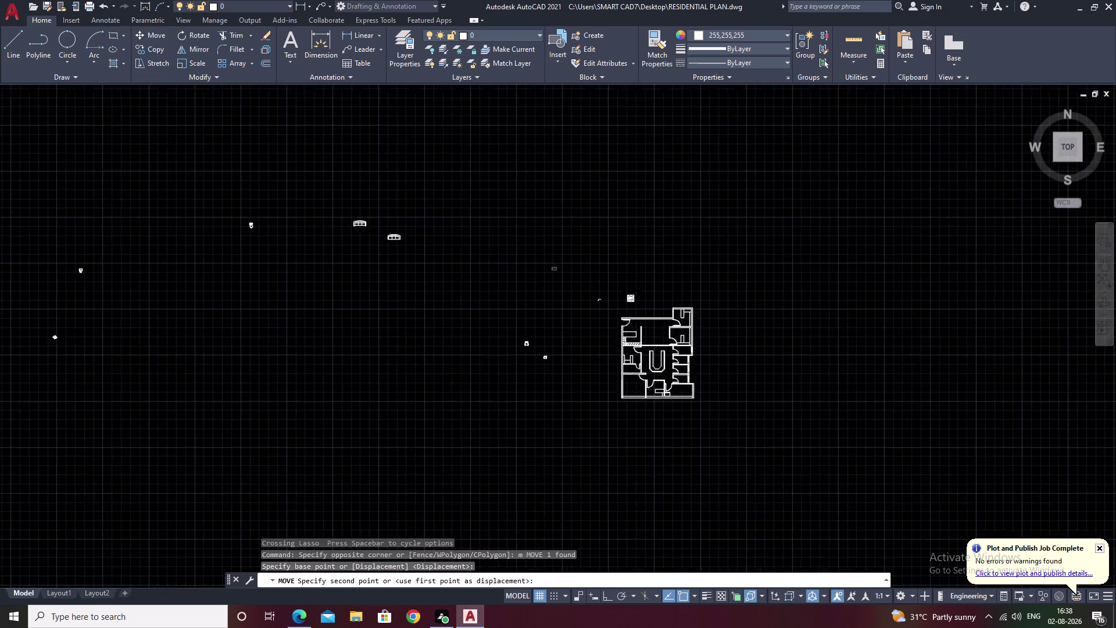
scroll(up, 3)
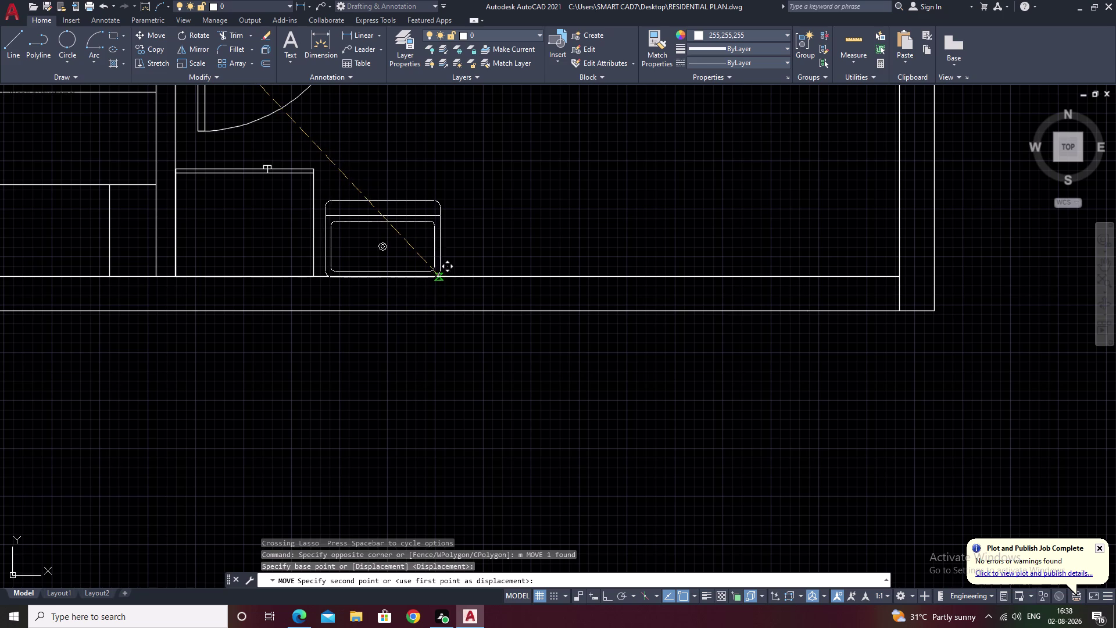
scroll(up, 3)
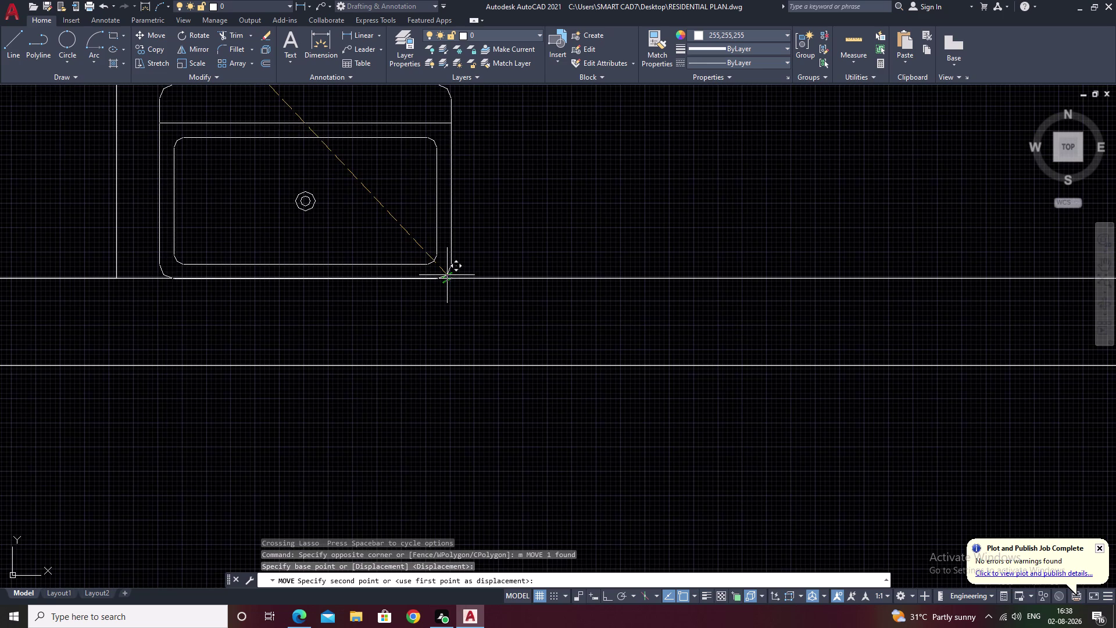
click(447, 275)
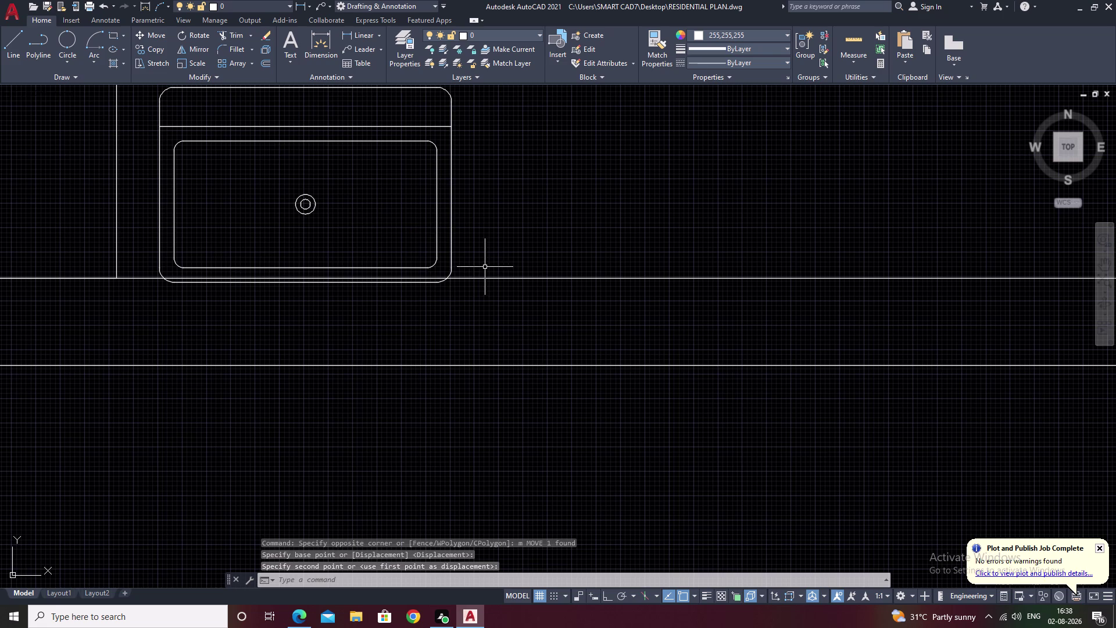
key(ctrl+z)
drag(388, 239, 399, 292)
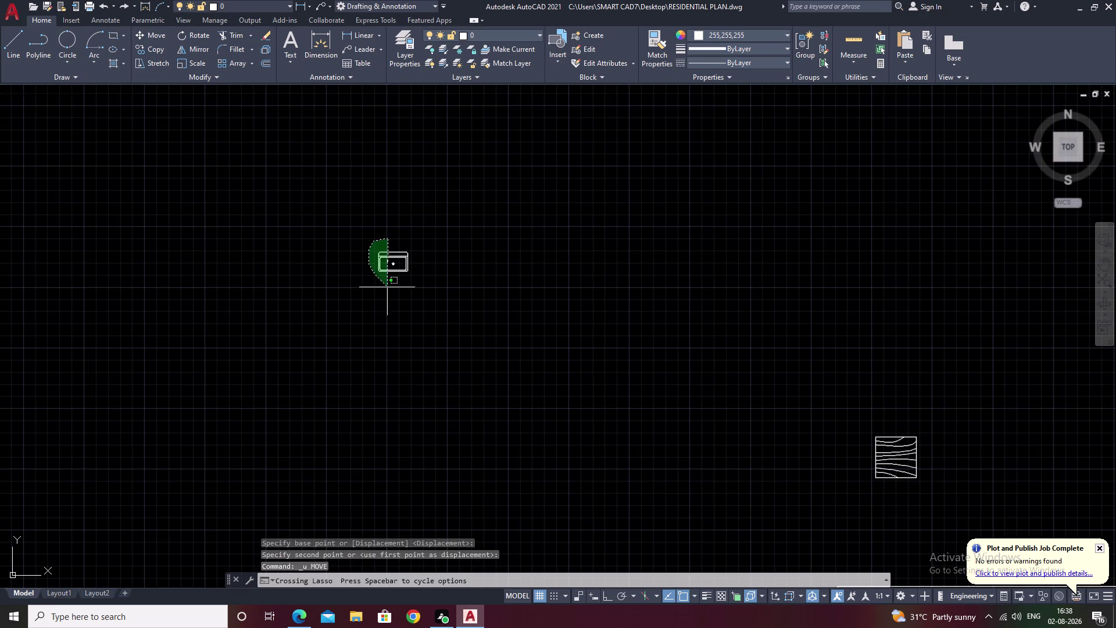
Move the washbasin by its corner to sit beside the refrigerator on the bottom wall.
text(m)
key(space)
scroll(up, 3)
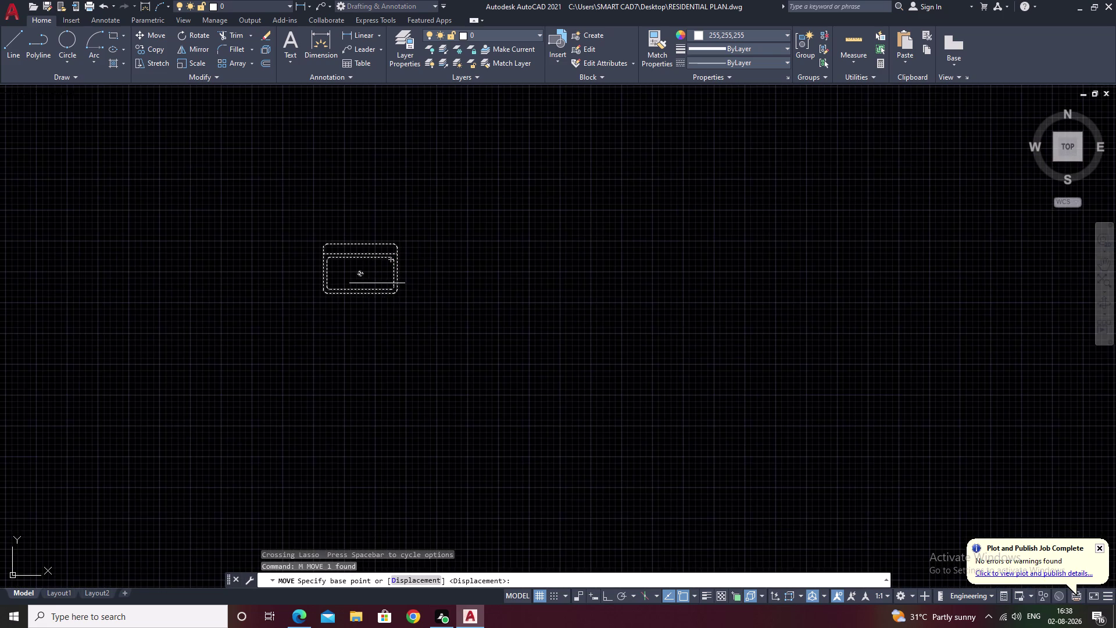
scroll(up, 3)
click(397, 299)
scroll(down, 3)
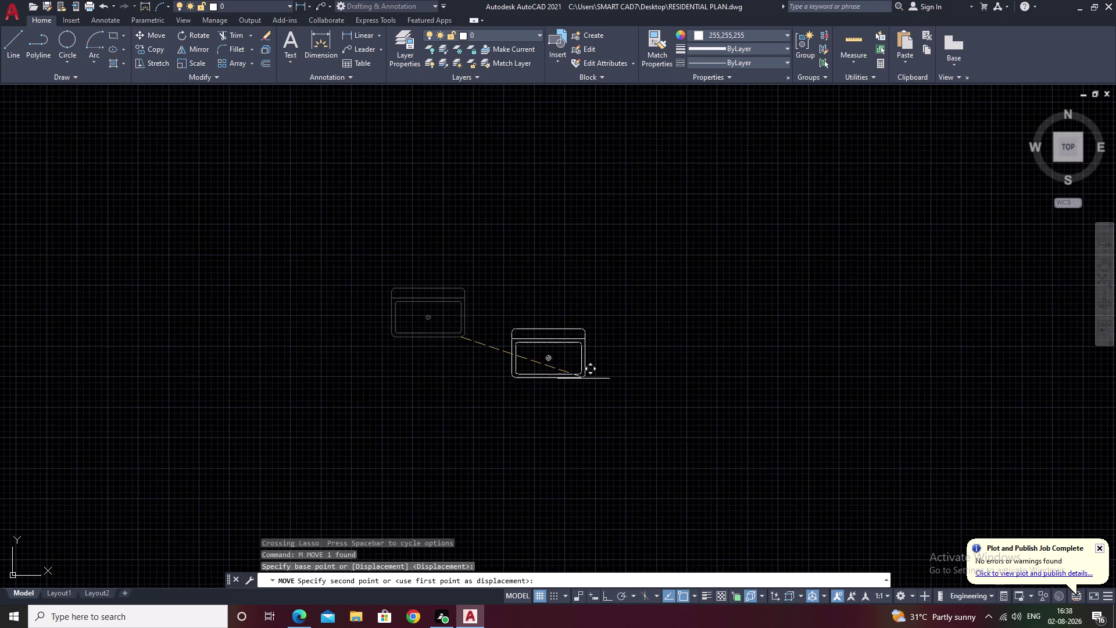
scroll(down, 3)
middle_drag(591, 384, 382, 172)
scroll(down, 3)
scroll(up, 3)
scroll(up, 3)
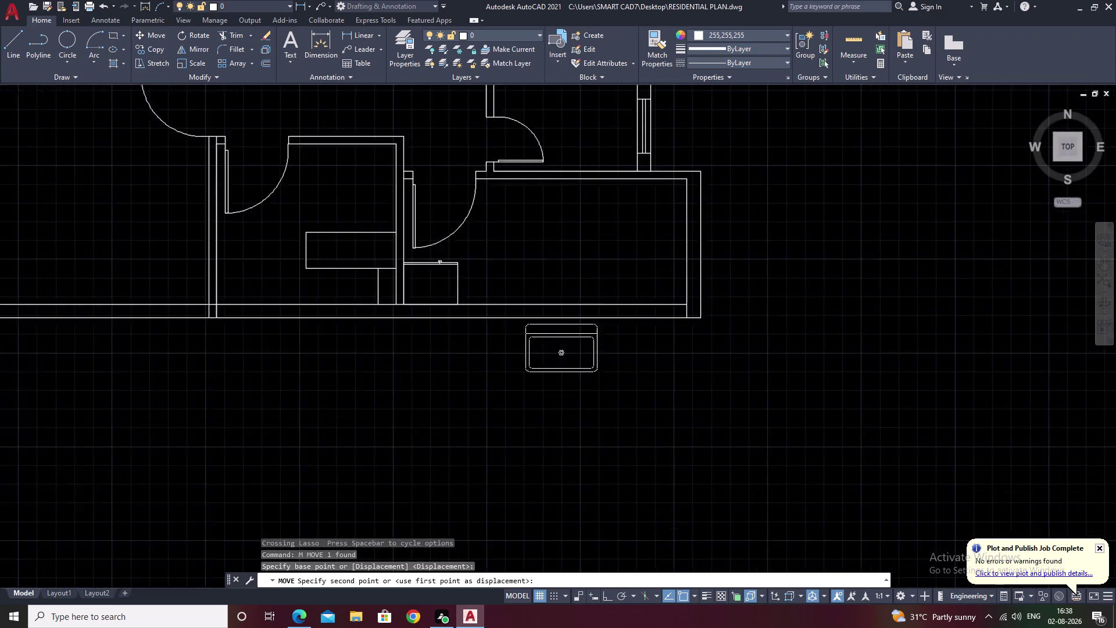
scroll(up, 3)
scroll(down, 3)
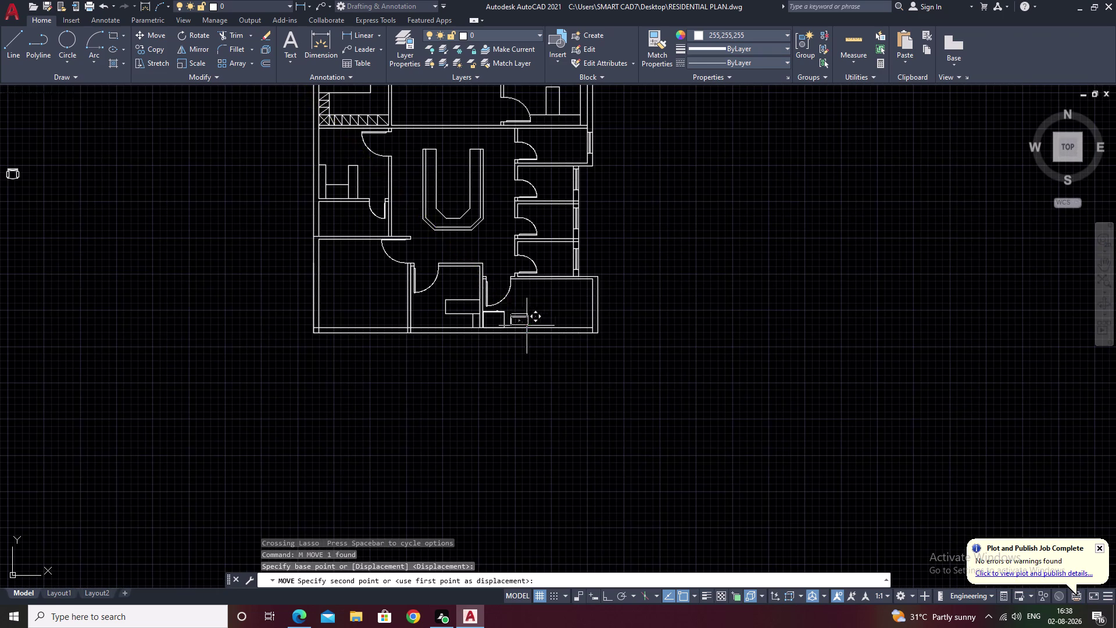
scroll(up, 3)
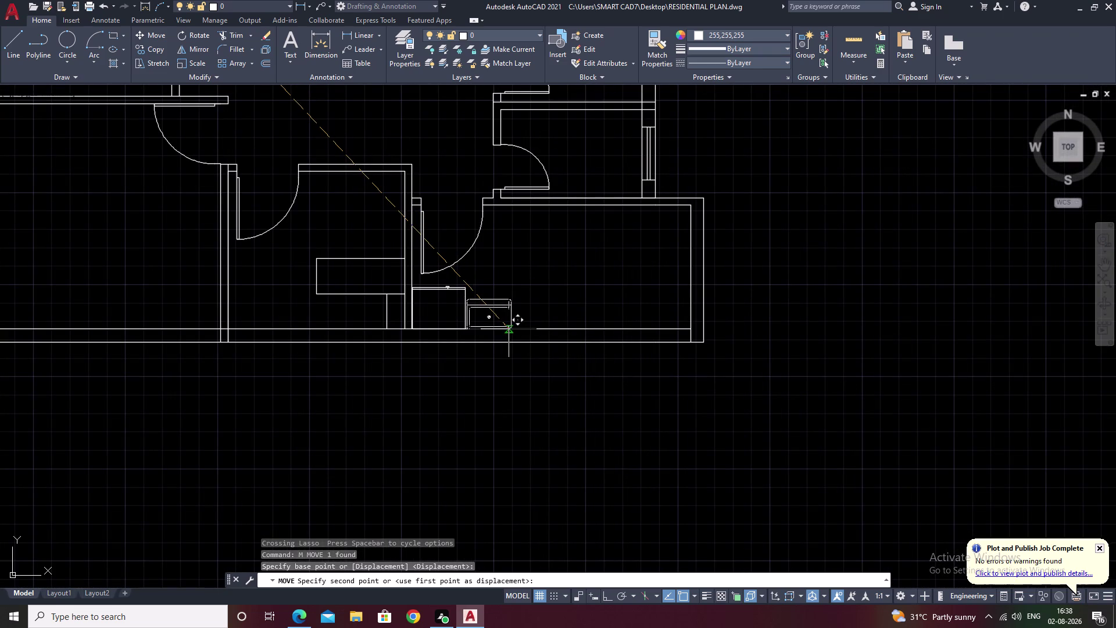
click(512, 329)
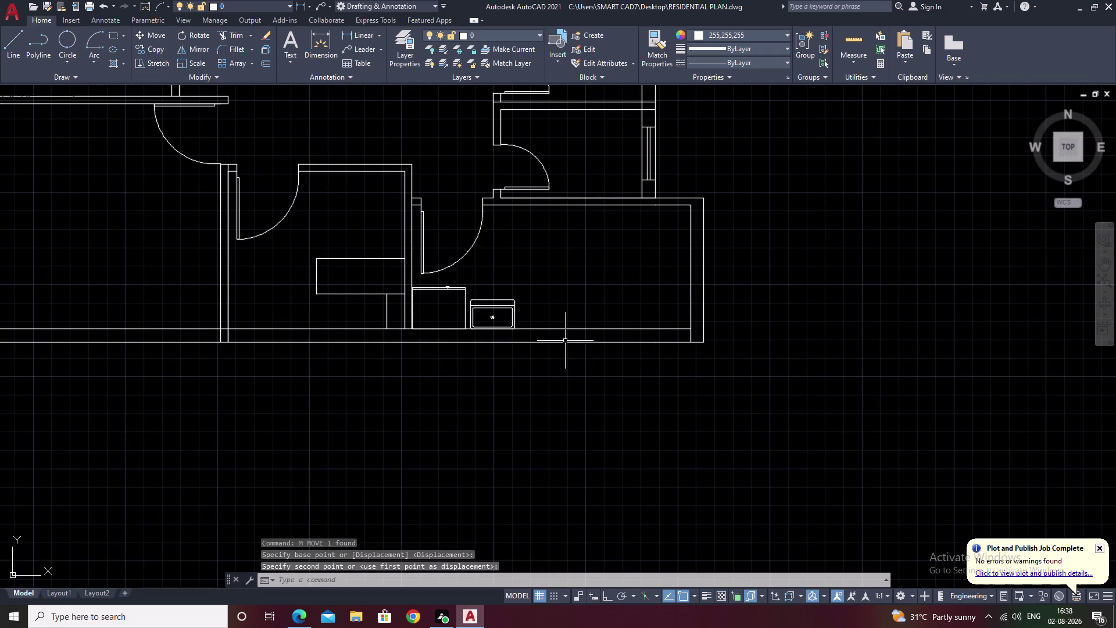
Pan across the floor plan to the chair blocks.
middle_drag(500, 345, 623, 352)
scroll(down, 3)
middle_drag(653, 373, 660, 371)
scroll(up, 3)
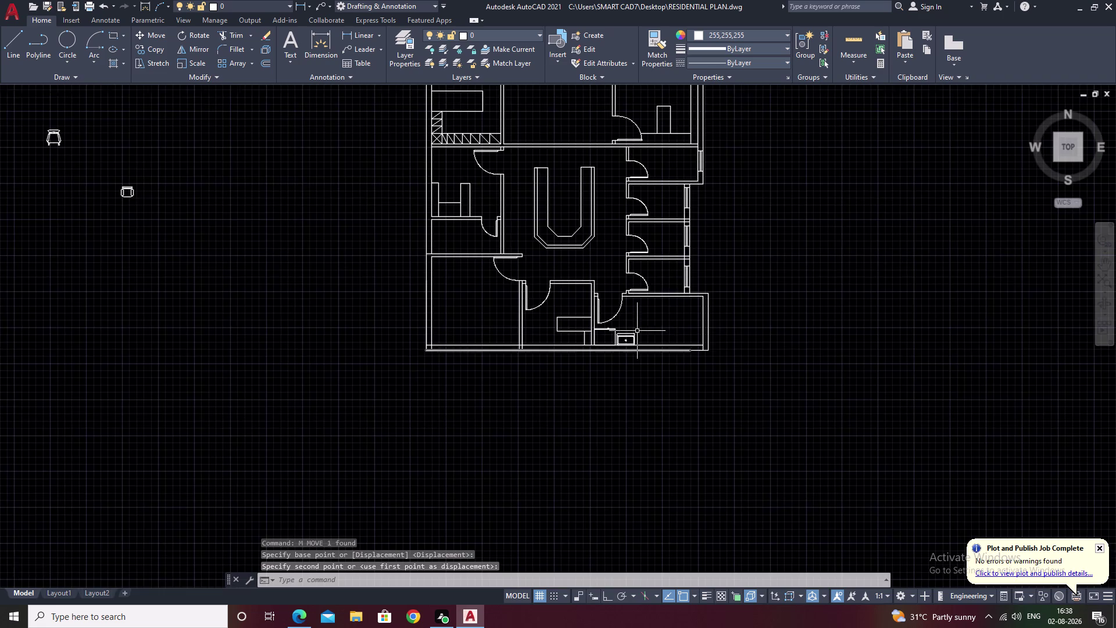
scroll(up, 3)
middle_drag(407, 304, 667, 306)
scroll(down, 3)
middle_drag(507, 304, 852, 354)
scroll(down, 3)
scroll(up, 3)
middle_drag(327, 174, 435, 203)
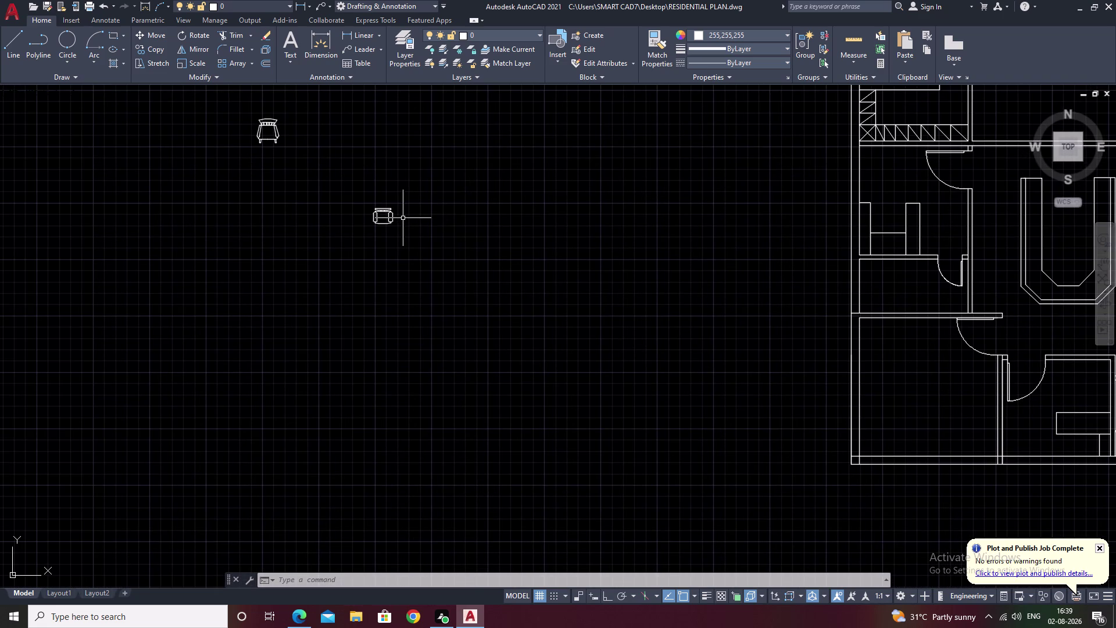
Select the chair block and start a rectangular array of it.
scroll(up, 3)
drag(364, 186, 298, 174)
drag(293, 175, 372, 279)
drag(409, 280, 419, 278)
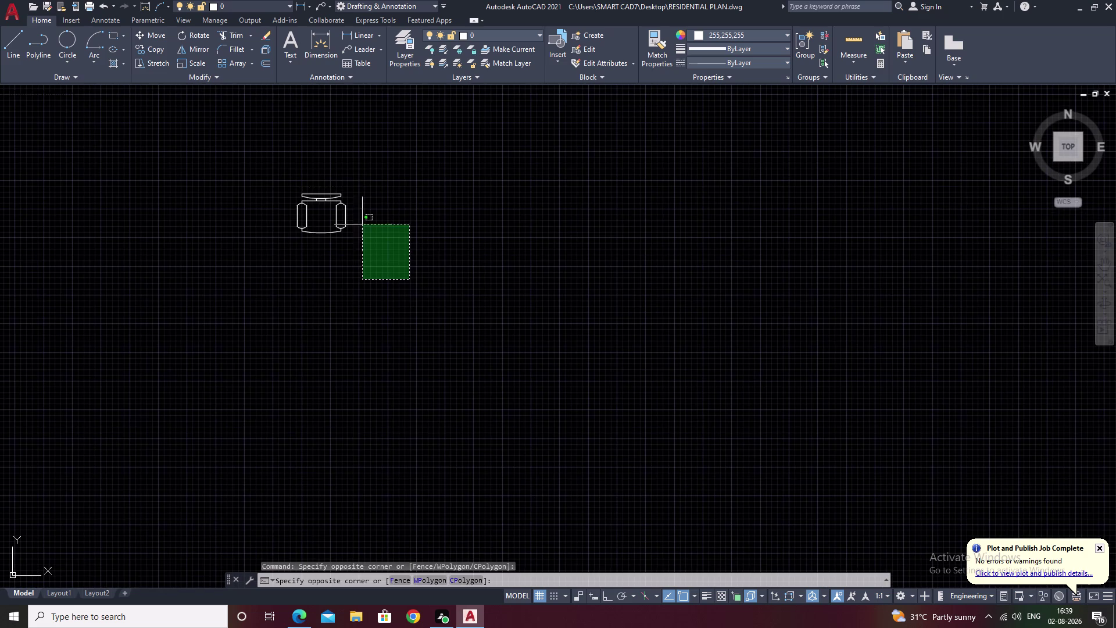
drag(349, 186, 249, 166)
drag(357, 183, 391, 273)
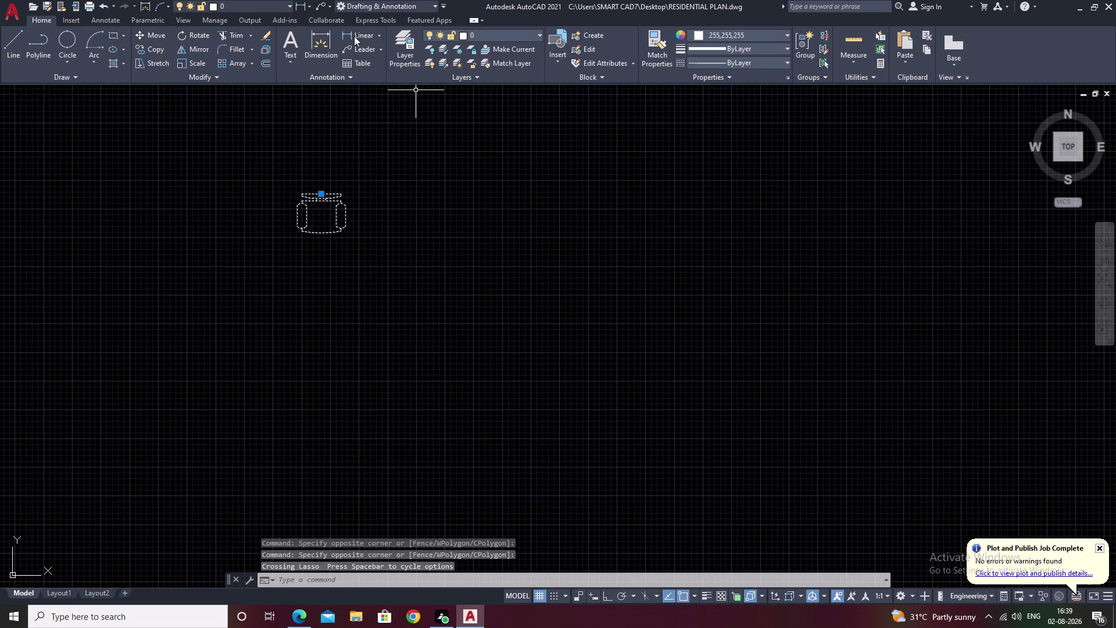
click(238, 62)
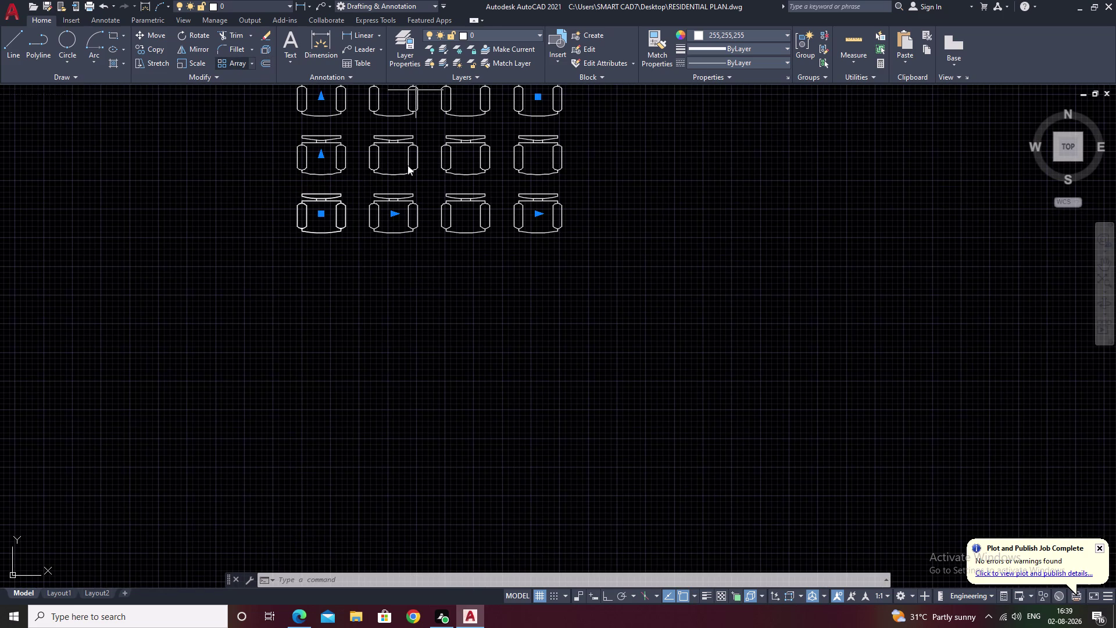
Set the chair array to 1 row and 3 columns, then close it.
drag(250, 36, 236, 36)
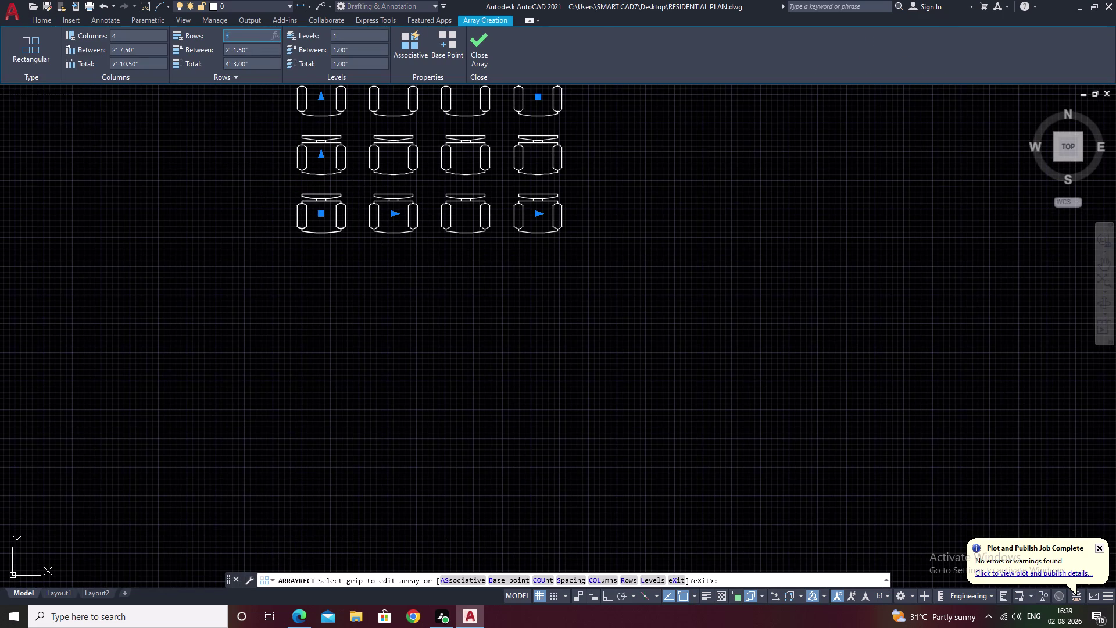
key(BackSpace)
key(1)
click(149, 37)
right_click(149, 37)
click(149, 37)
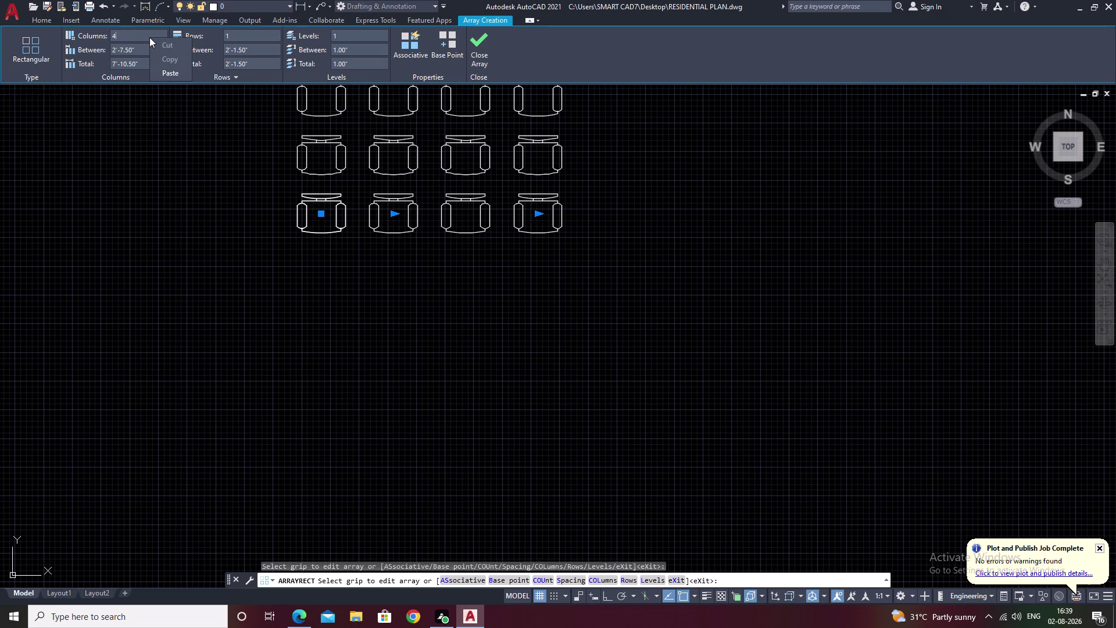
key(BackSpace)
key(BackSpace)
key(BackSpace)
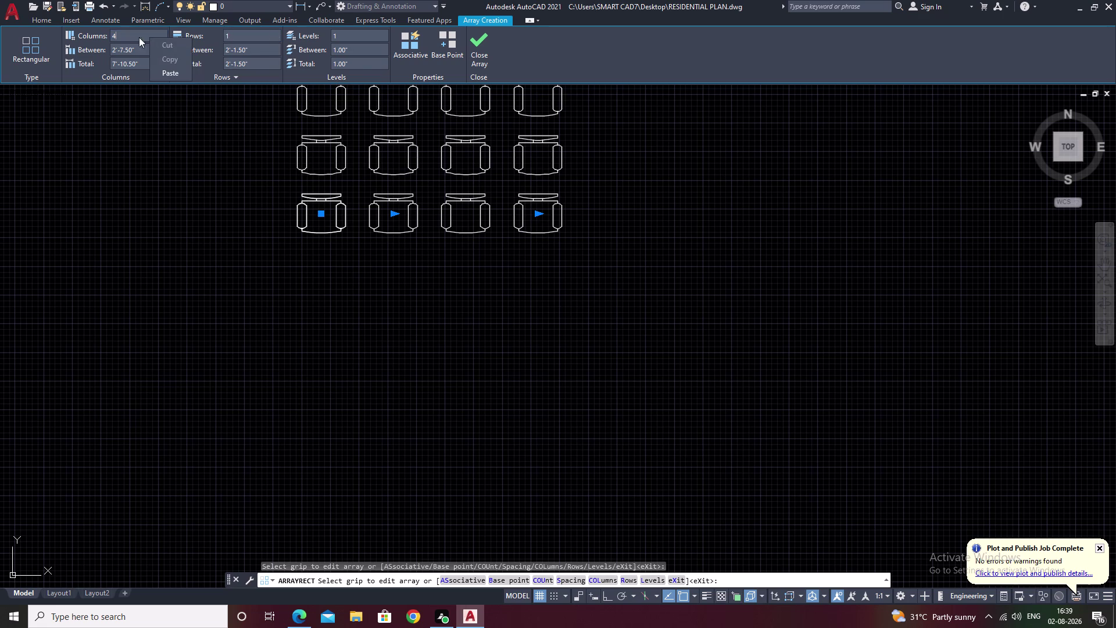
click(126, 35)
click(128, 35)
key(BackSpace)
key(3)
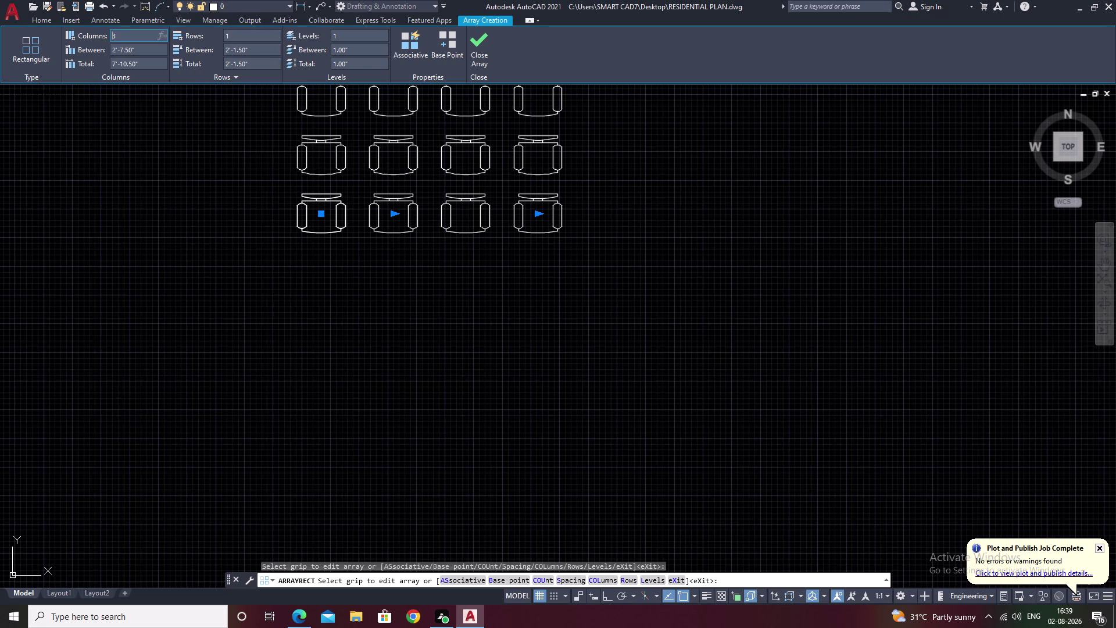
click(155, 138)
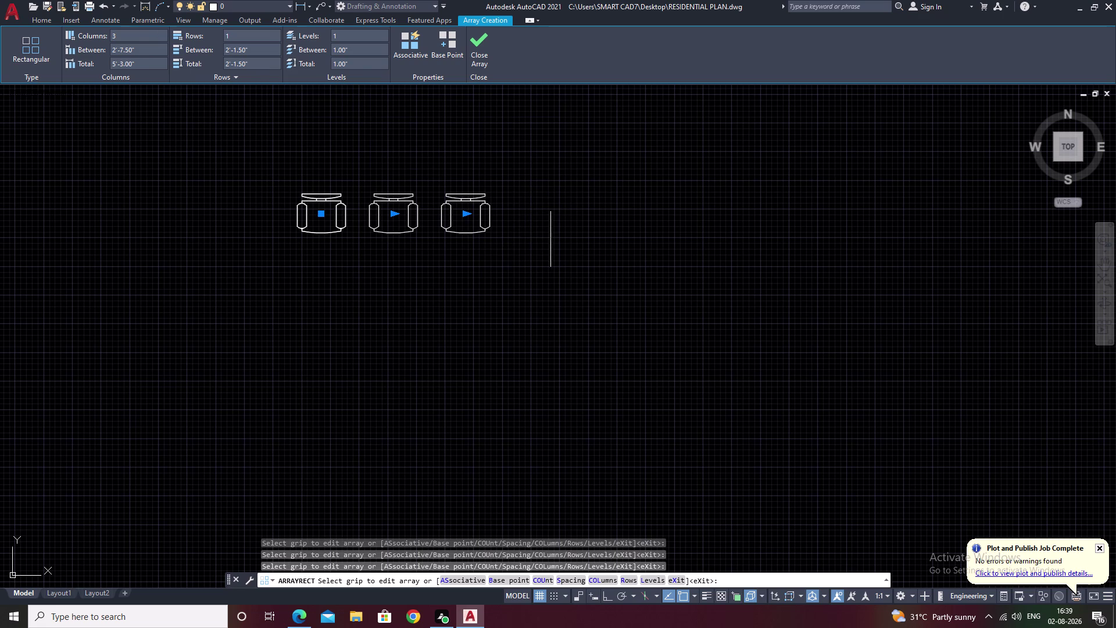
key(Escape)
scroll(up, 3)
drag(575, 163, 4, 262)
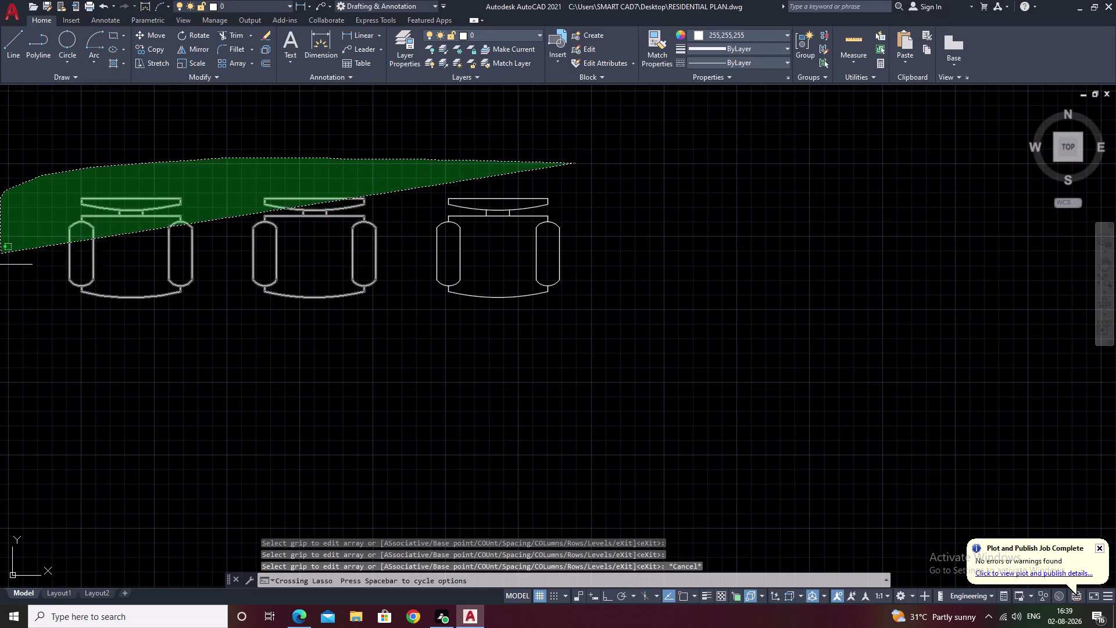
Move the three chairs (M) into the floor plan above the table.
drag(5, 263, 564, 341)
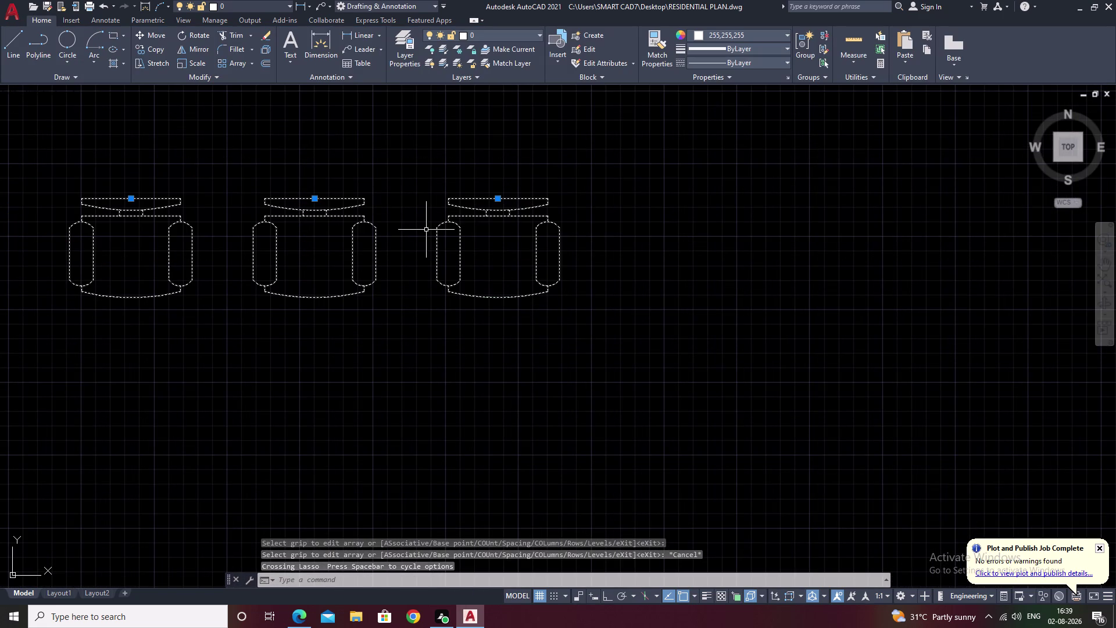
text(m)
key(space)
click(383, 201)
scroll(down, 3)
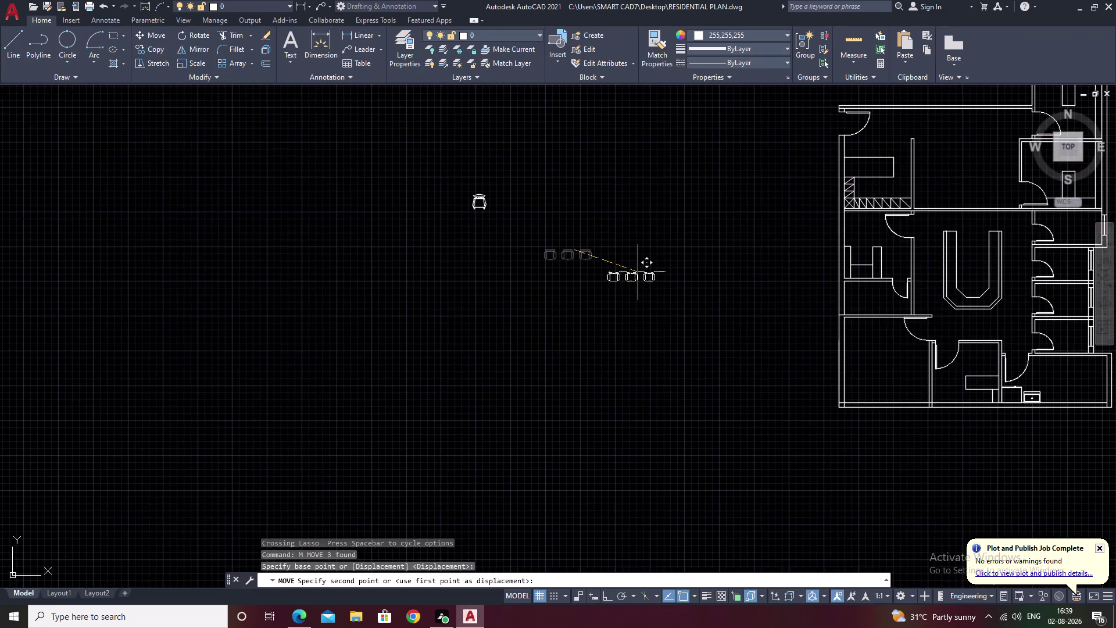
middle_drag(633, 274, 251, 306)
scroll(up, 3)
scroll(up, 3)
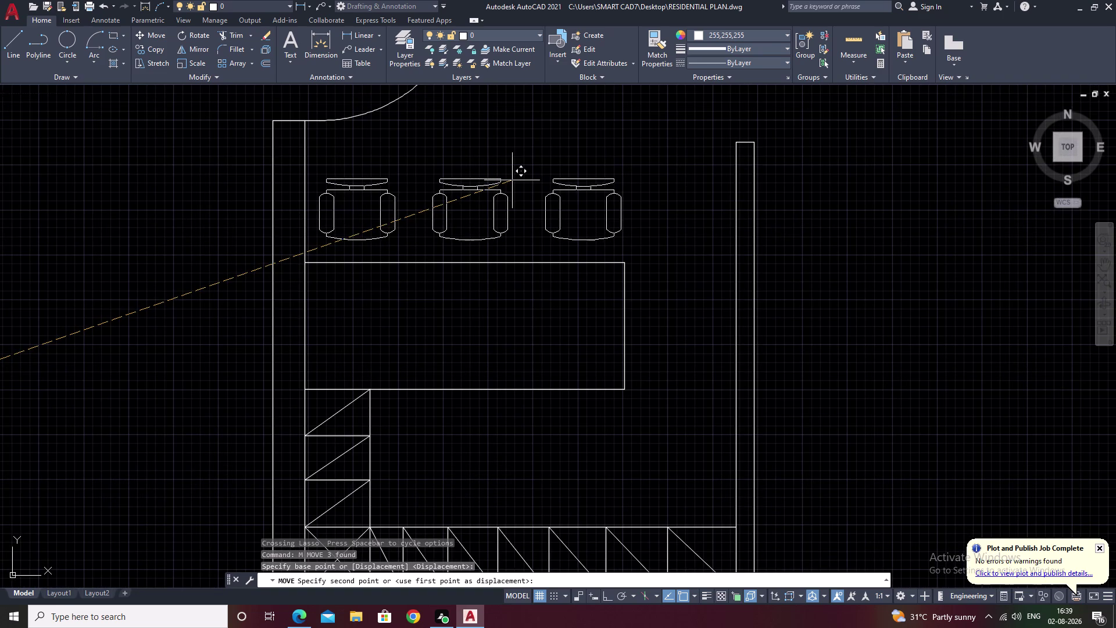
click(512, 180)
Pan around the plan and reselect the three chairs above the table.
scroll(down, 3)
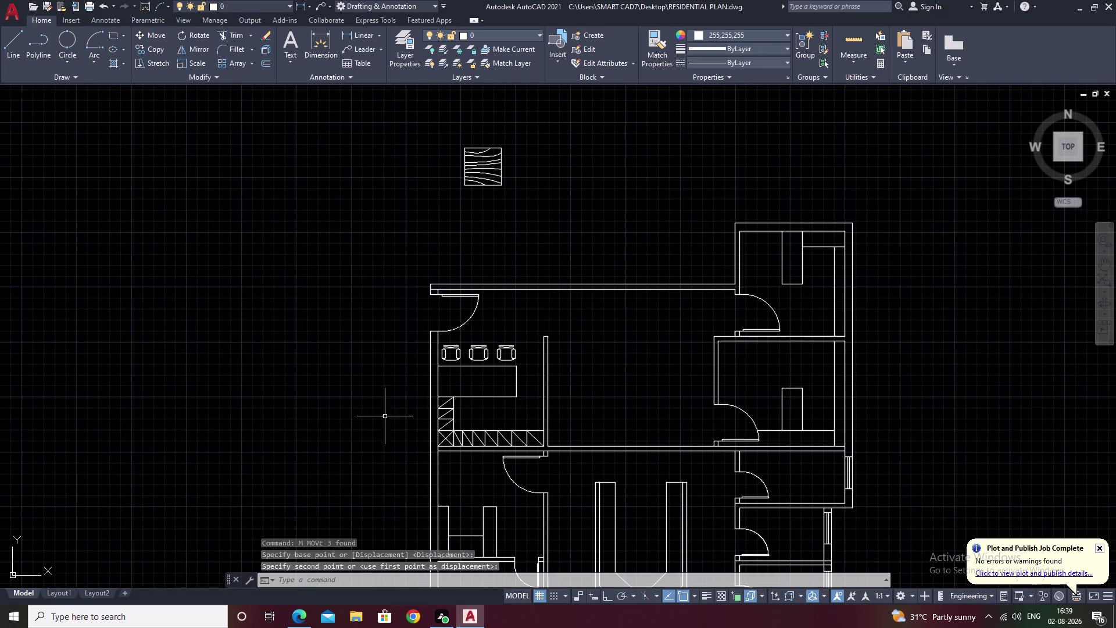
middle_drag(303, 407, 479, 289)
scroll(up, 3)
scroll(up, 3)
scroll(down, 3)
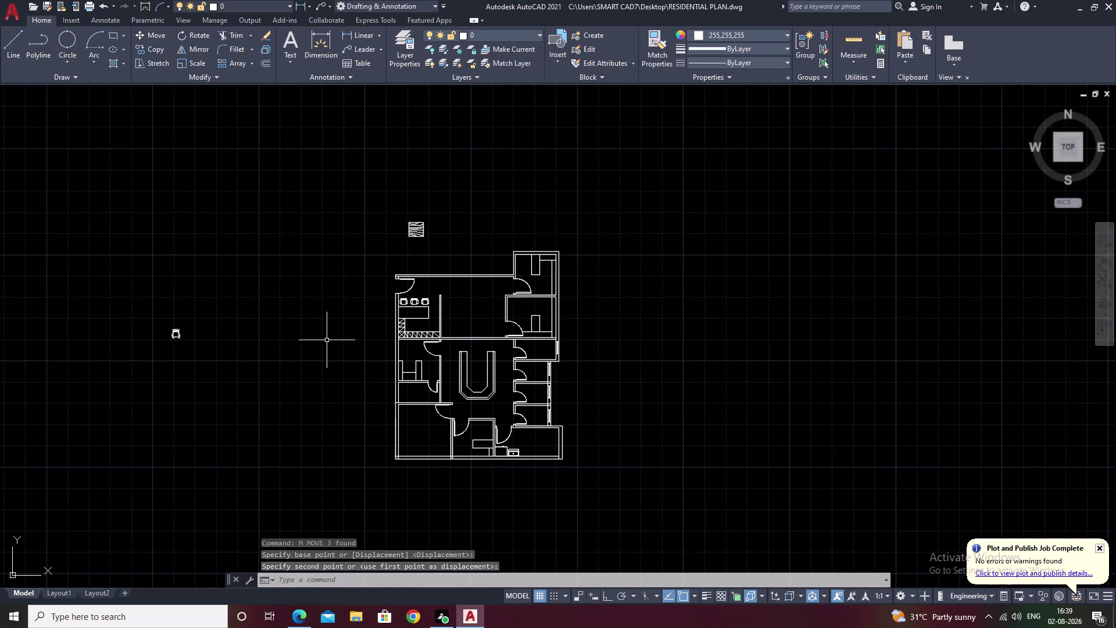
middle_drag(301, 337, 458, 316)
scroll(up, 3)
scroll(up, 3)
scroll(down, 3)
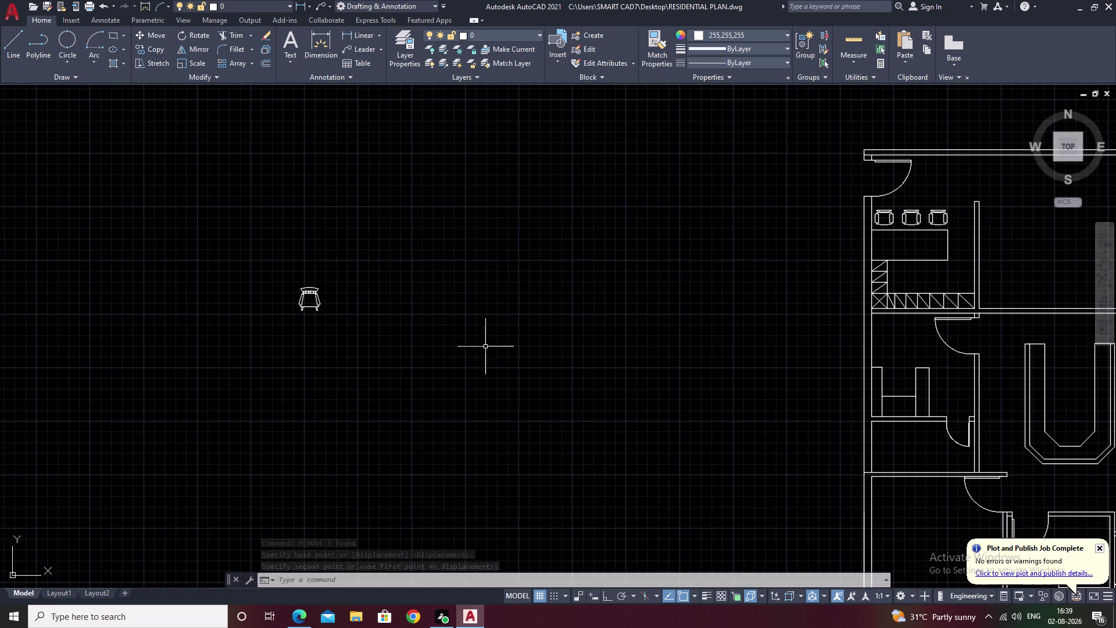
scroll(down, 3)
middle_drag(481, 347, 421, 341)
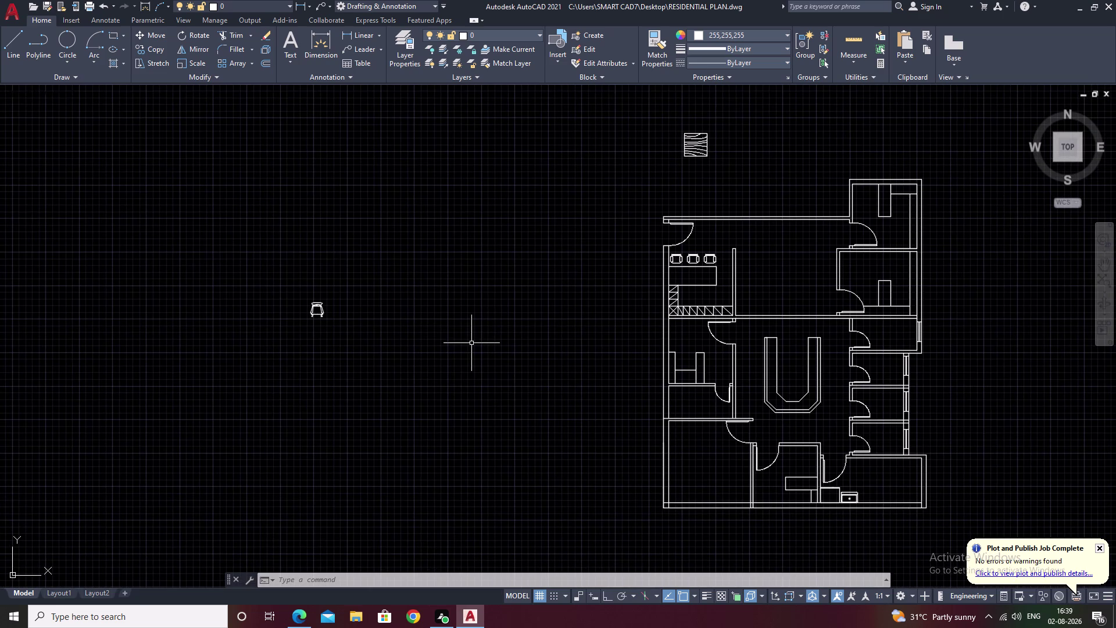
scroll(up, 3)
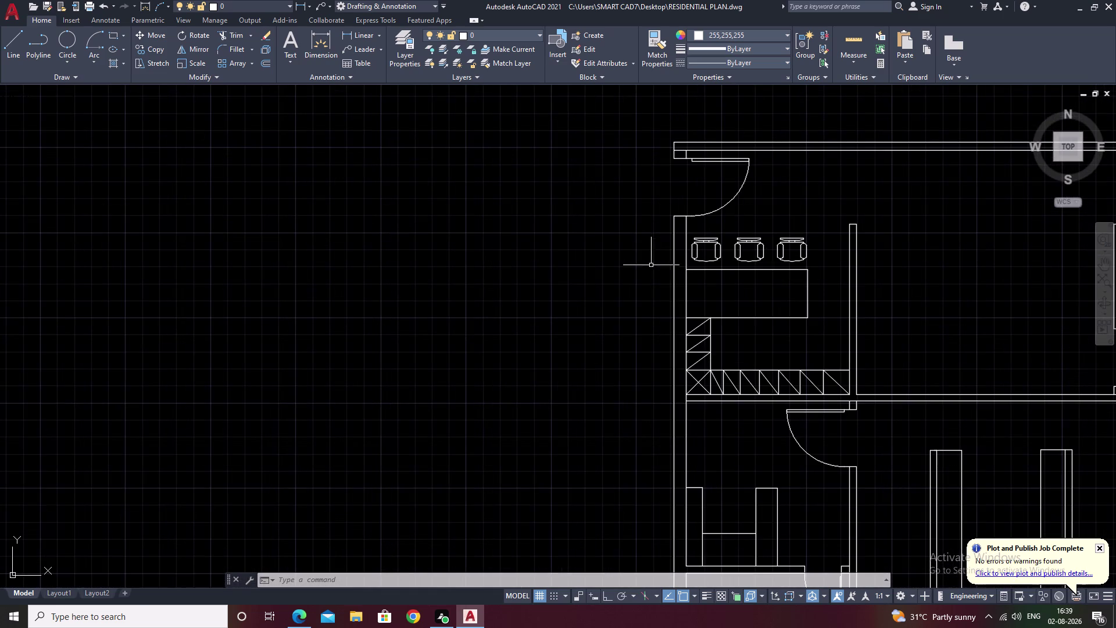
scroll(up, 3)
drag(827, 210, 593, 266)
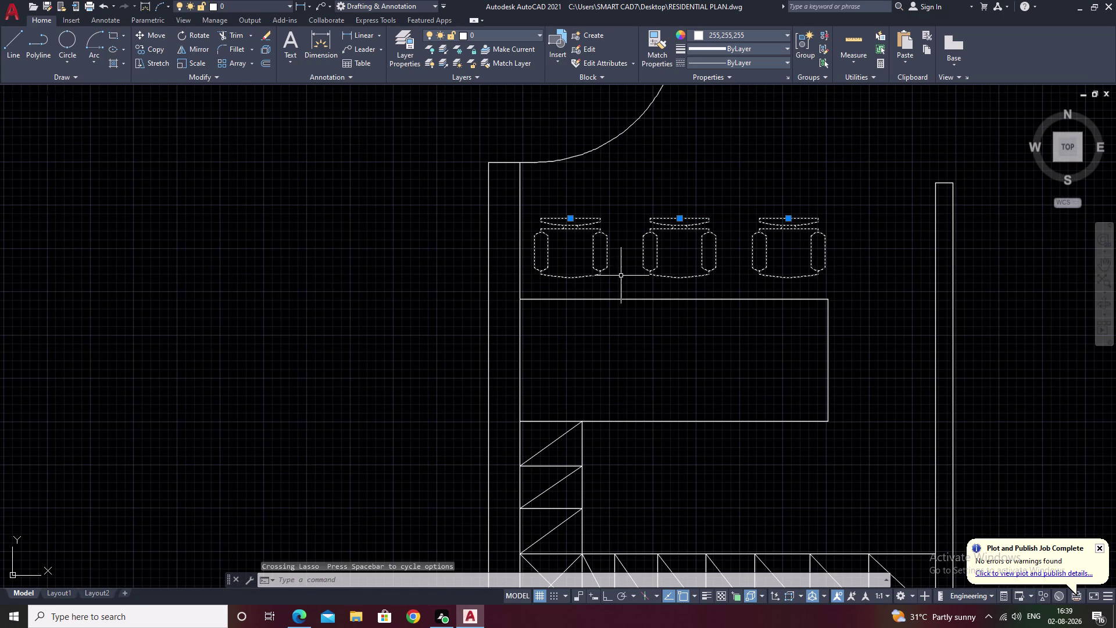
Copy the selected chairs (CO) to the empty space left of the plan.
text(c)
text(o)
key(space)
click(685, 263)
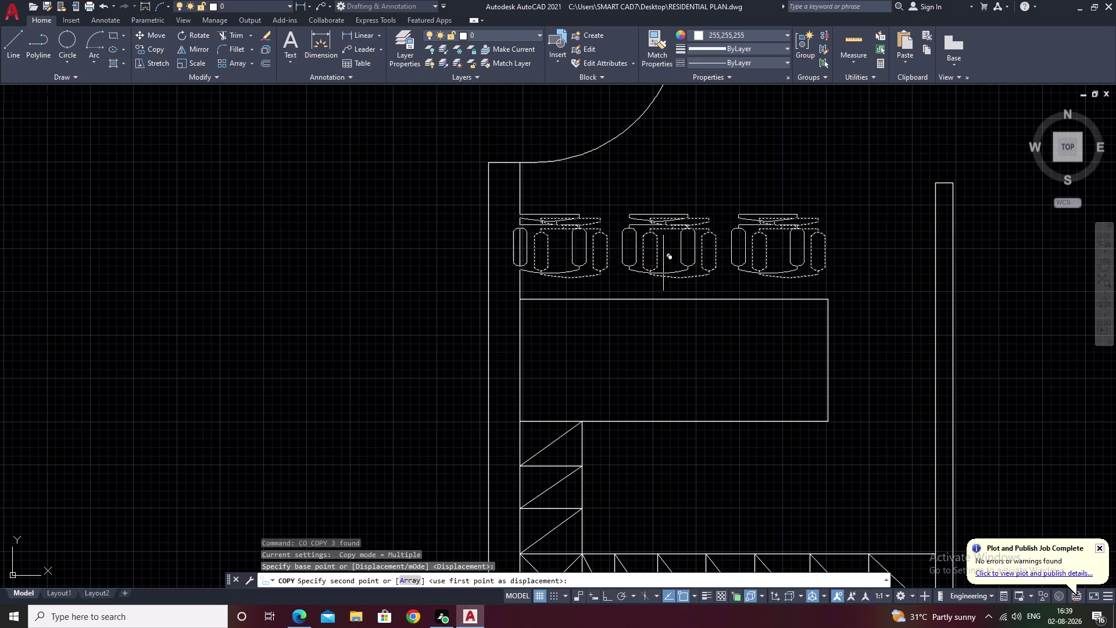
scroll(down, 3)
middle_drag(142, 255, 416, 211)
click(236, 211)
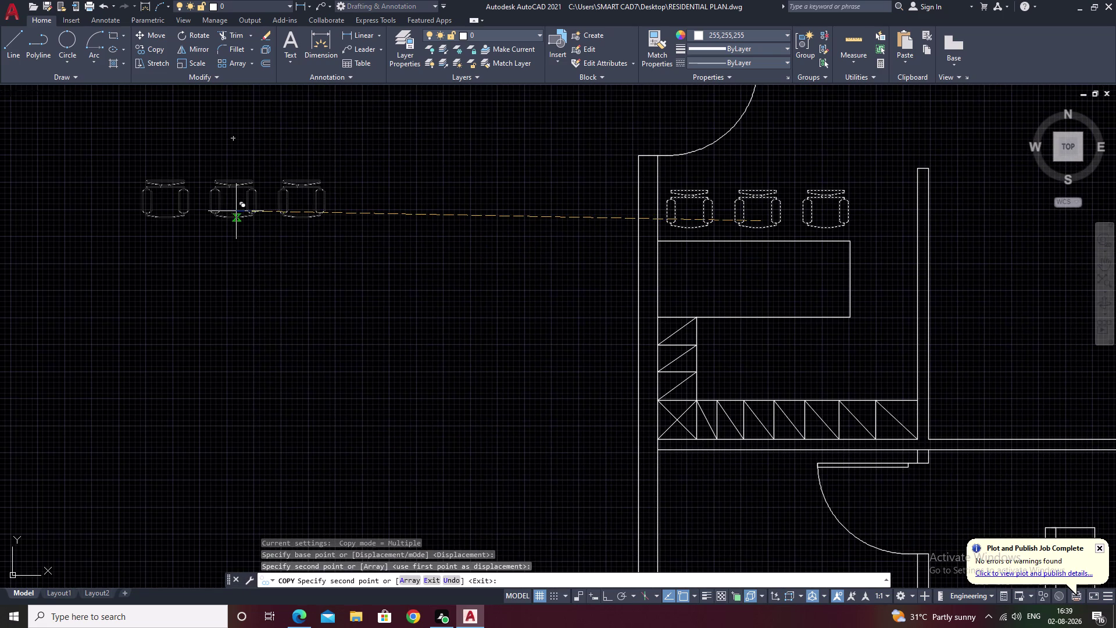
key(Escape)
Rotate the rightmost copied chair 180 degrees with ortho on.
drag(301, 172, 301, 231)
drag(321, 235, 331, 235)
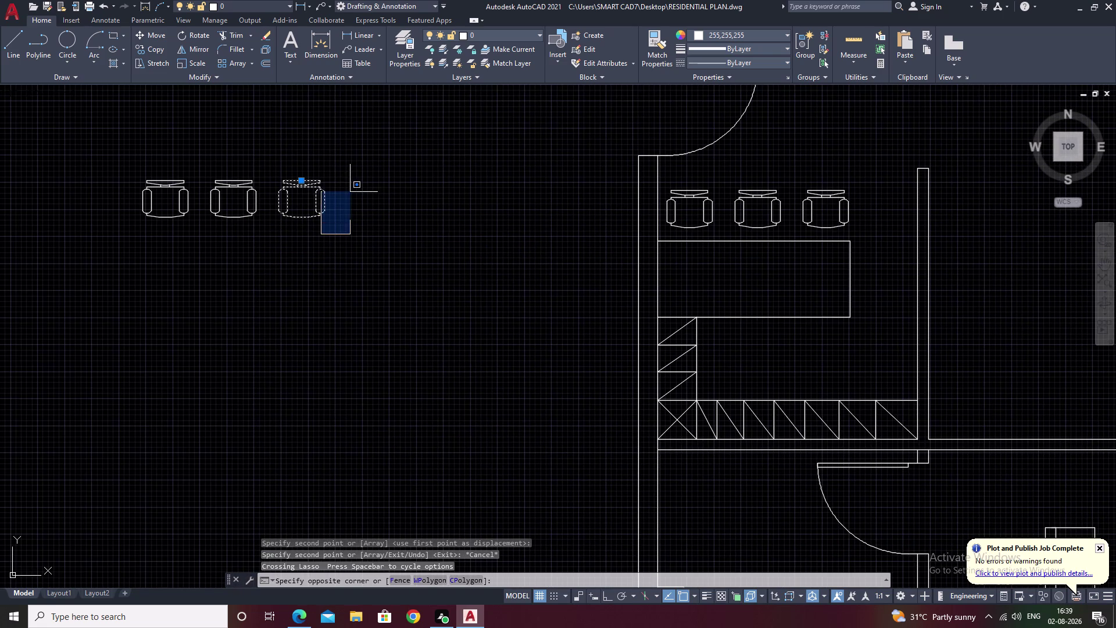
click(440, 227)
text(r)
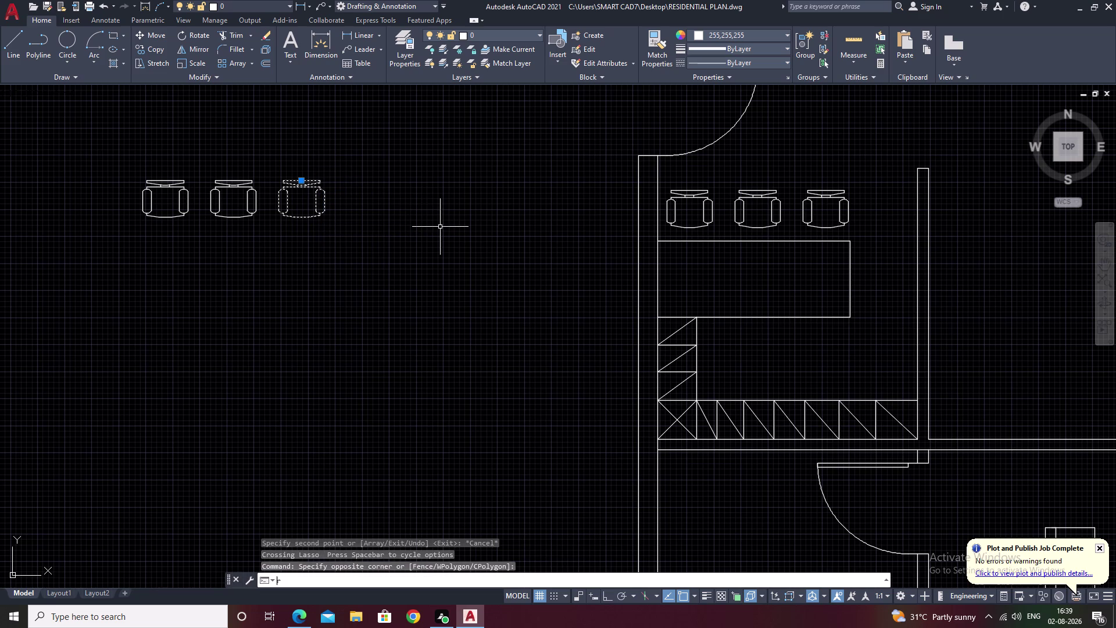
text(o)
key(space)
click(301, 177)
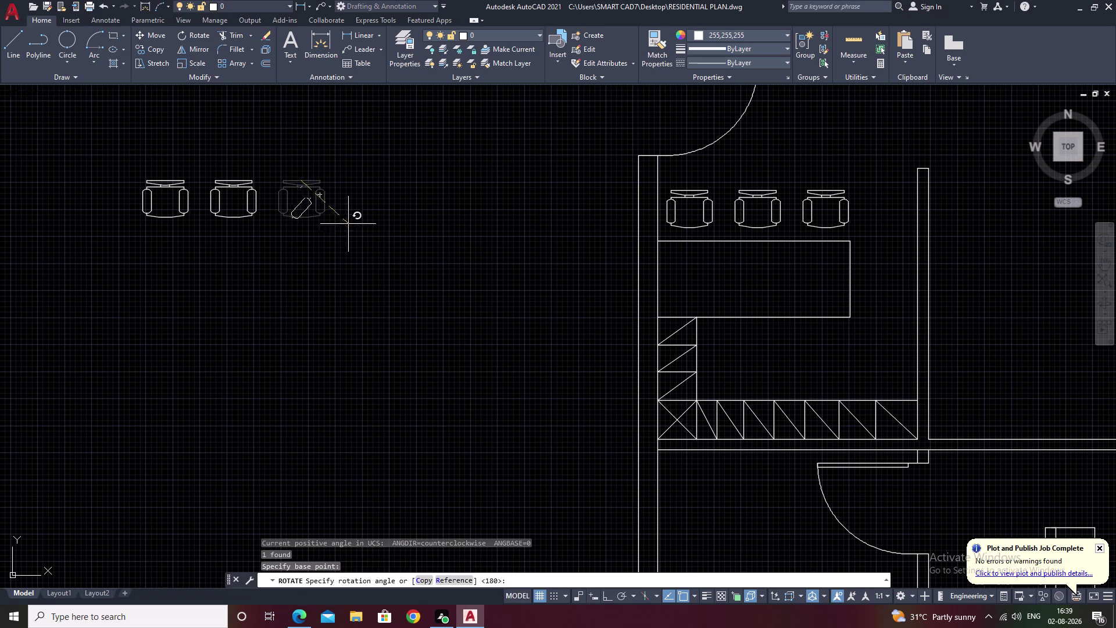
key(F8)
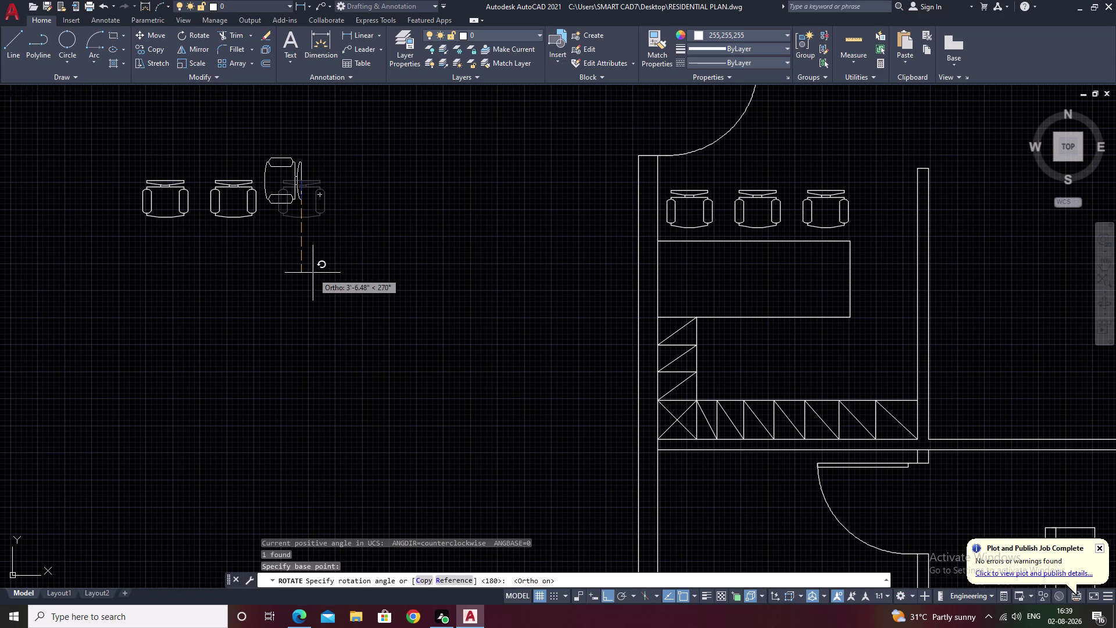
click(134, 237)
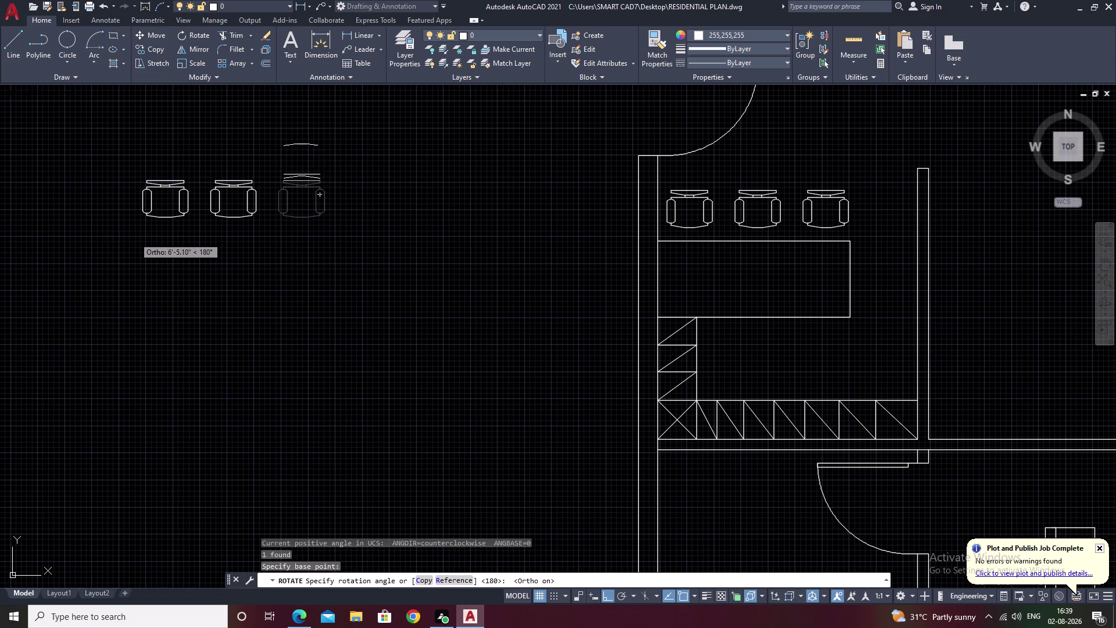
key(Escape)
Move the turned chair to below the table.
drag(329, 144, 345, 219)
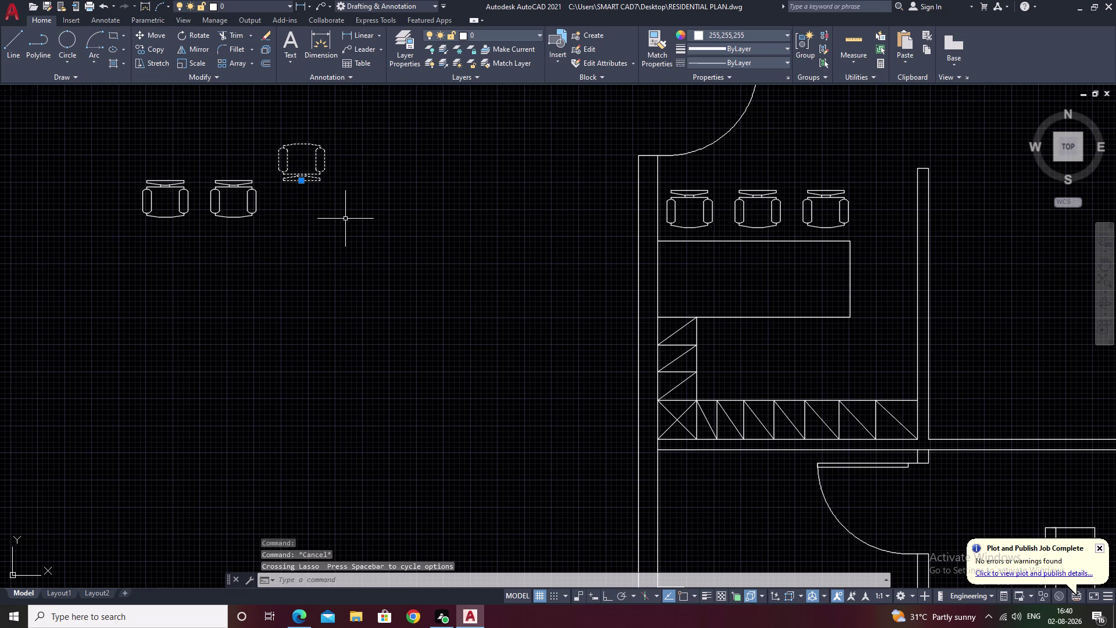
text(m)
key(space)
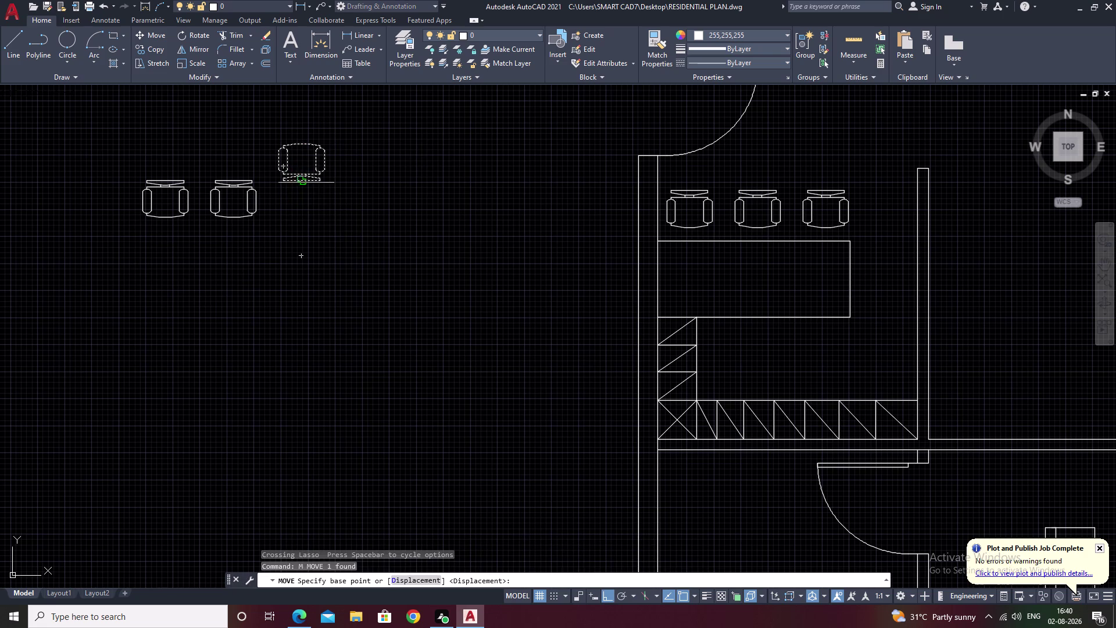
scroll(up, 3)
click(296, 181)
scroll(down, 3)
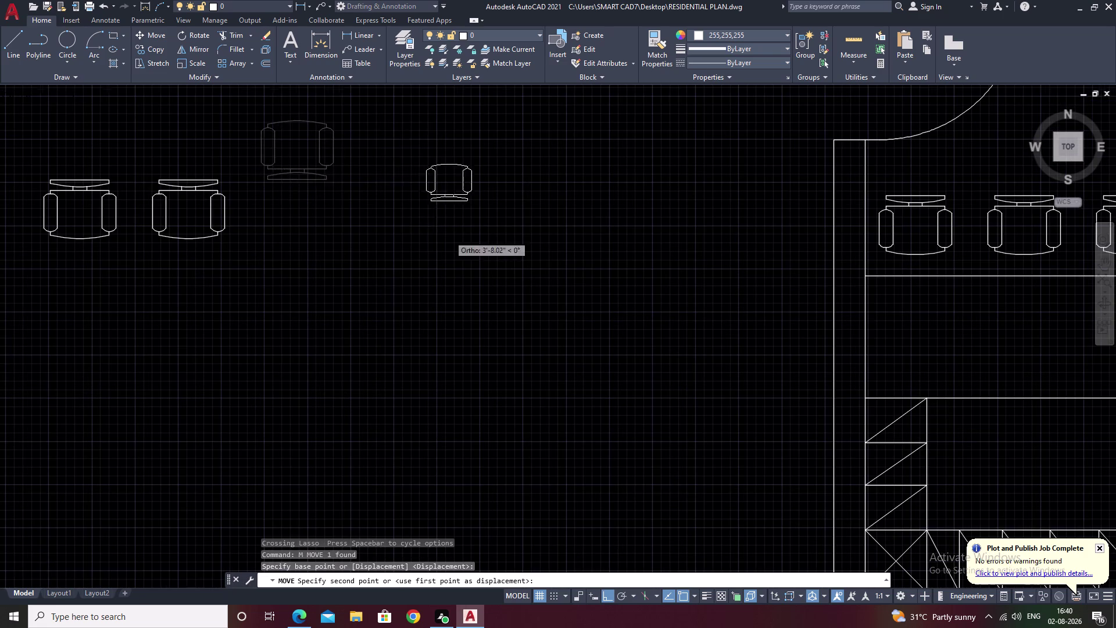
key(F8)
scroll(down, 3)
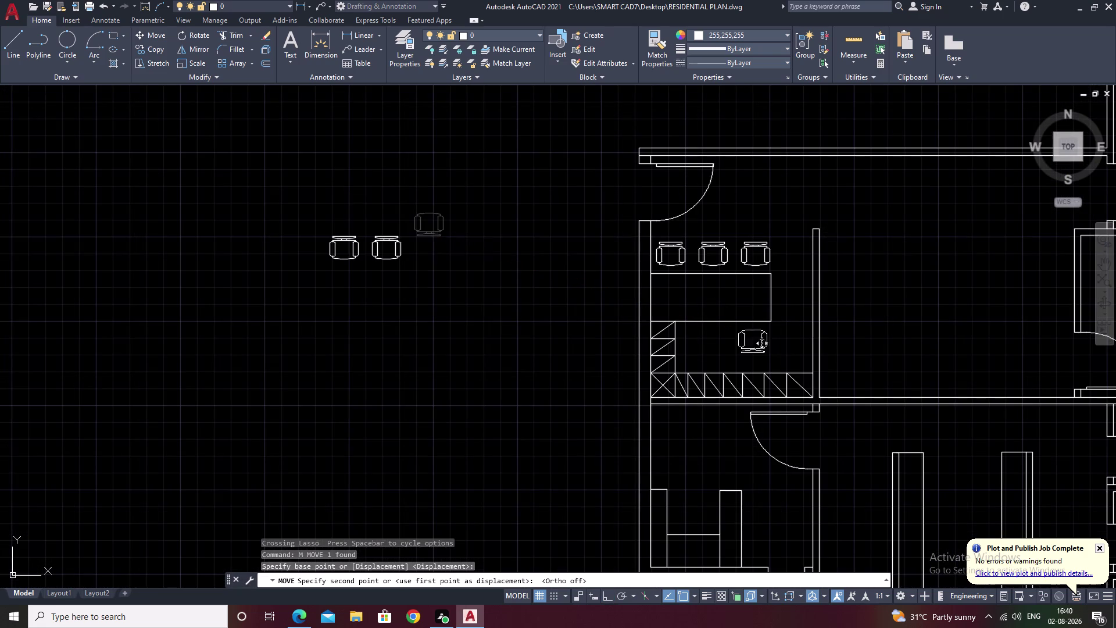
scroll(up, 3)
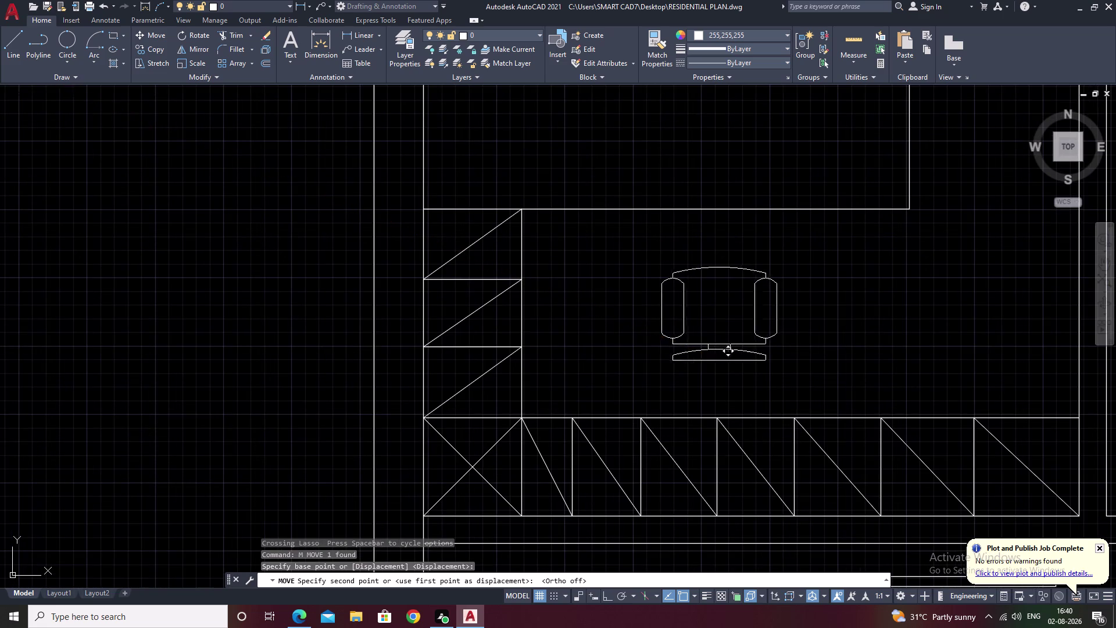
click(702, 366)
Nudge the chair below the table into position, then select the two outside chairs.
scroll(down, 3)
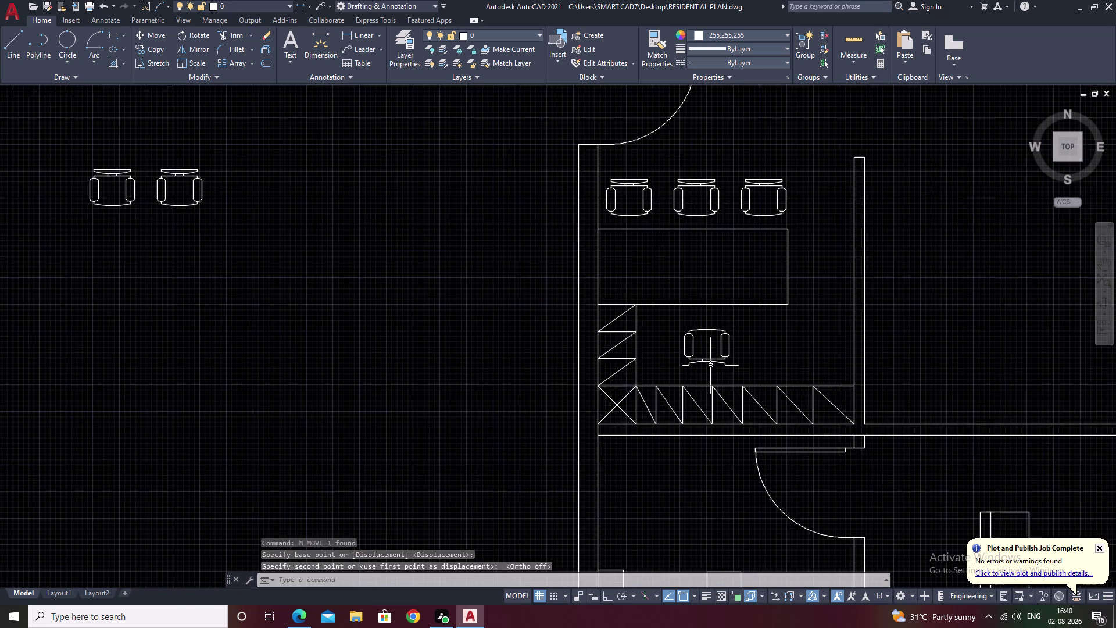
middle_drag(506, 368, 560, 315)
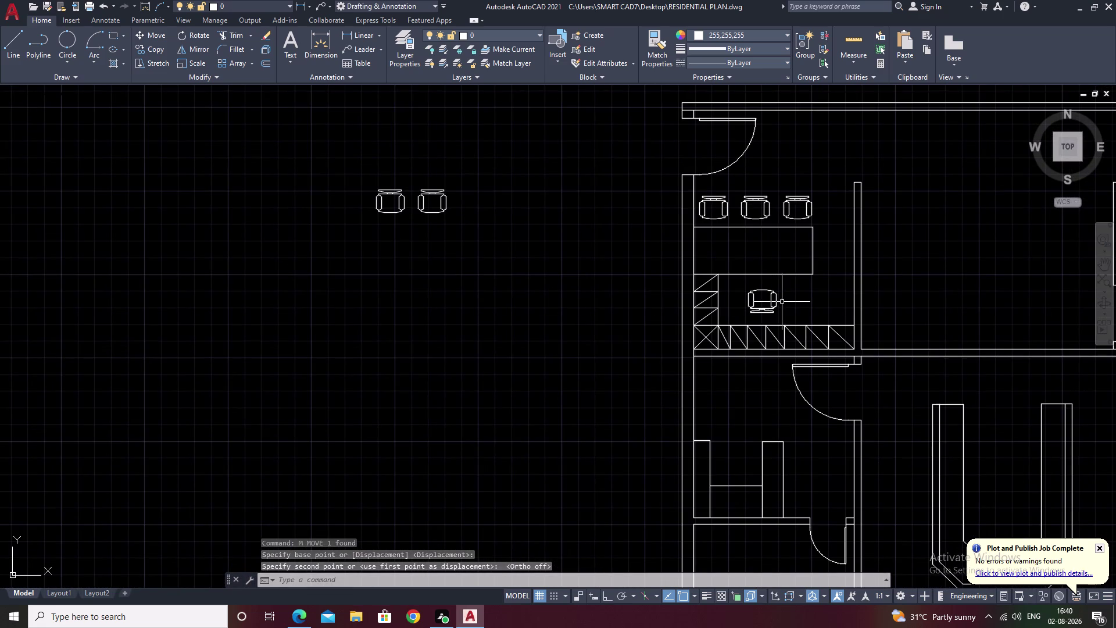
scroll(up, 3)
drag(766, 257, 769, 355)
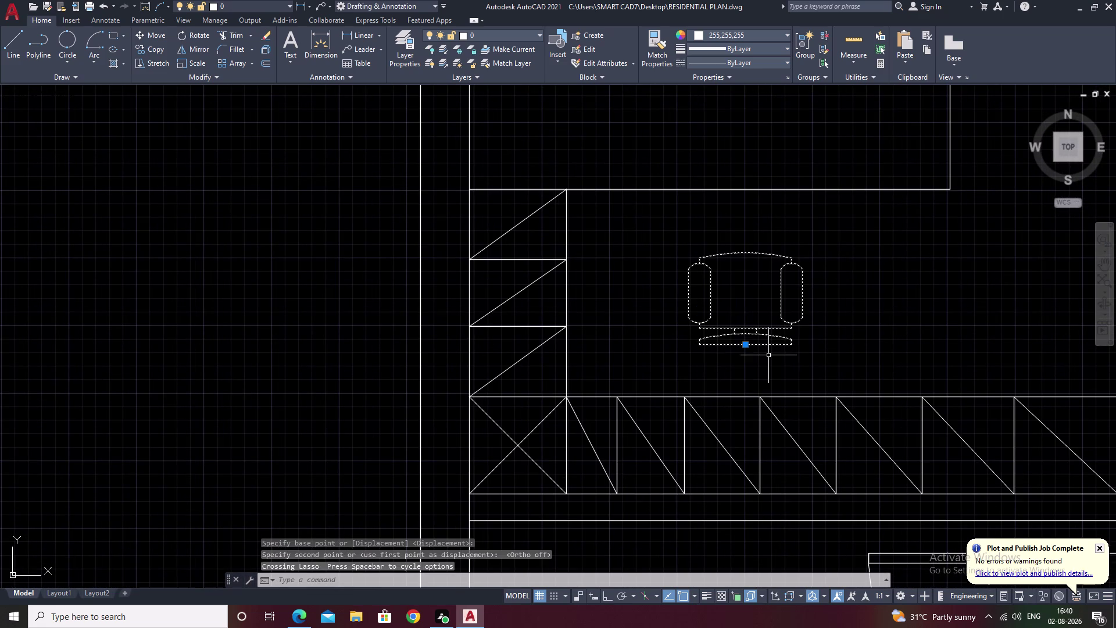
text(m)
key(space)
click(743, 345)
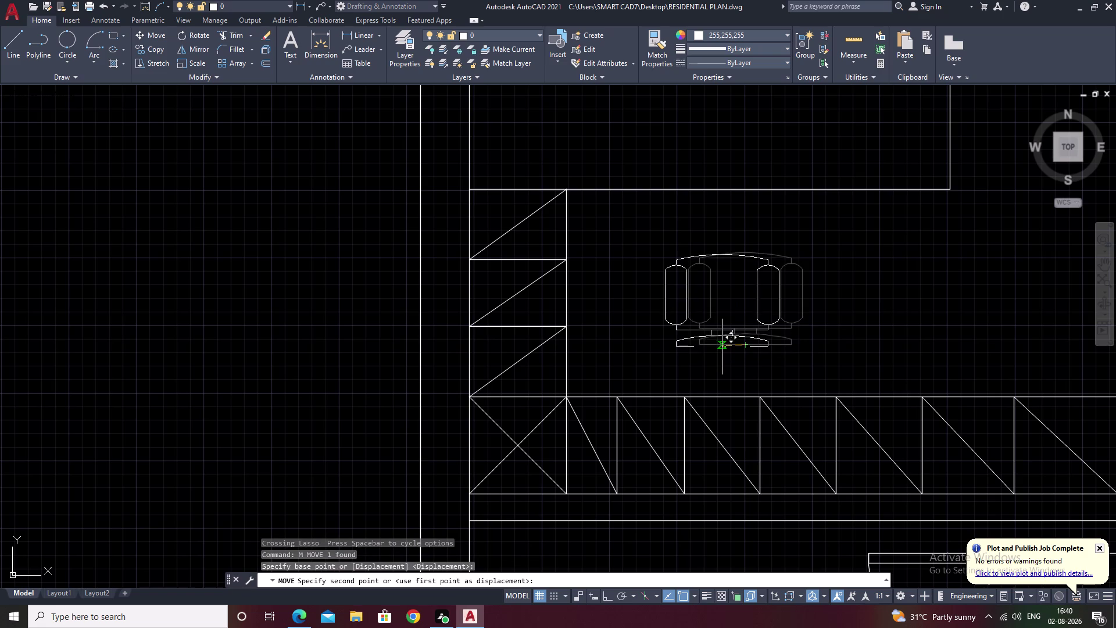
click(722, 347)
scroll(down, 3)
middle_drag(808, 334, 685, 313)
scroll(down, 3)
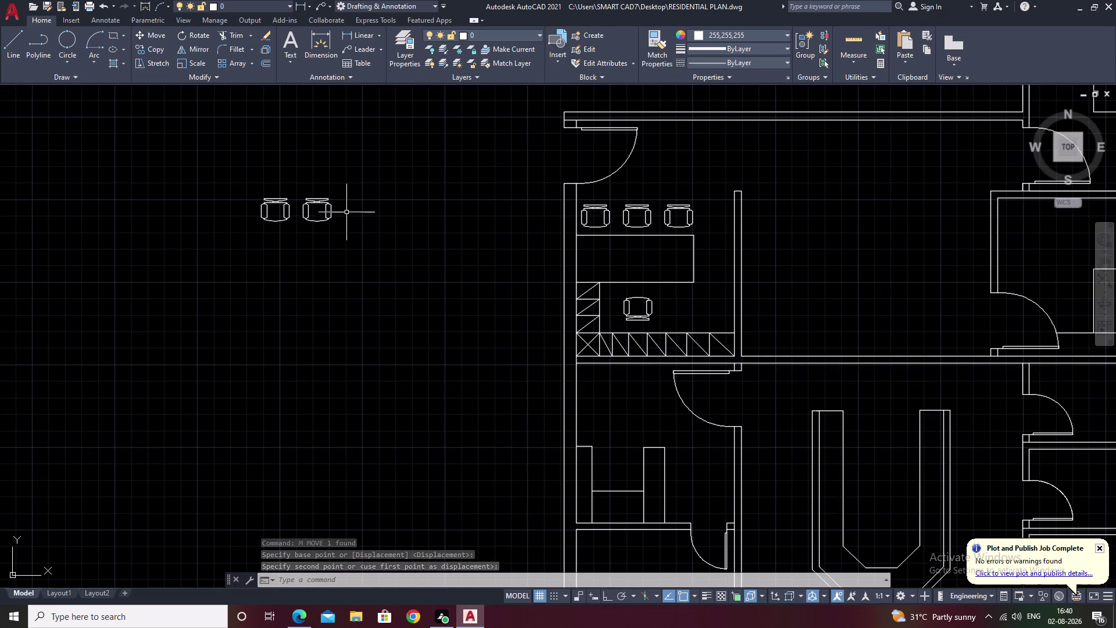
drag(323, 180, 376, 273)
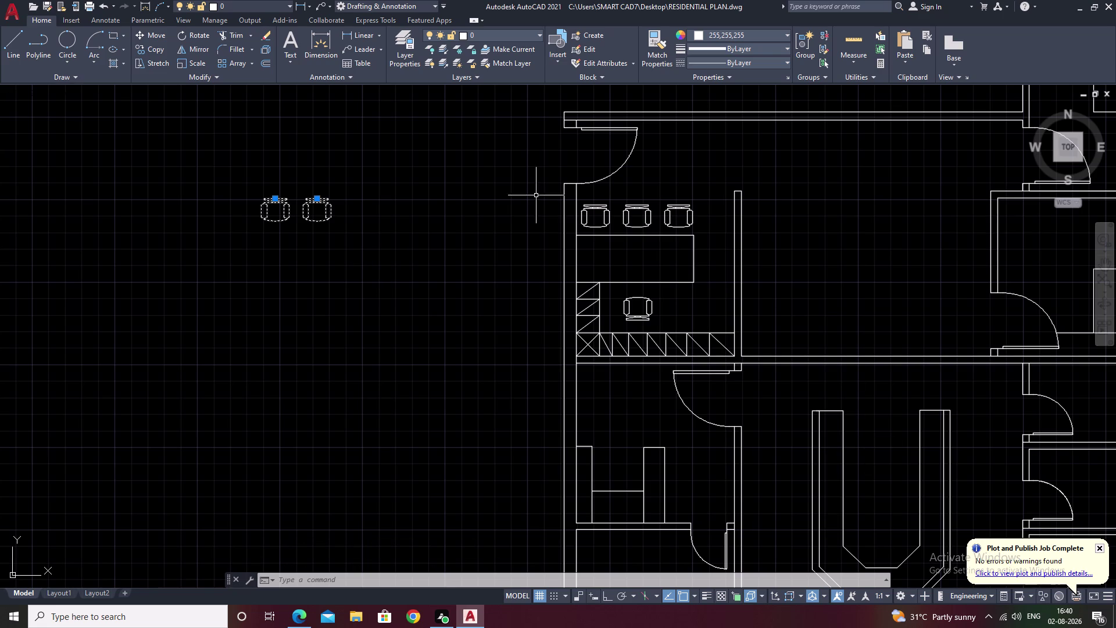
click(238, 59)
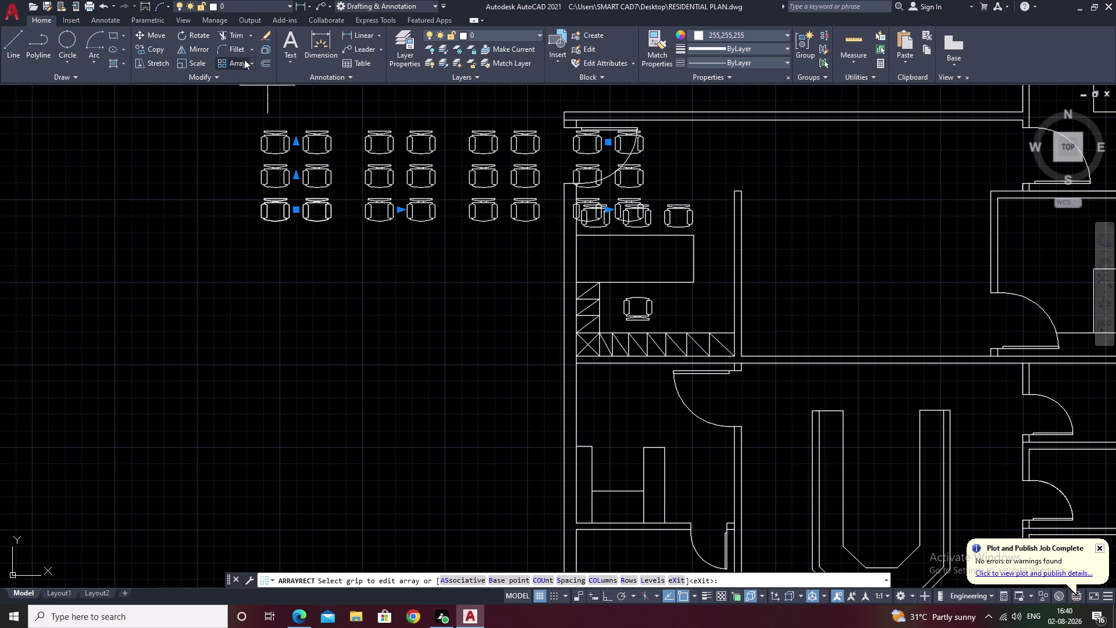
click(233, 39)
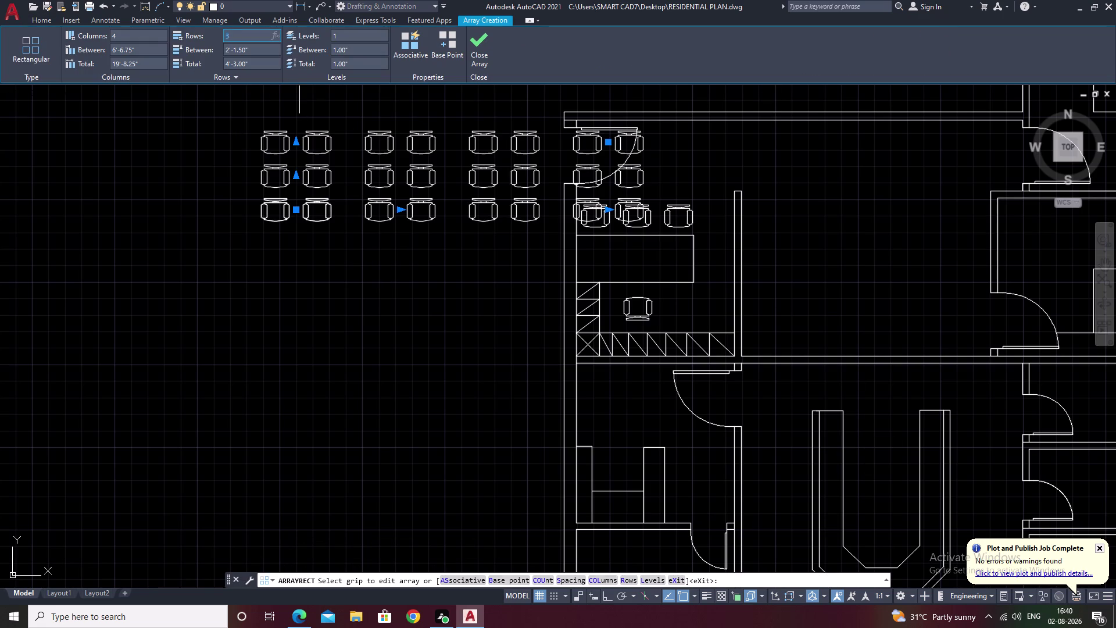
key(BackSpace)
key(1)
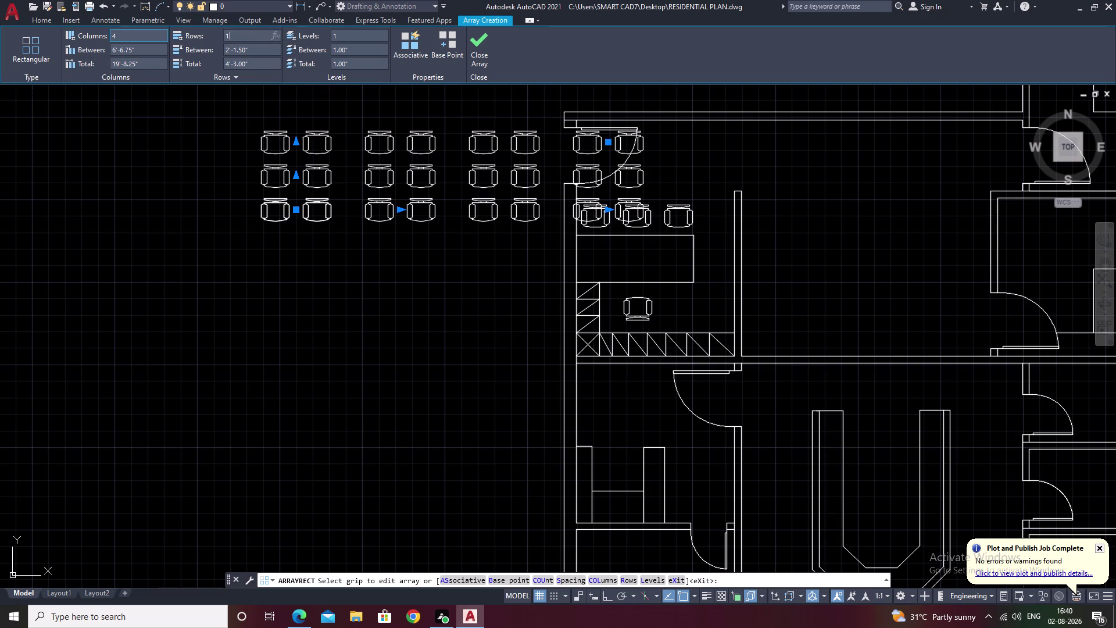
click(123, 38)
key(BackSpace)
key(3)
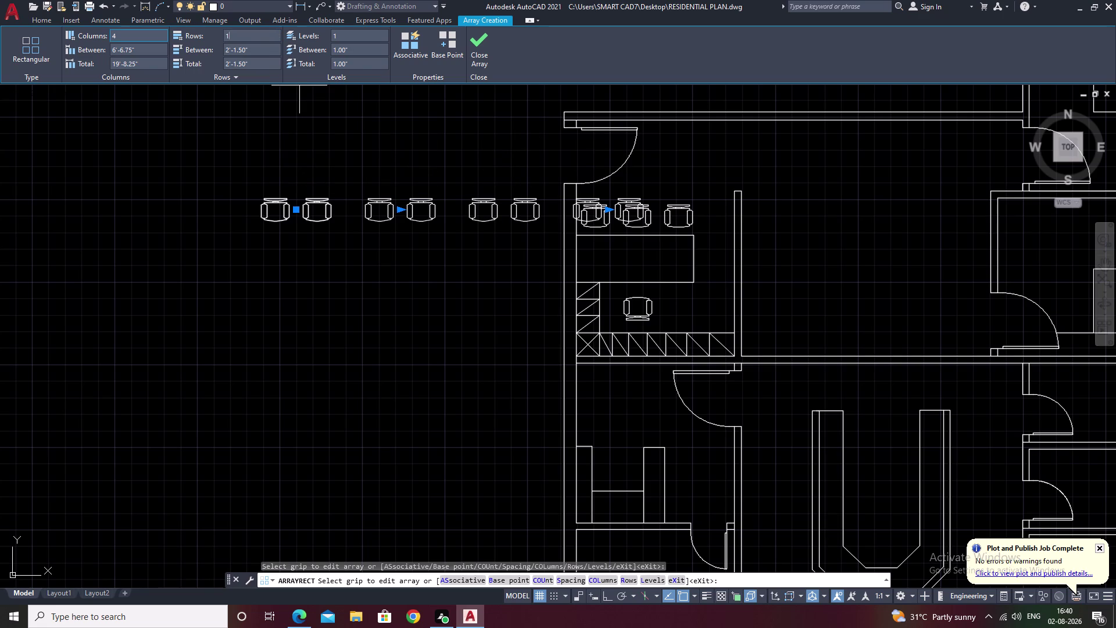
click(129, 38)
click(124, 38)
key(BackSpace)
key(1)
click(133, 133)
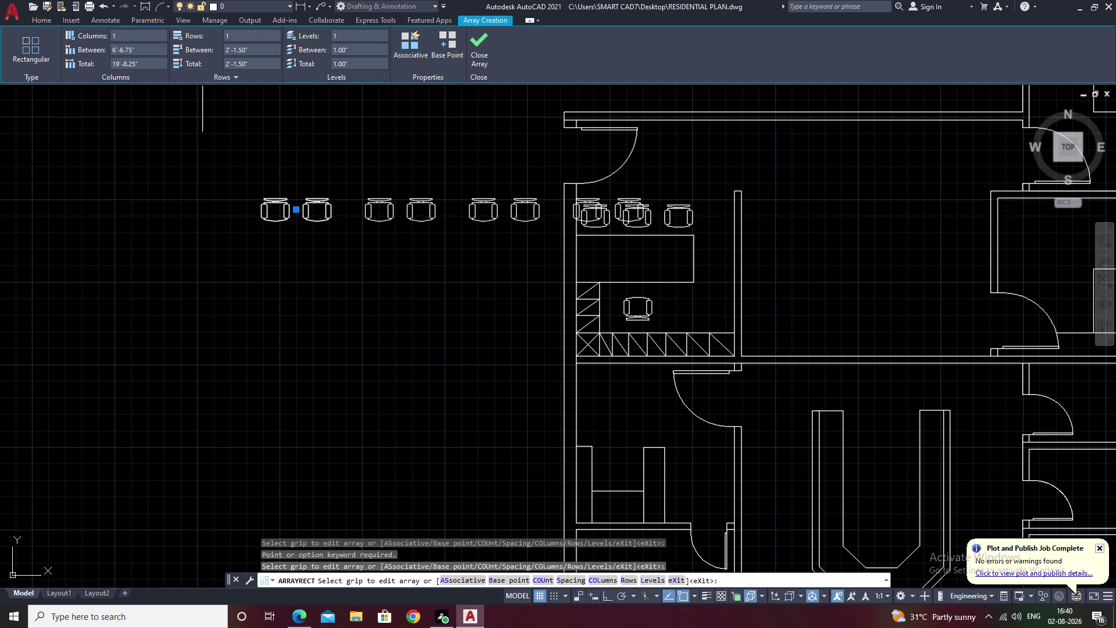
click(362, 169)
scroll(down, 3)
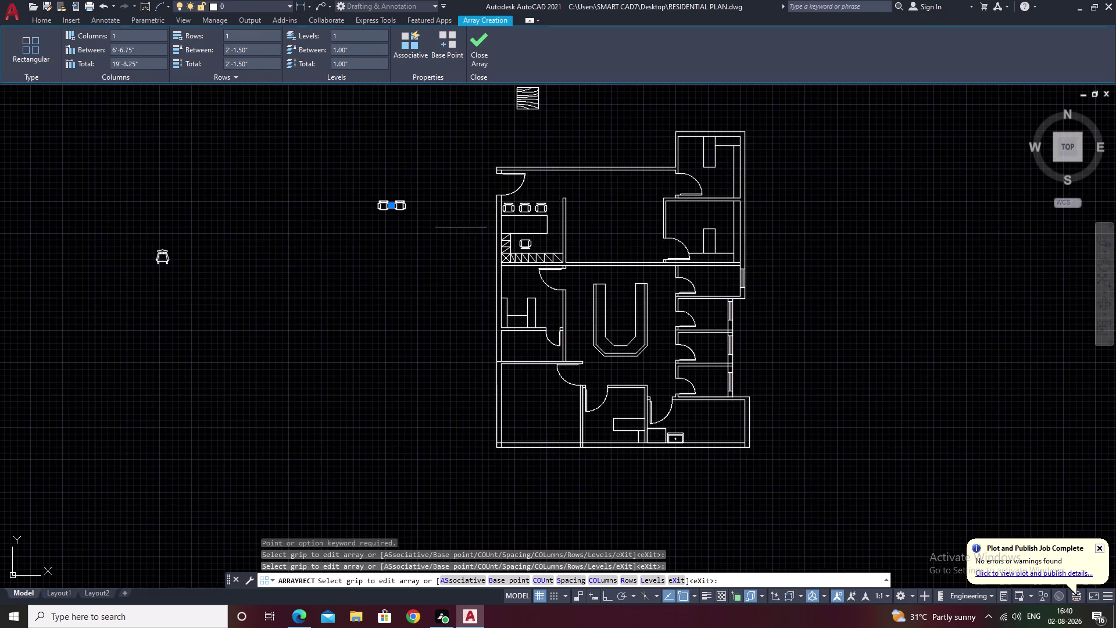
scroll(up, 3)
scroll(up, 3)
scroll(down, 3)
scroll(down, 3)
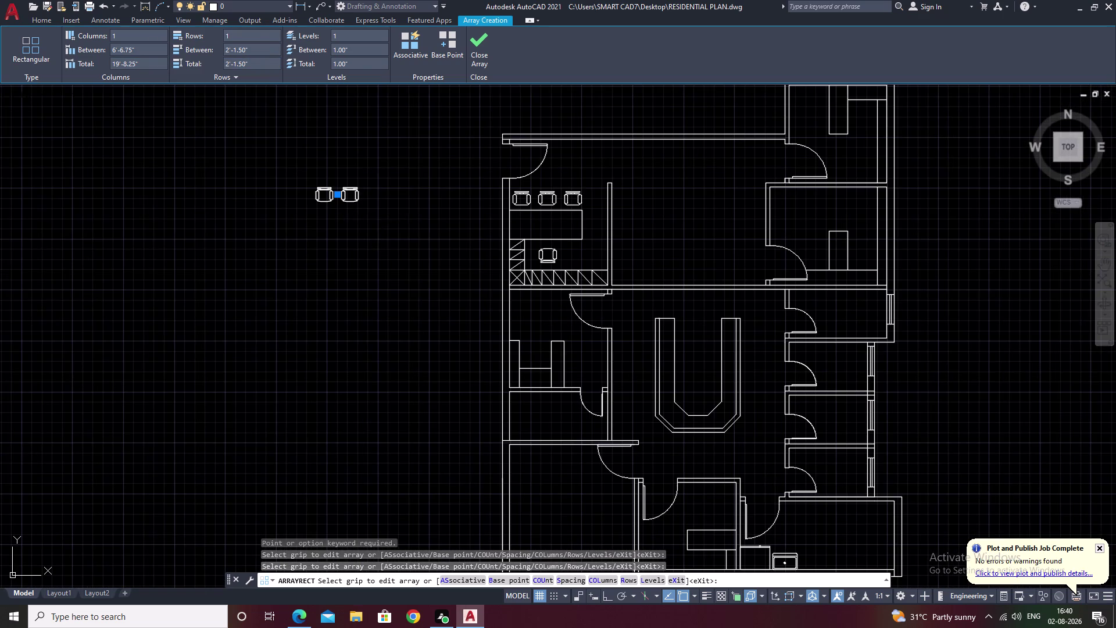
click(120, 34)
key(BackSpace)
key(3)
click(164, 153)
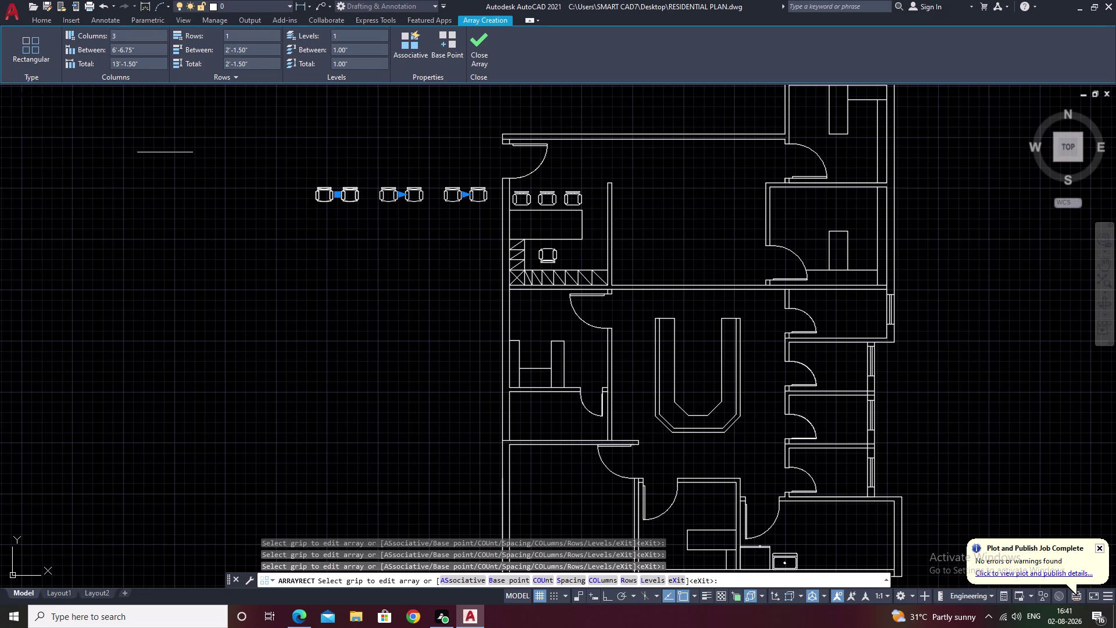
key(ctrl+z)
key(Escape)
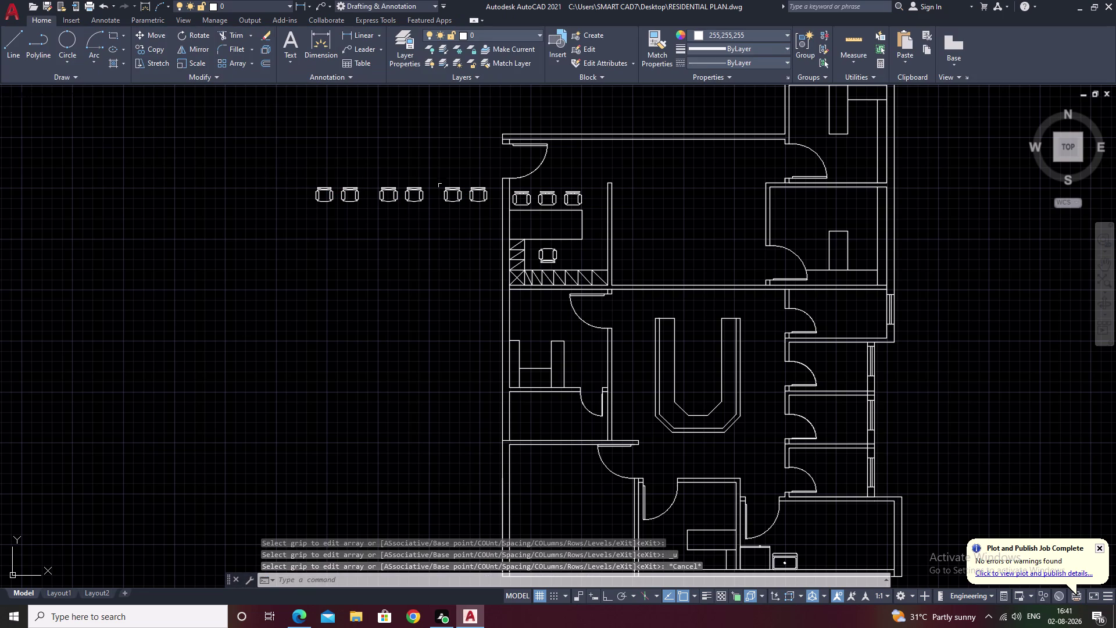
drag(480, 170, 389, 223)
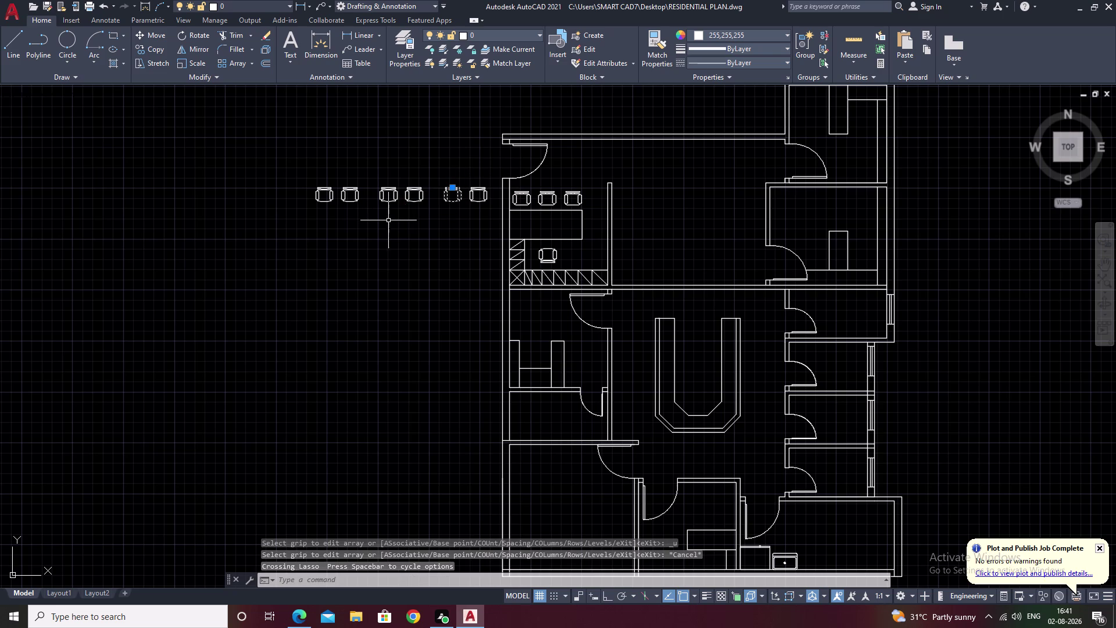
click(401, 178)
drag(406, 169, 389, 219)
scroll(up, 3)
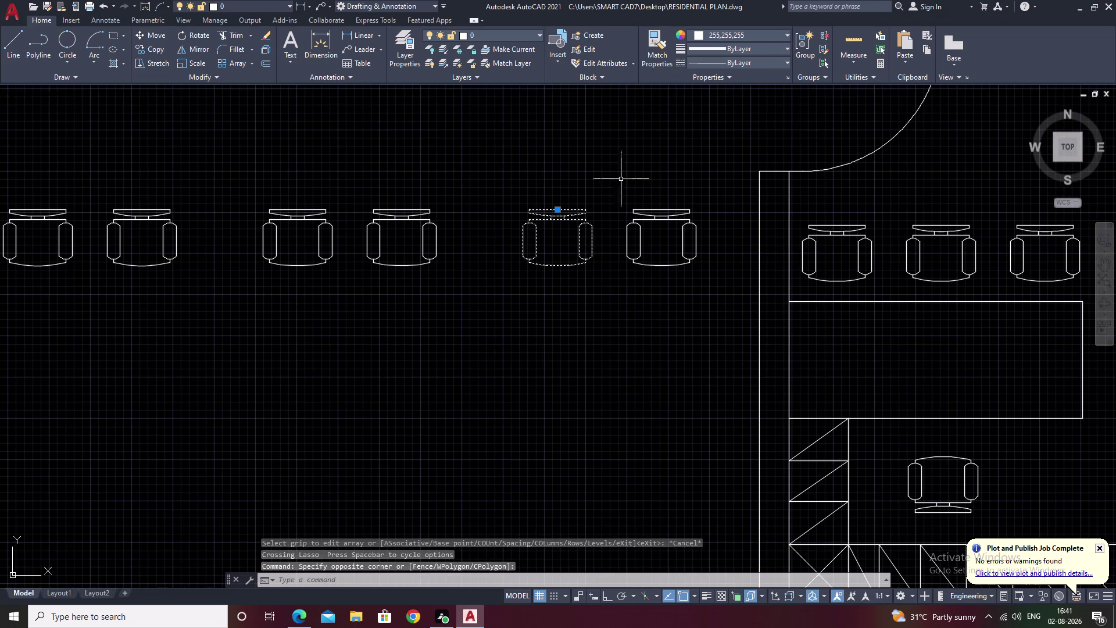
drag(668, 179, 479, 313)
key(ctrl+z)
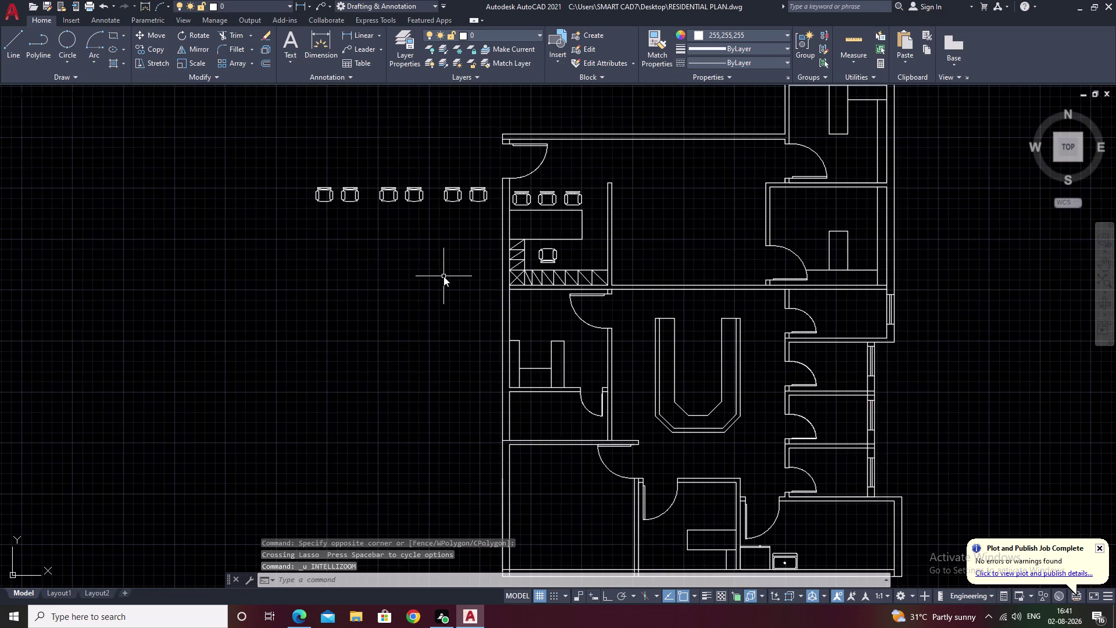
key(ctrl+z)
scroll(down, 3)
scroll(up, 3)
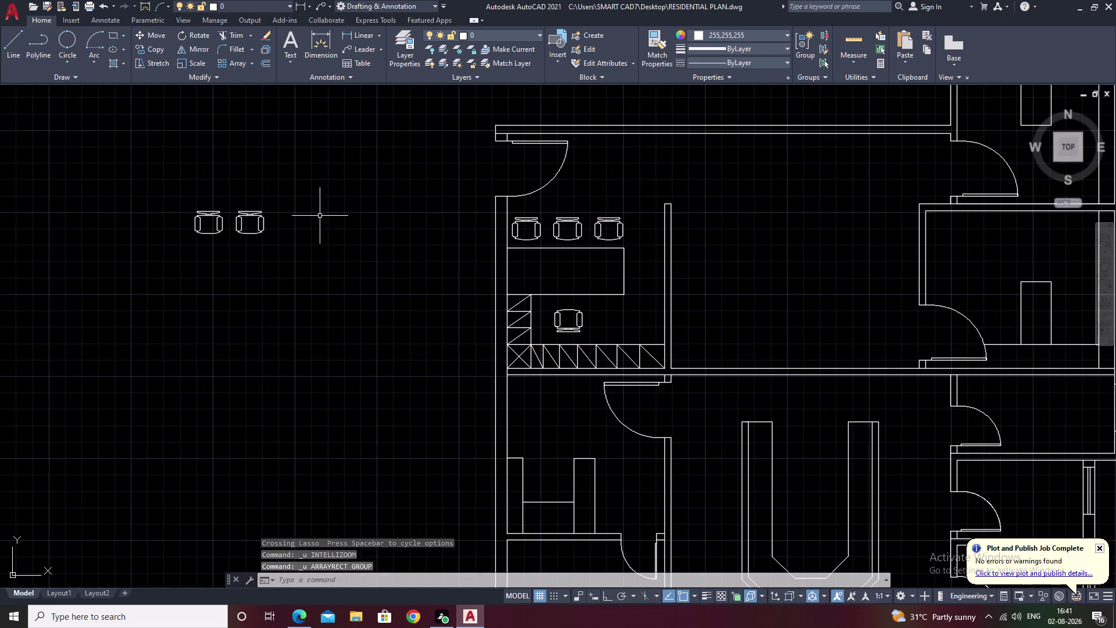
scroll(up, 3)
middle_drag(323, 217, 529, 230)
key(Escape)
Start a rectangular array of the chair with 1 row and 1 column.
drag(389, 191, 378, 307)
click(237, 62)
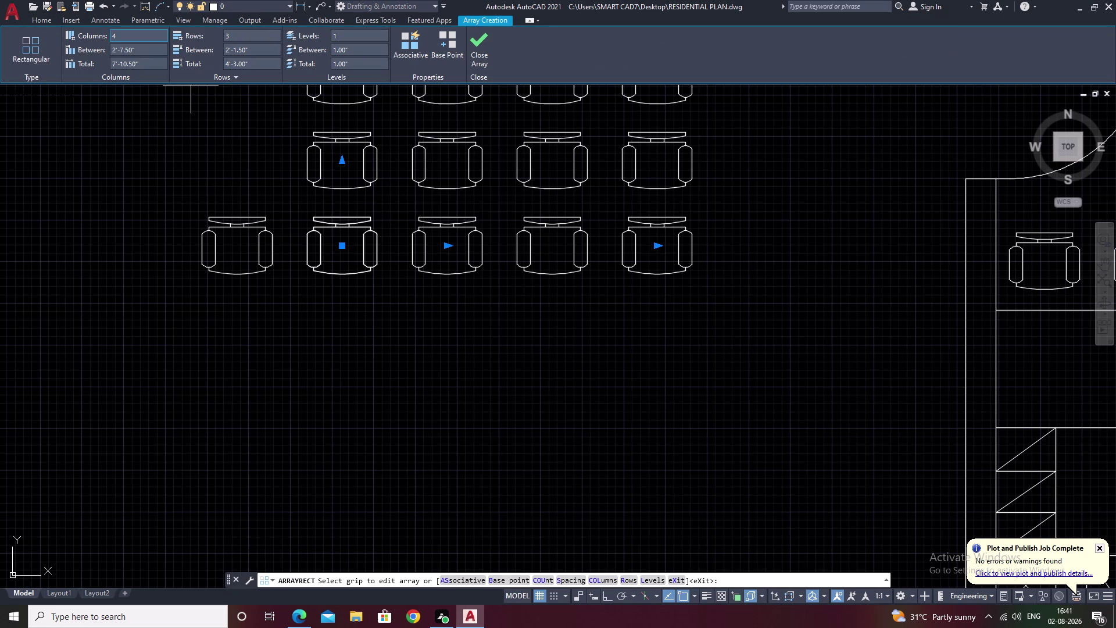
click(124, 35)
key(BackSpace)
key(1)
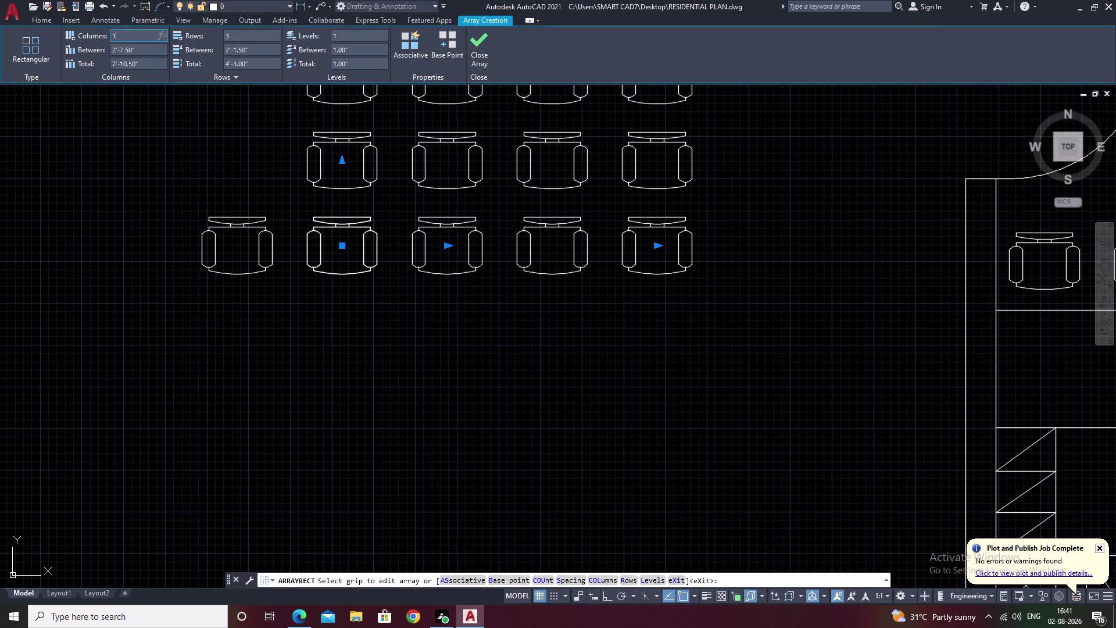
click(234, 38)
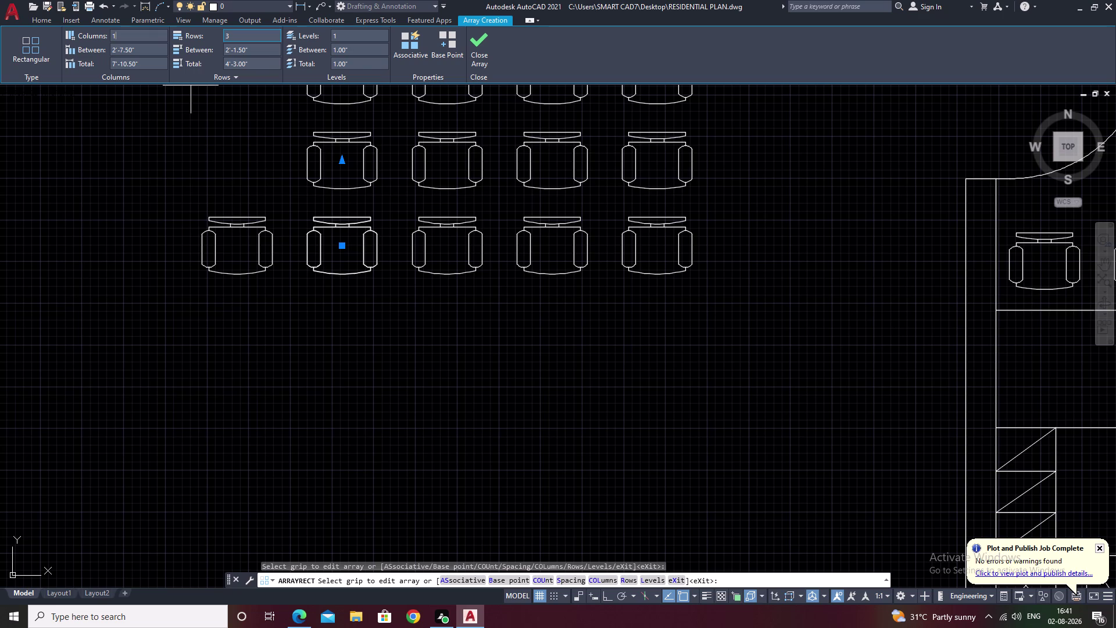
click(234, 35)
key(BackSpace)
text(1)
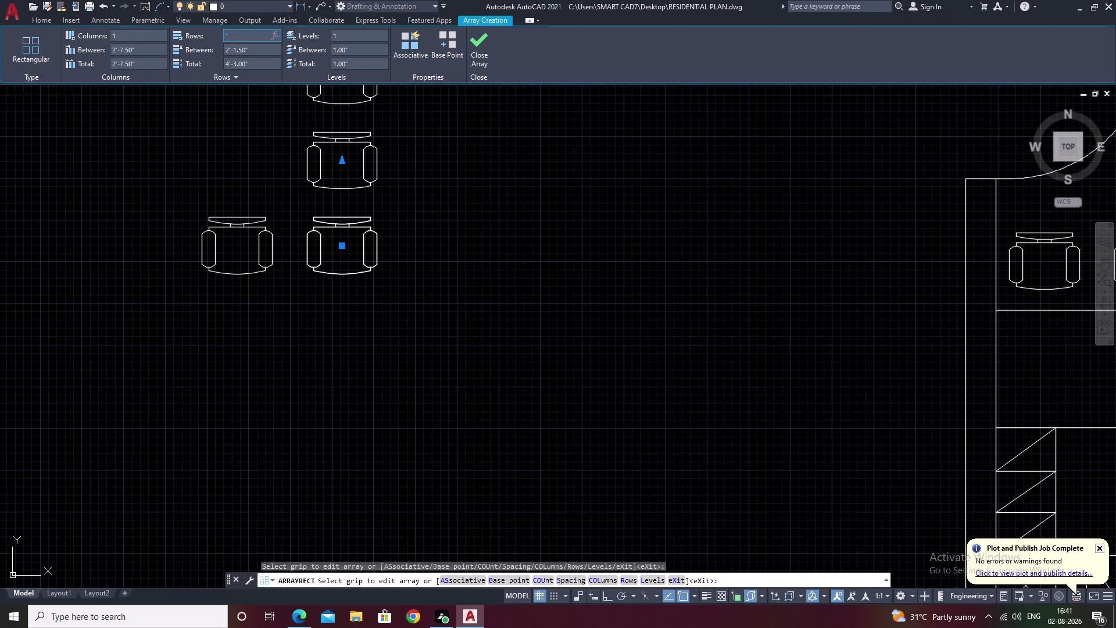
key(space)
Change the array to 2 columns and close it.
click(239, 131)
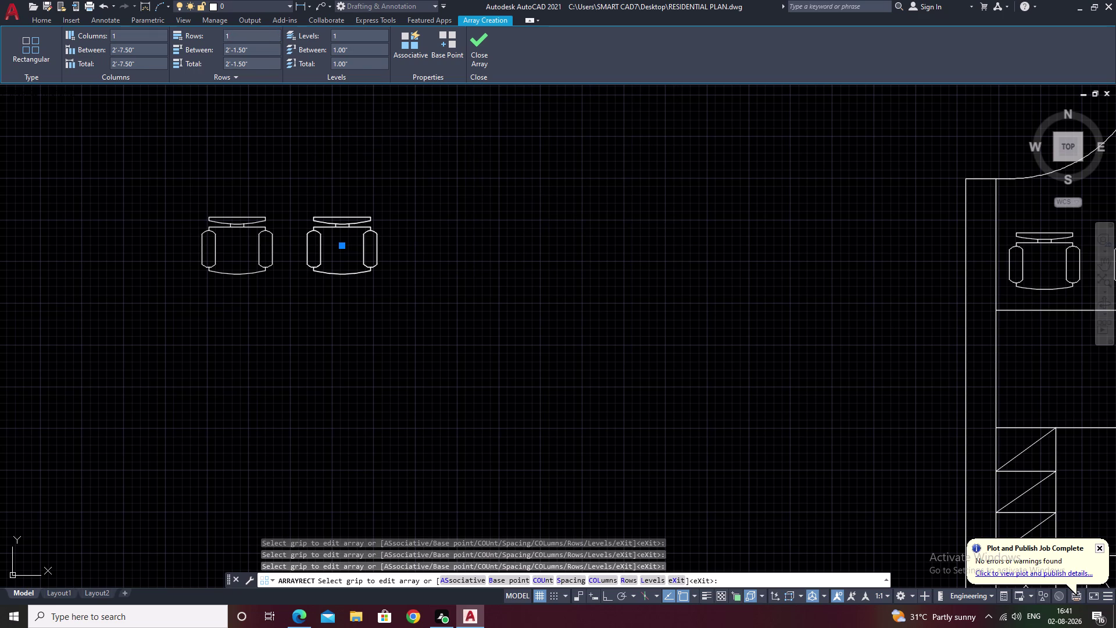
click(125, 38)
key(BackSpace)
key(2)
click(154, 152)
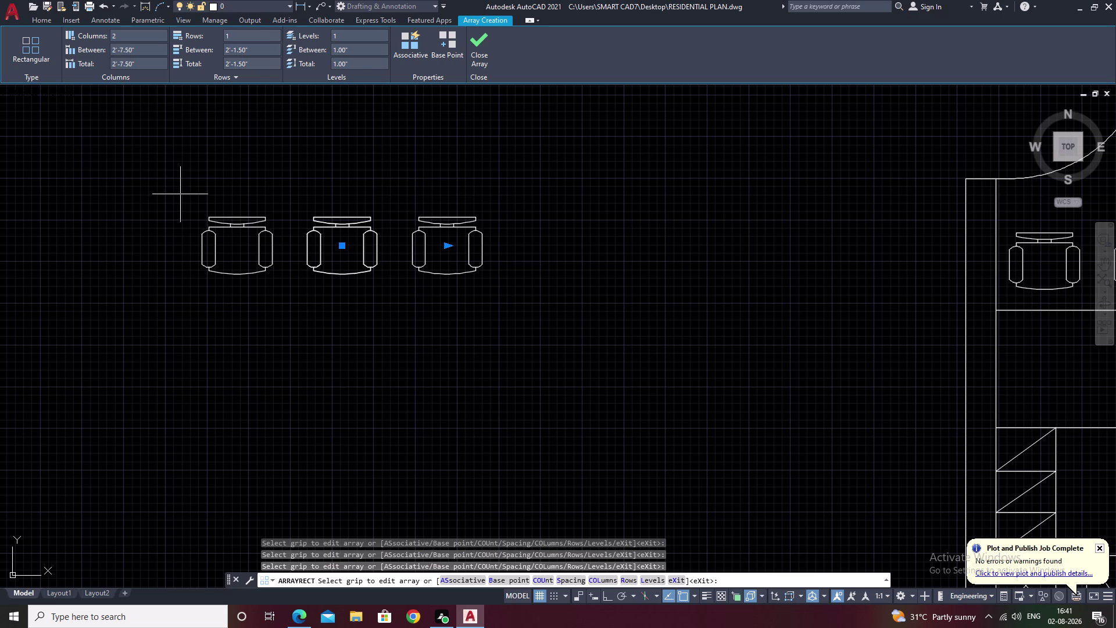
key(Escape)
scroll(down, 3)
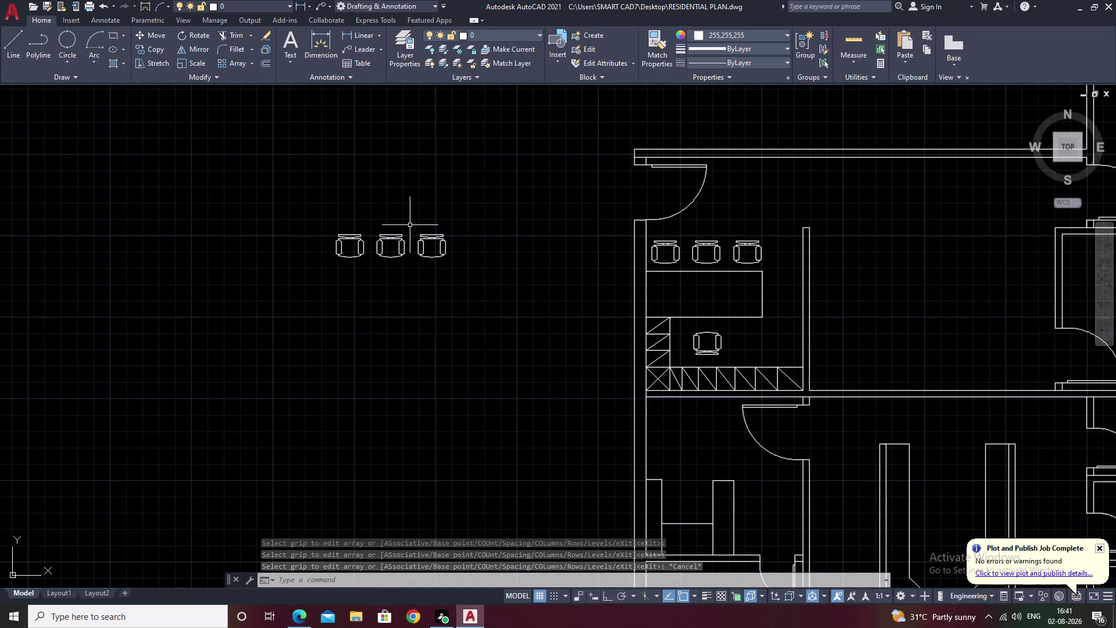
drag(460, 213, 444, 324)
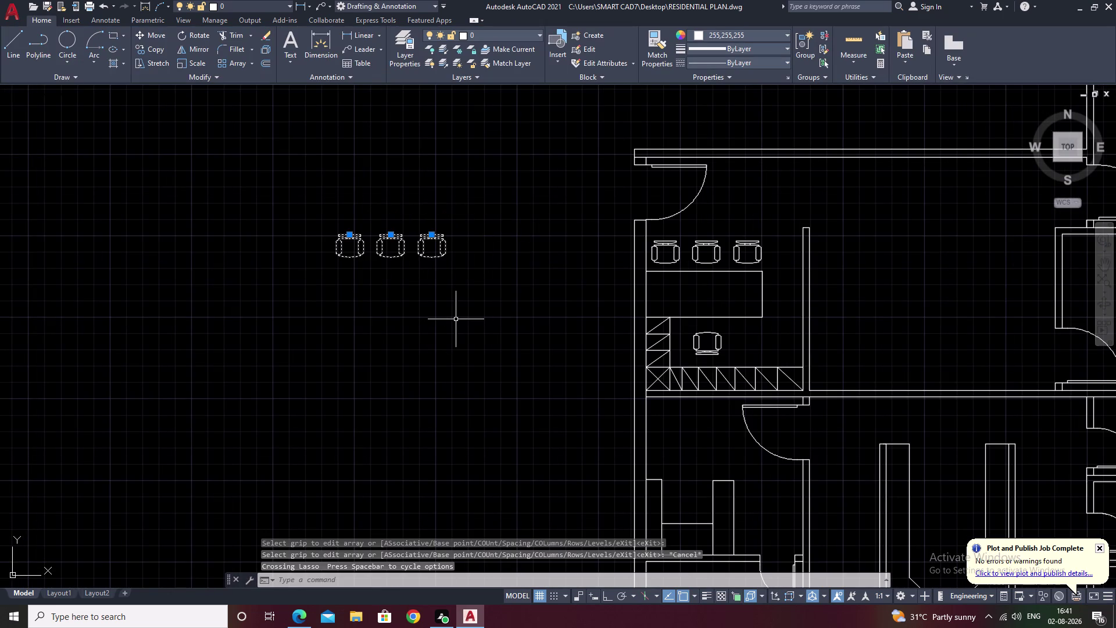
text(m)
key(space)
click(443, 232)
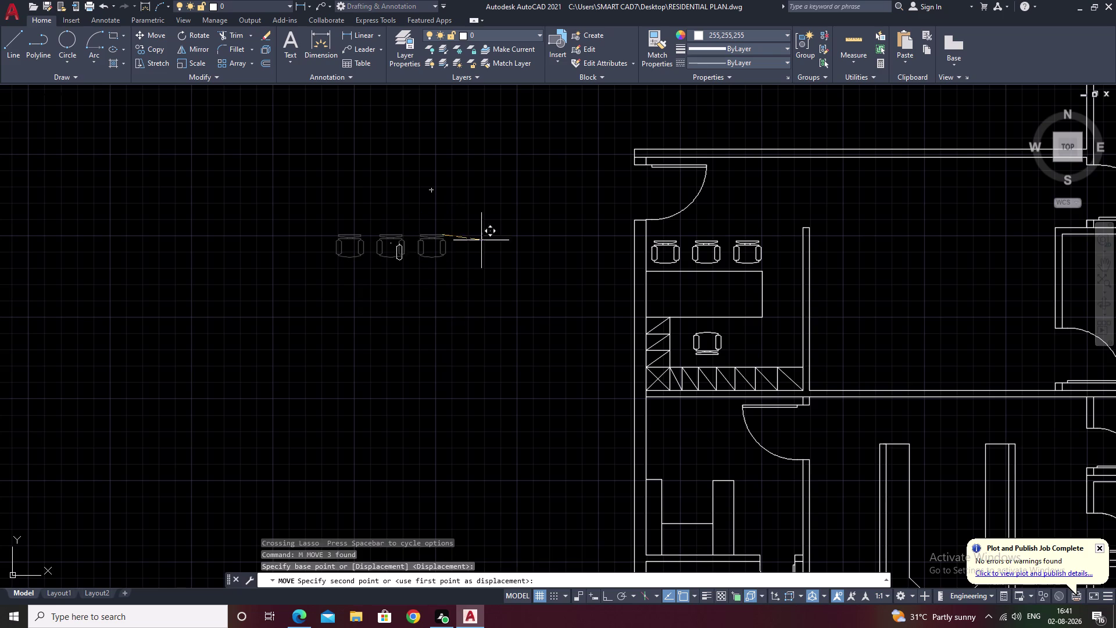
click(399, 296)
key(Escape)
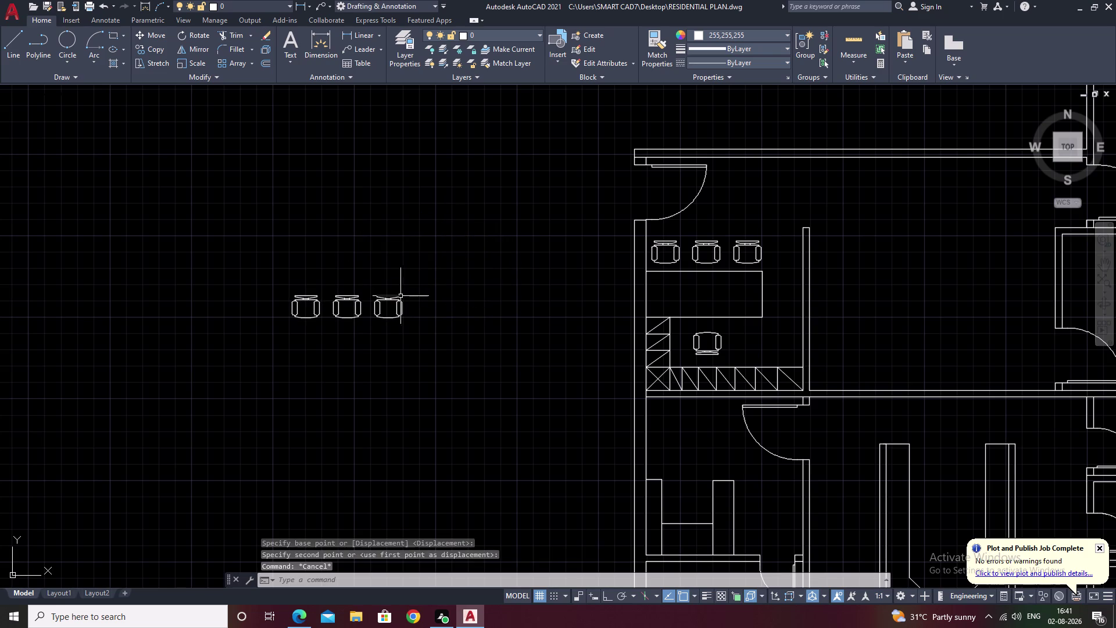
drag(381, 259, 386, 389)
key(e)
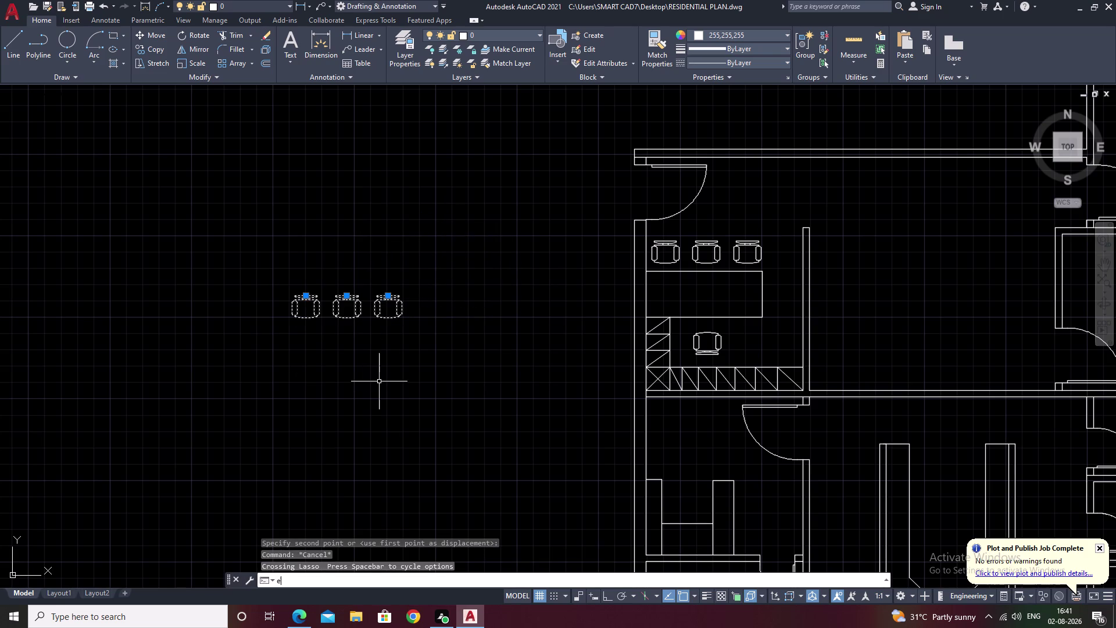
key(BackSpace)
key(r)
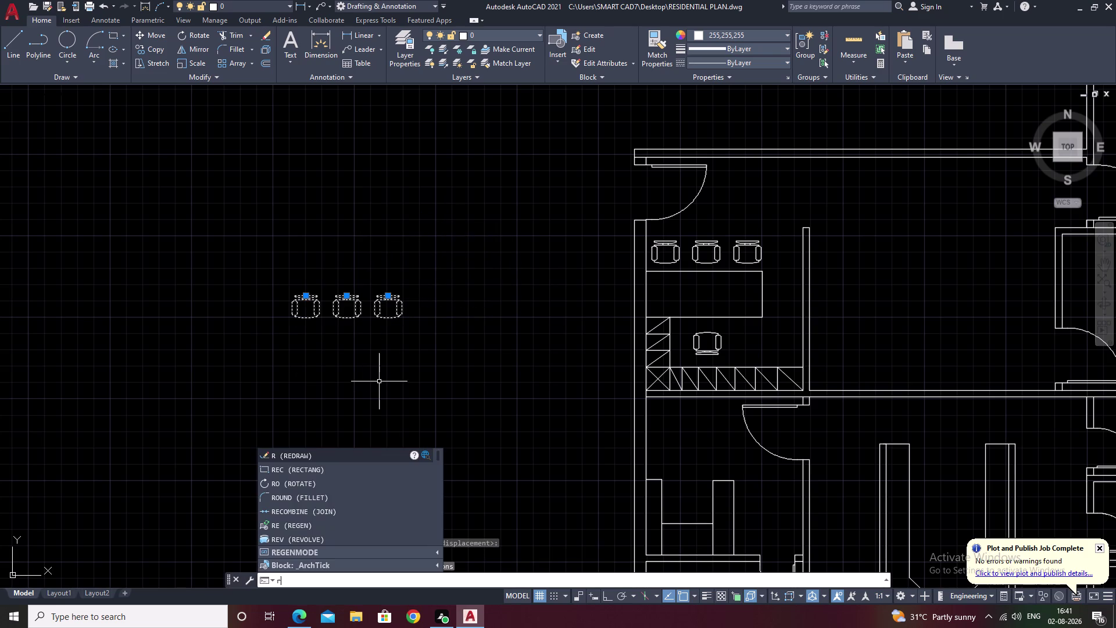
text(o)
key(space)
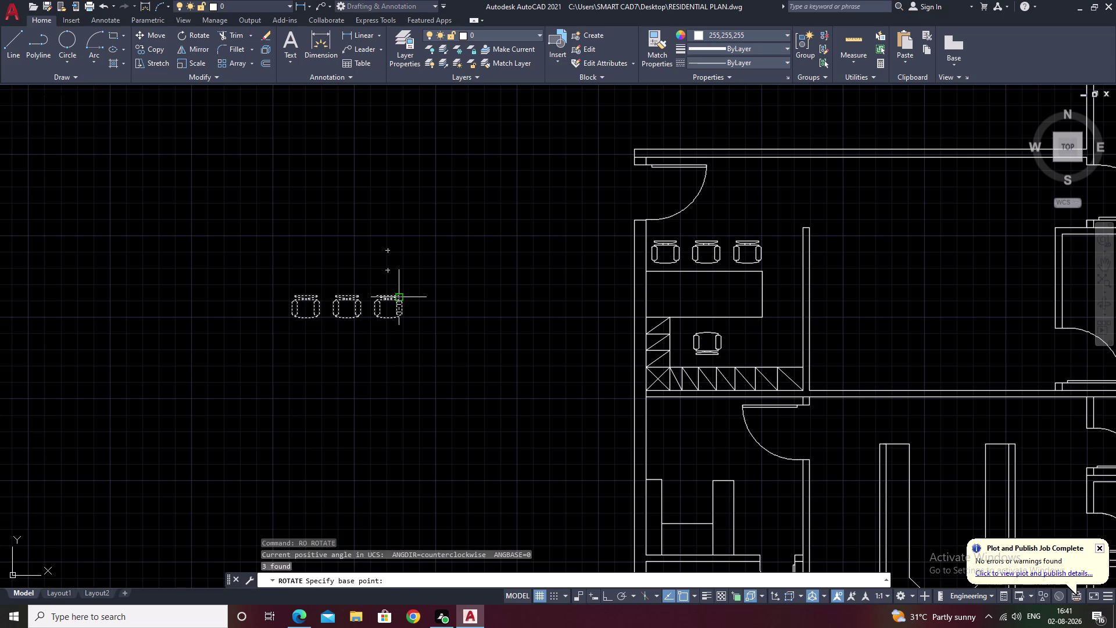
click(399, 298)
key(F8)
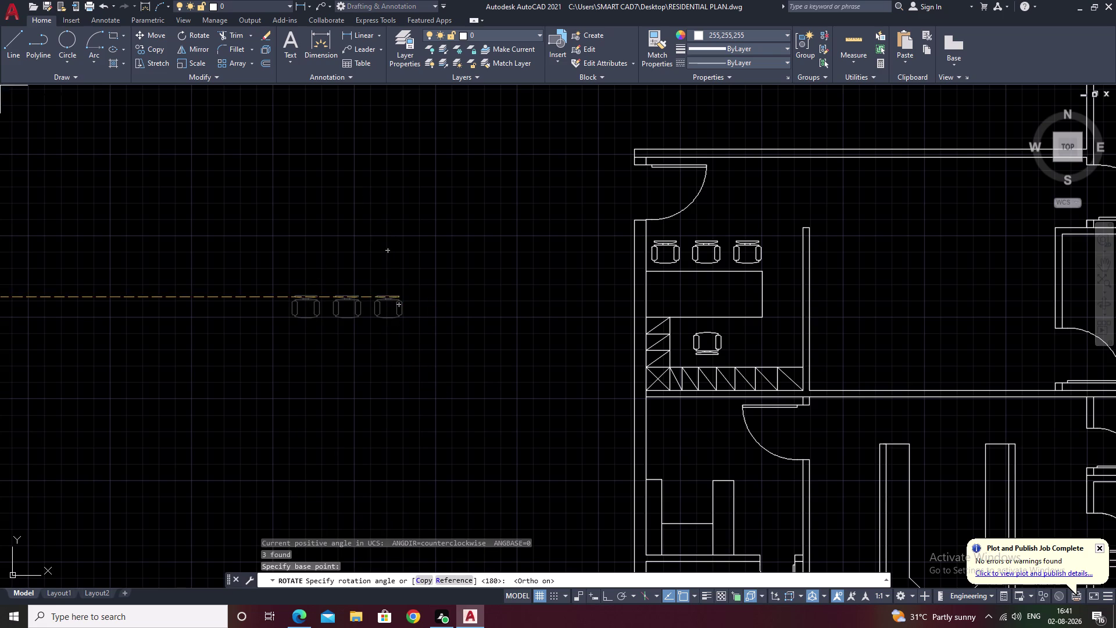
click(401, 401)
key(Escape)
scroll(down, 3)
middle_drag(427, 390, 402, 310)
scroll(up, 3)
scroll(down, 3)
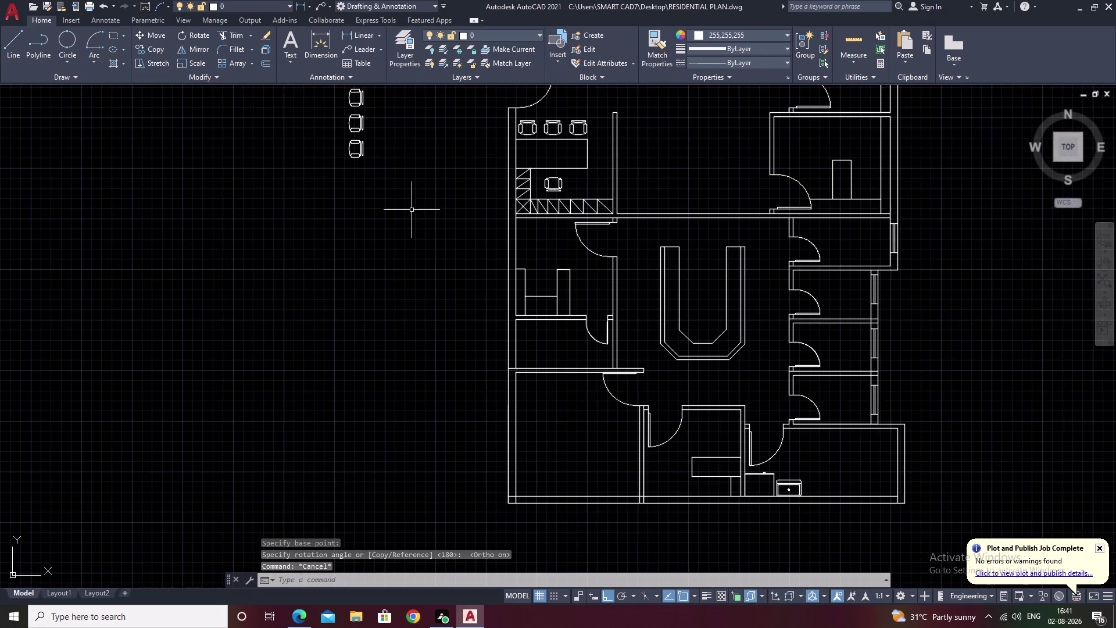
middle_drag(412, 214, 417, 263)
drag(378, 125, 397, 259)
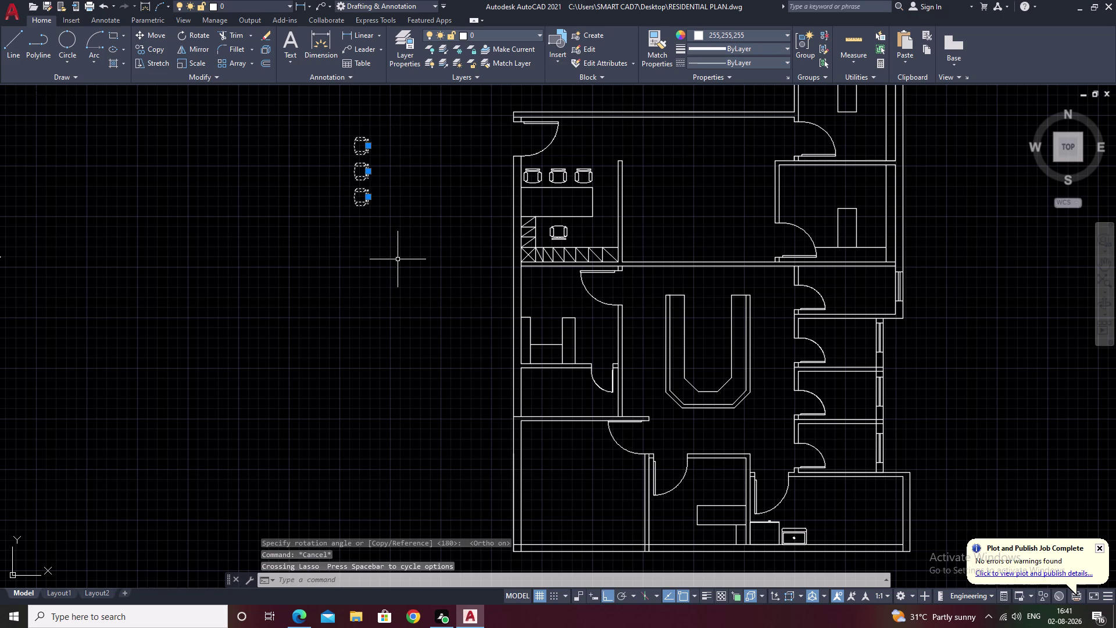
text(m)
key(space)
scroll(up, 3)
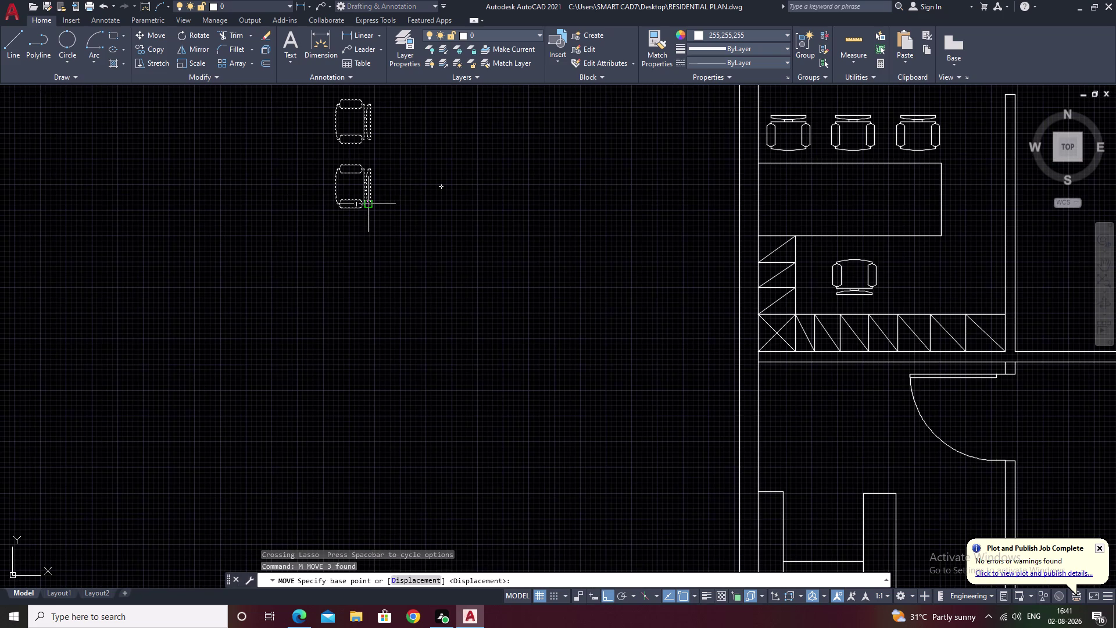
click(371, 203)
scroll(down, 3)
middle_drag(447, 324, 297, 290)
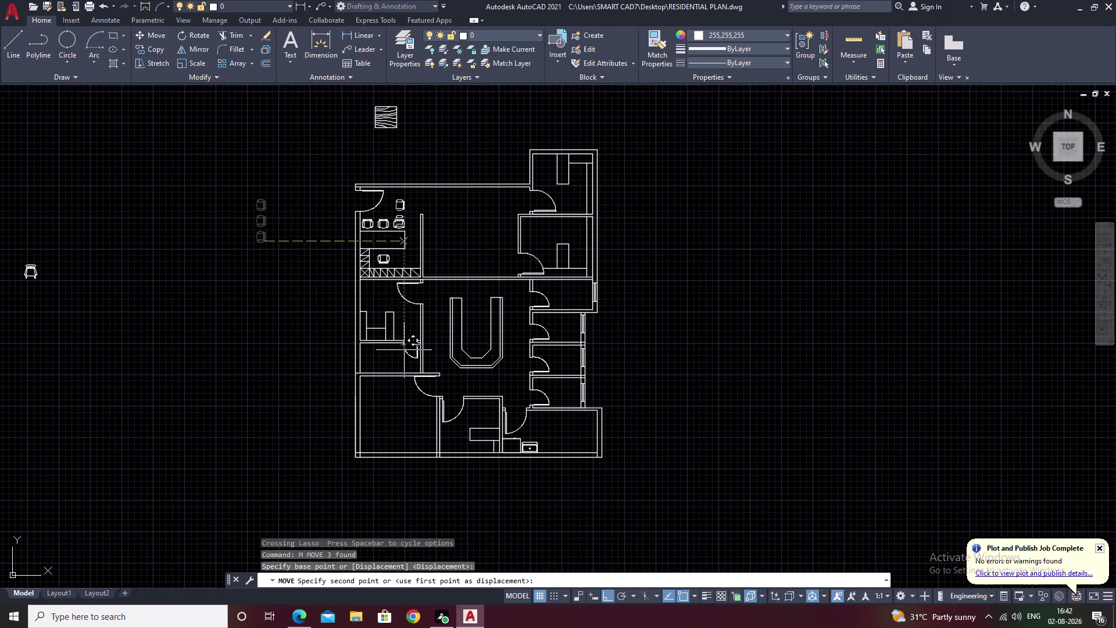
key(F8)
scroll(up, 3)
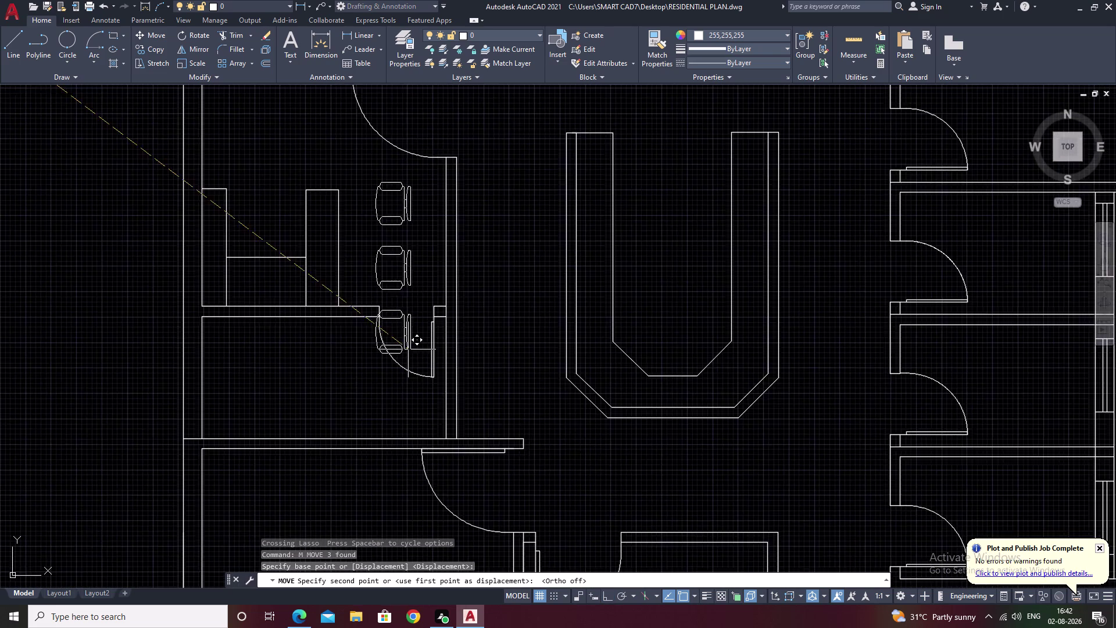
scroll(up, 3)
middle_drag(340, 220, 371, 243)
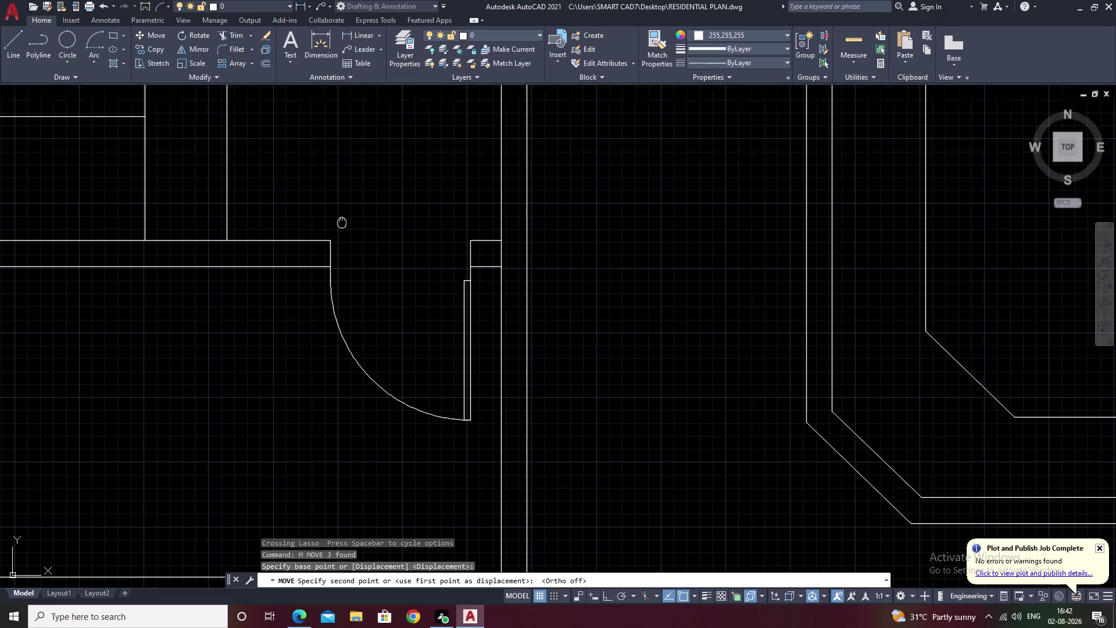
middle_drag(371, 242, 419, 280)
scroll(down, 3)
scroll(down, 3)
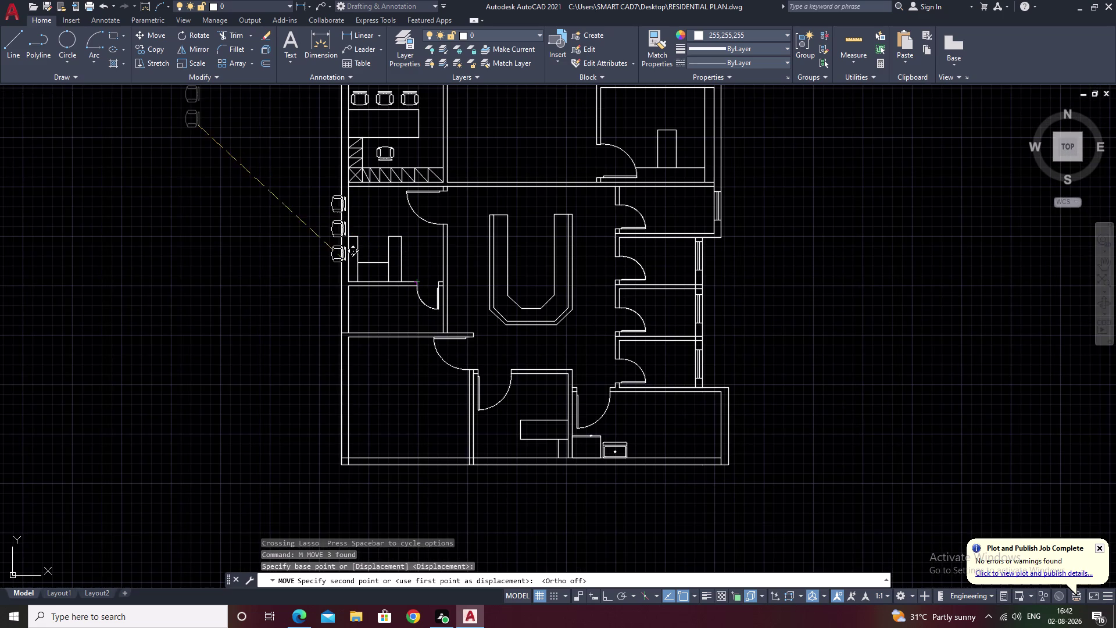
key(Escape)
middle_drag(181, 226, 571, 374)
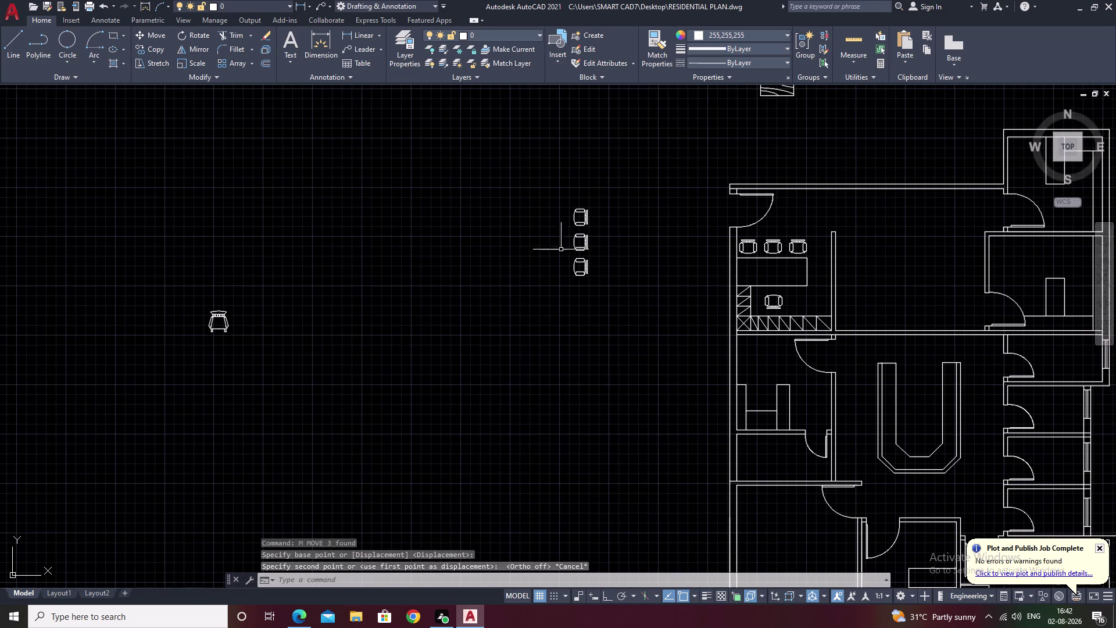
drag(601, 187, 606, 323)
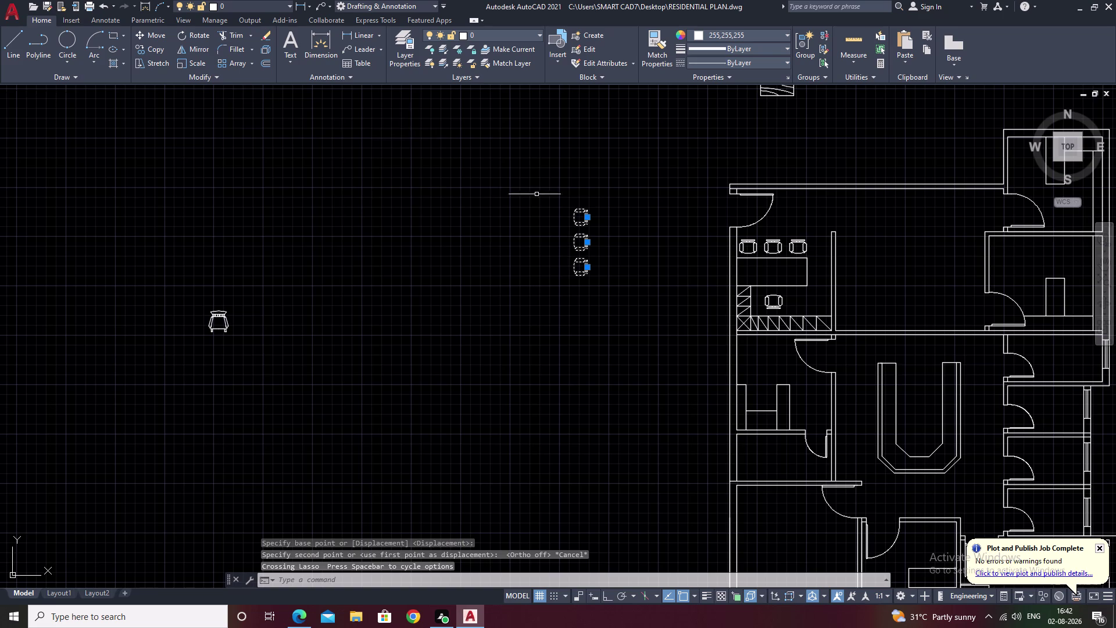
Check the chair block's Quick Properties and cancel the Edit Block Definition dialog.
double_click(572, 245)
double_click(577, 245)
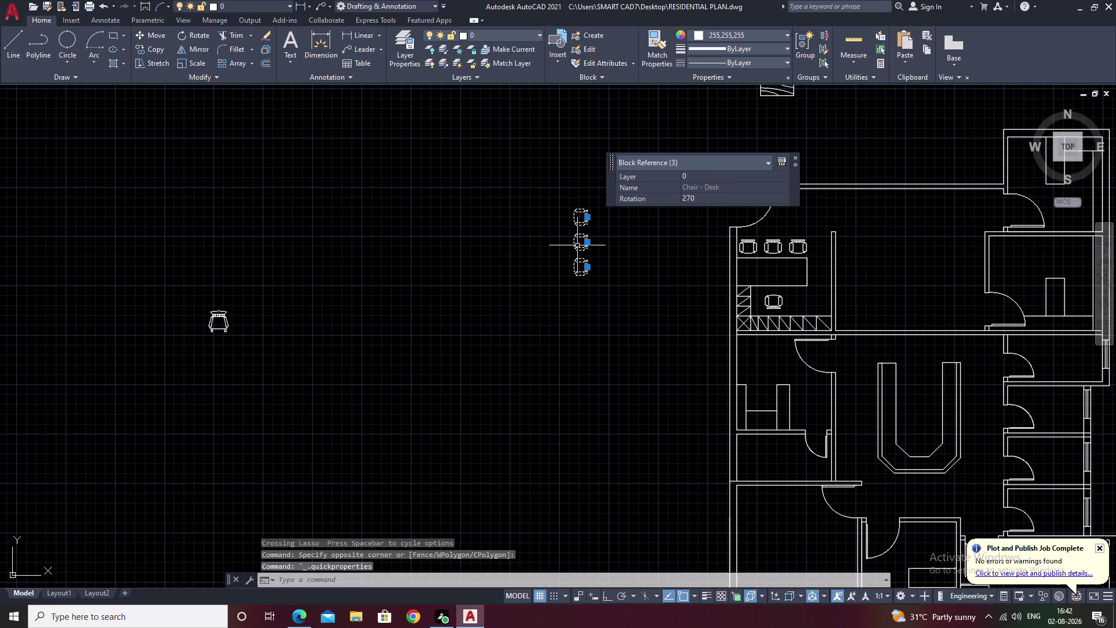
key(Escape)
double_click(578, 246)
key(Escape)
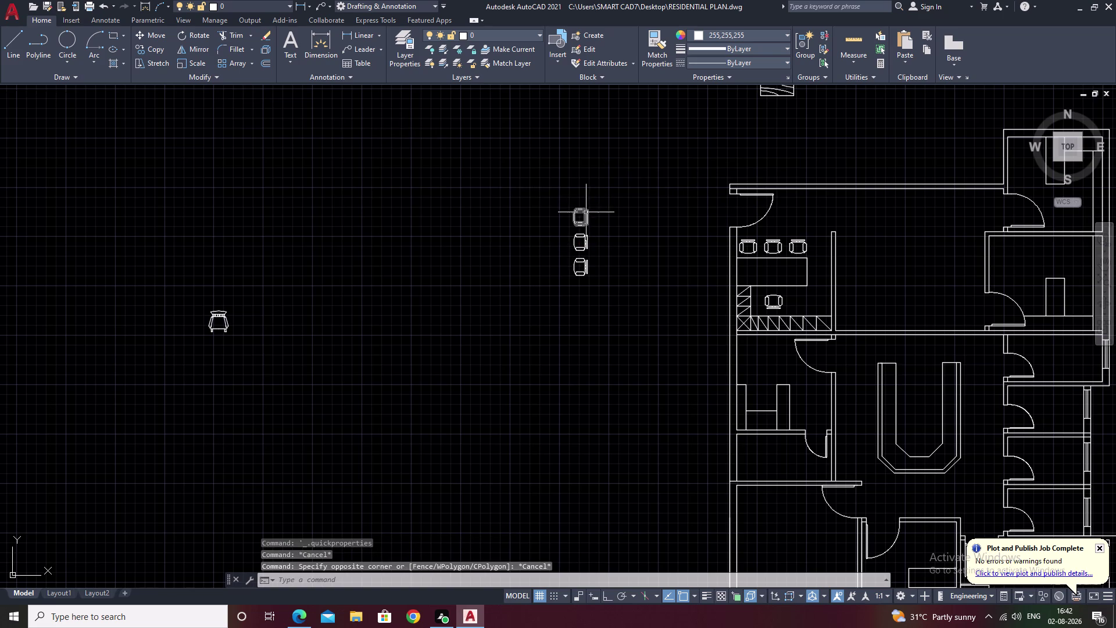
click(586, 212)
key(Escape)
double_click(586, 212)
key(Escape)
click(586, 212)
scroll(up, 3)
scroll(up, 3)
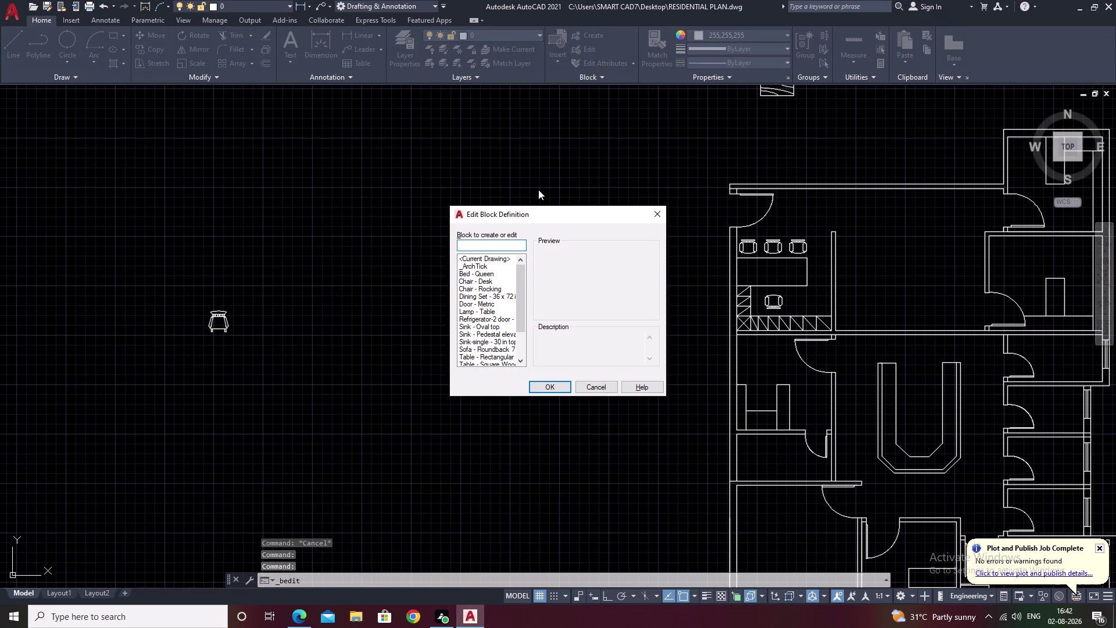
click(539, 189)
key(Escape)
key(Escape)
Select the outside chairs and pick a block editing option from the context menu.
drag(588, 206, 577, 279)
click(577, 279)
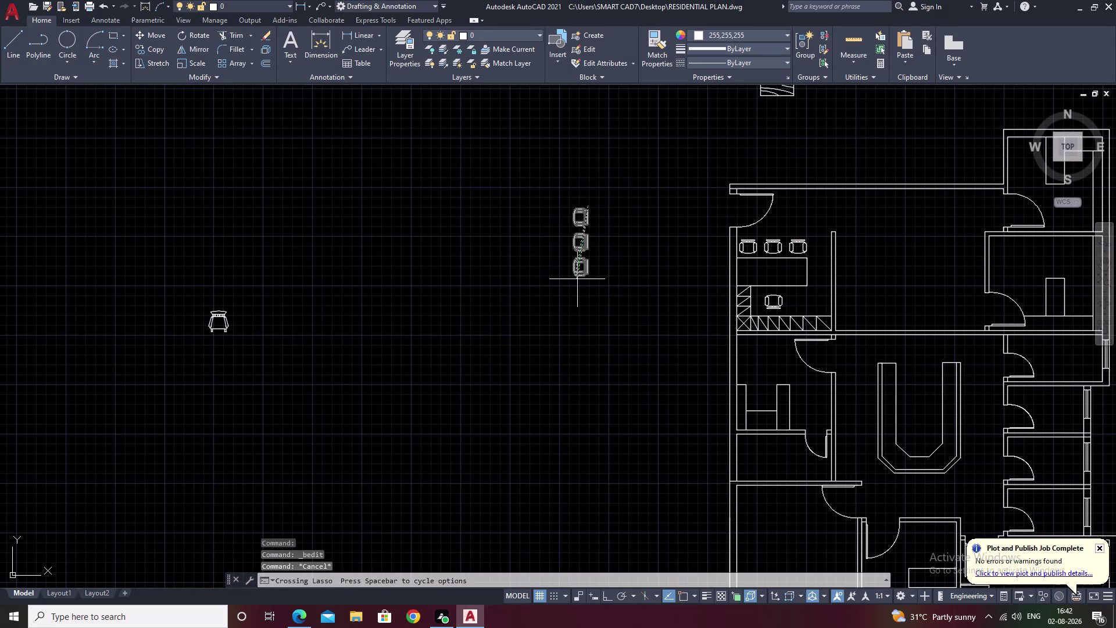
right_click(583, 263)
key(Escape)
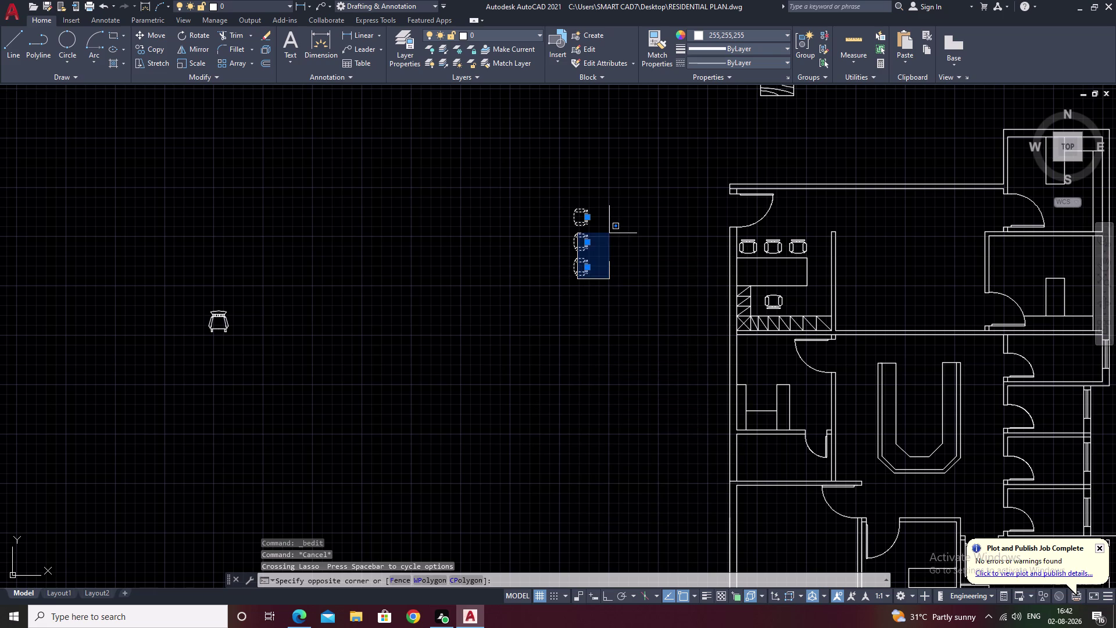
right_click(597, 250)
click(625, 261)
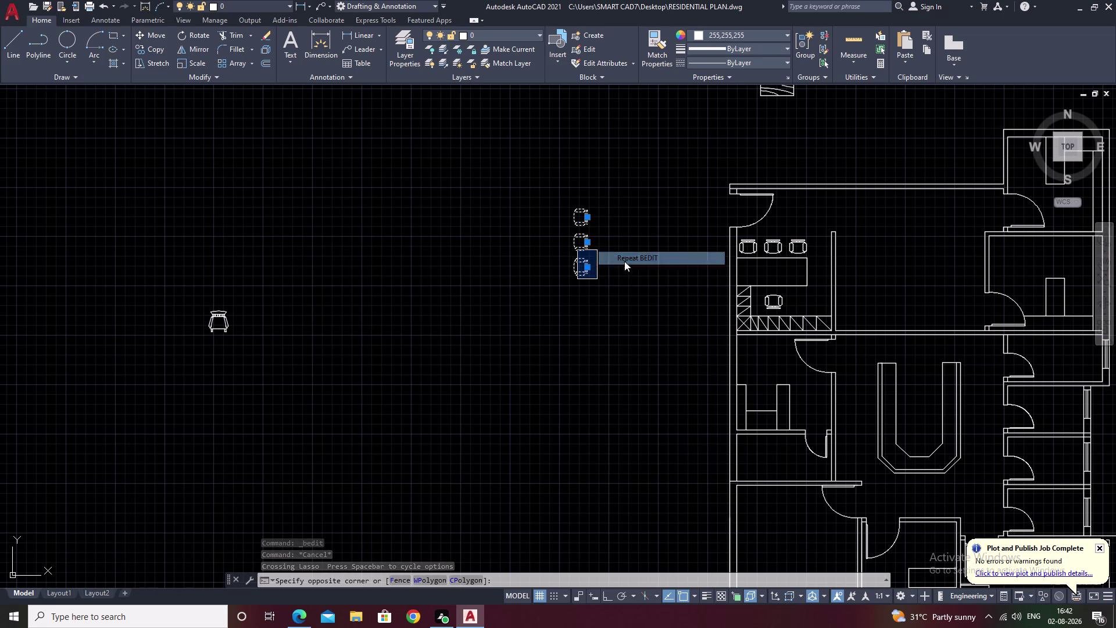
click(656, 215)
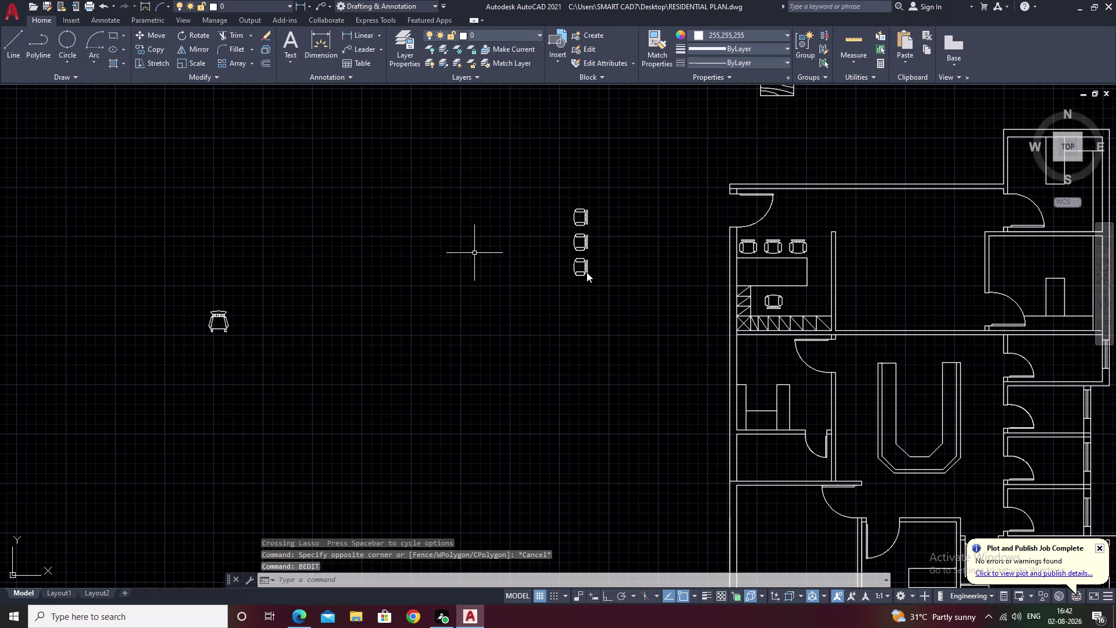
Undo ten times, reversing the block edit, rotation, moves and chair array.
key(ctrl+z)
key(ctrl+z)
key(ctrl+z)
key(ctrl+z)
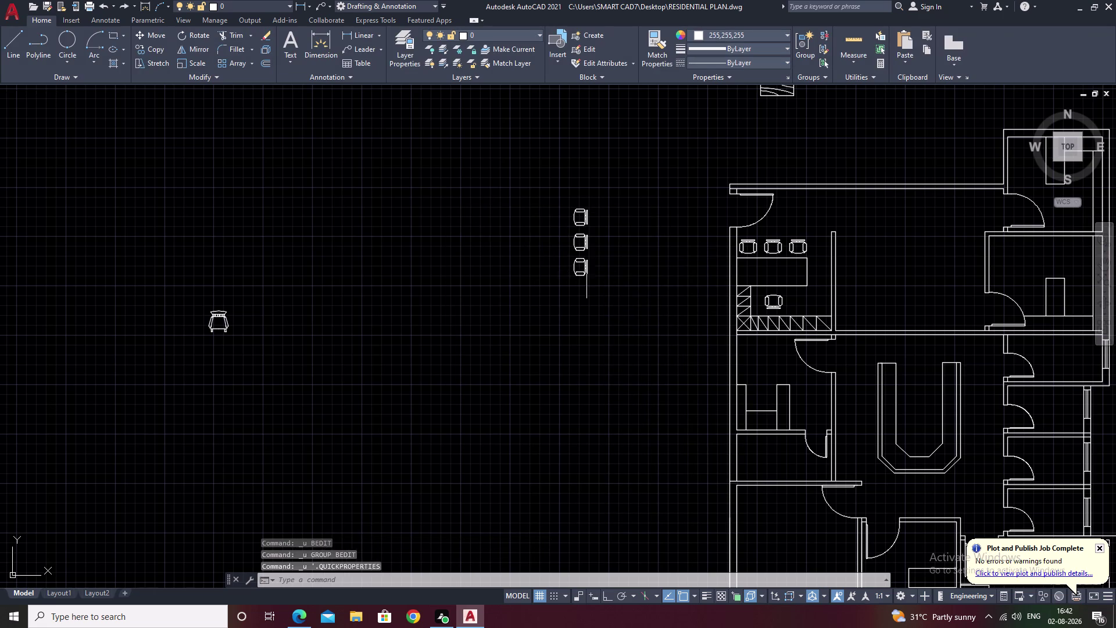
key(ctrl+z)
key(ctrl+z)
key(ctrl+z)
key(ctrl+z)
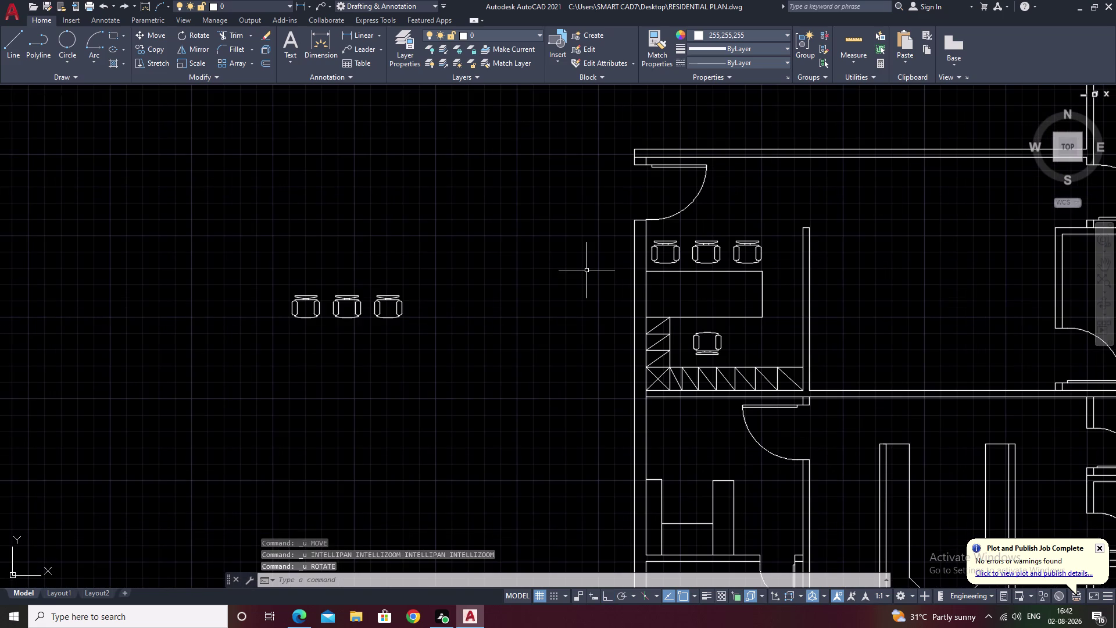
key(ctrl+z)
key(ctrl+z)
Undo the last view change and zoom back to the two loose chairs.
key(ctrl+z)
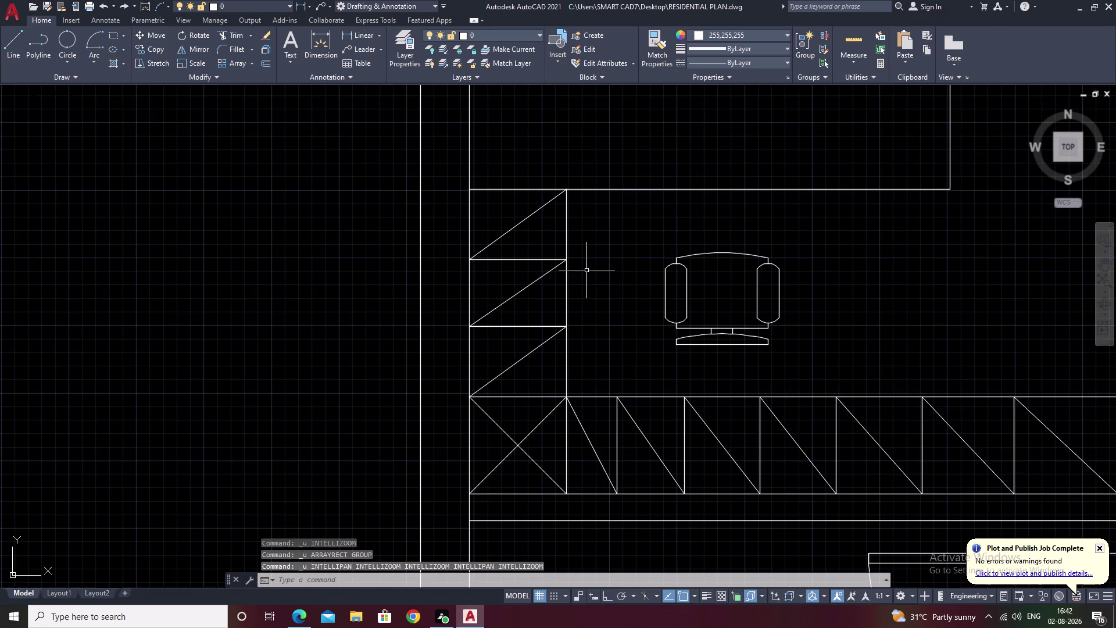
scroll(down, 3)
scroll(down, 3)
scroll(up, 3)
scroll(up, 3)
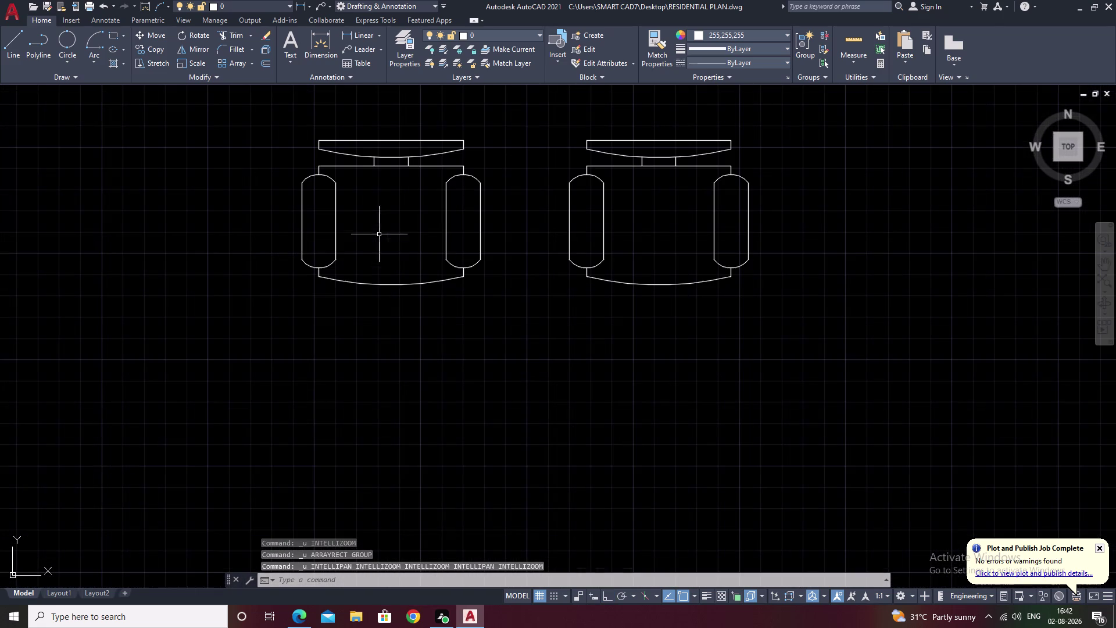
scroll(down, 3)
scroll(down, 3)
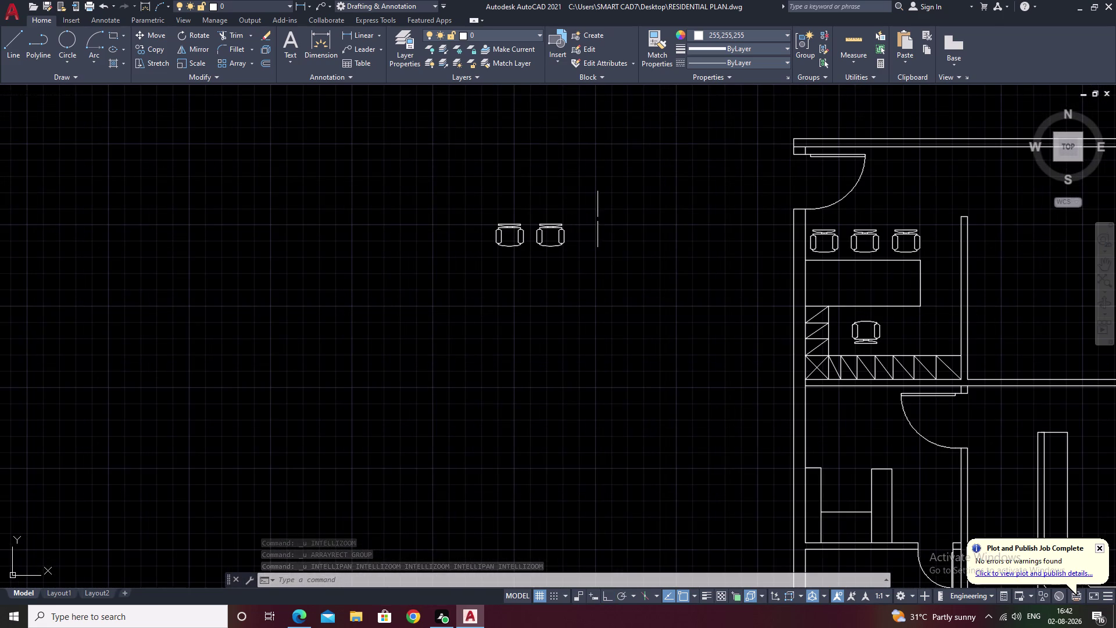
Select the left chair with a crossing window and open the Array type dropdown.
drag(599, 214, 472, 202)
drag(560, 210, 569, 262)
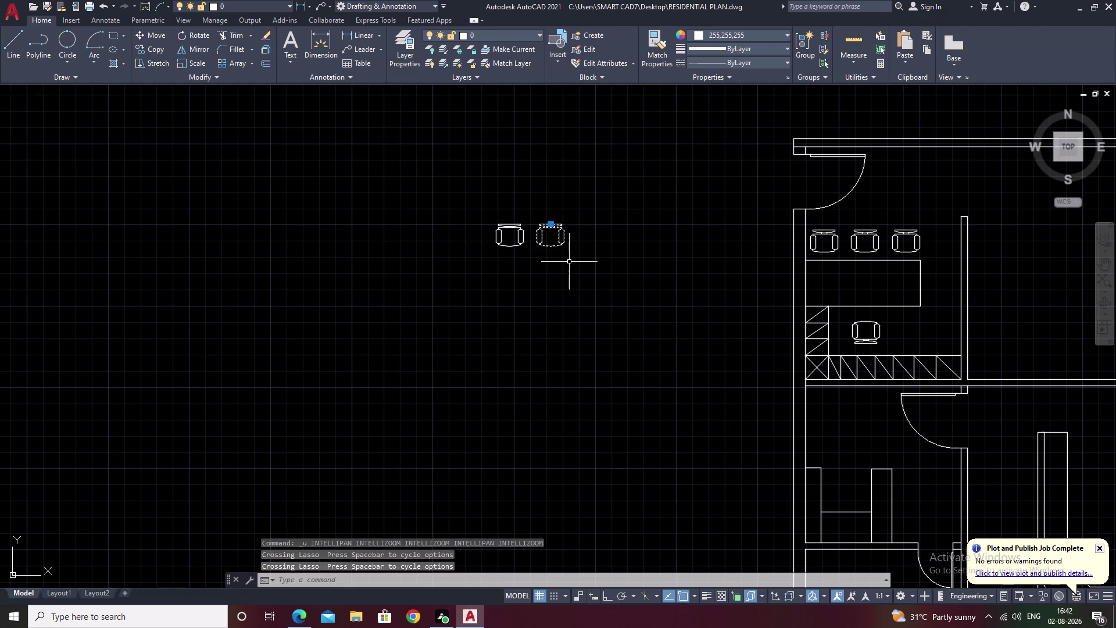
key(Escape)
drag(530, 217, 500, 257)
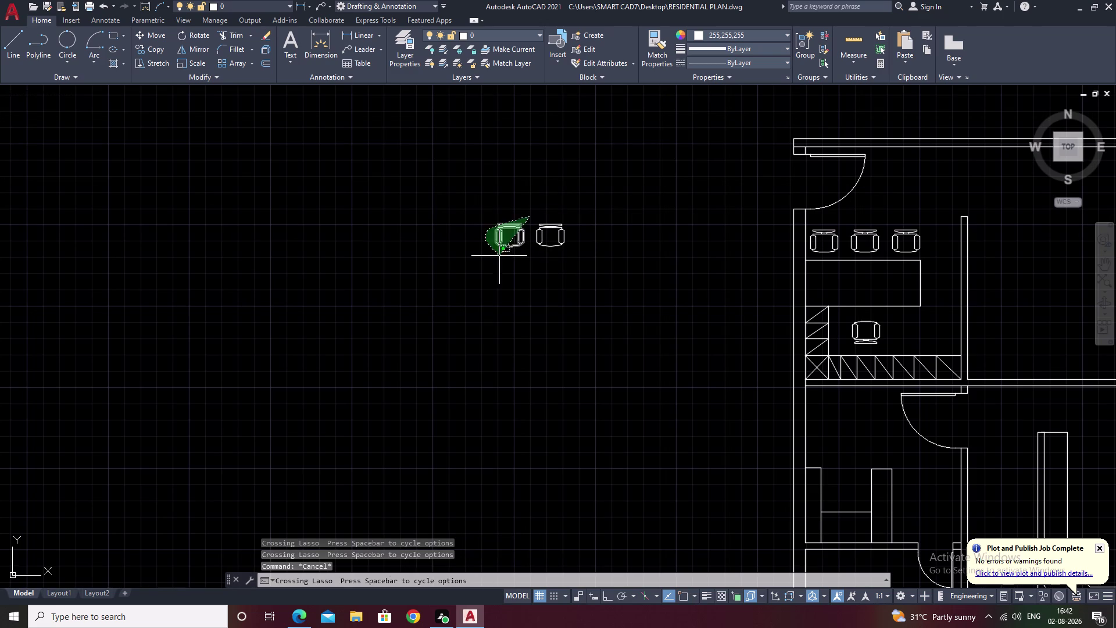
drag(500, 257, 503, 258)
click(503, 257)
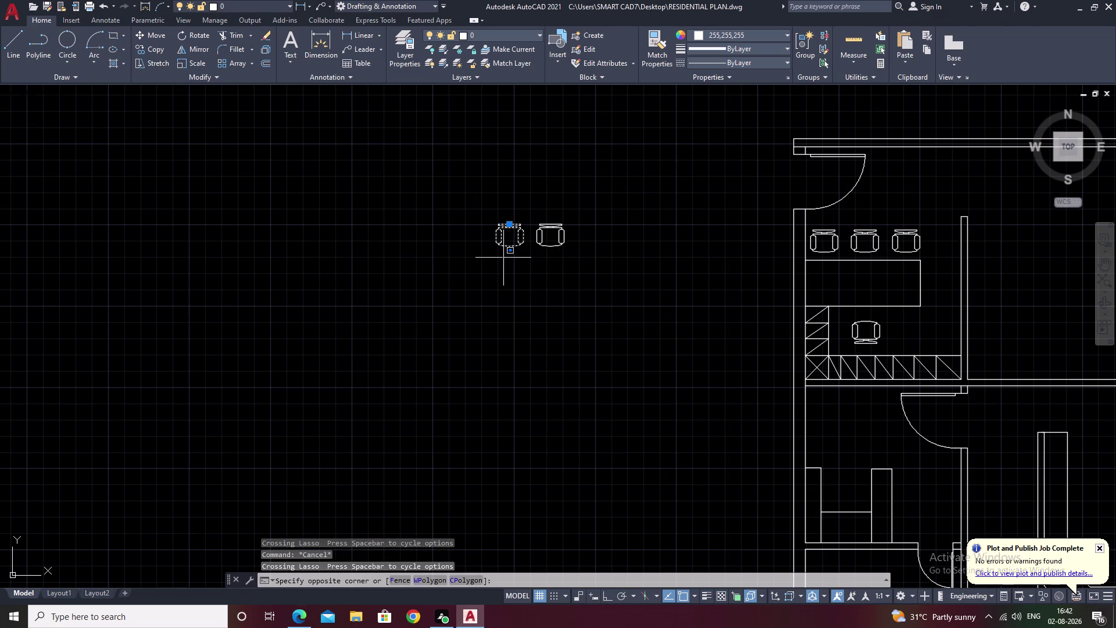
click(268, 121)
click(254, 63)
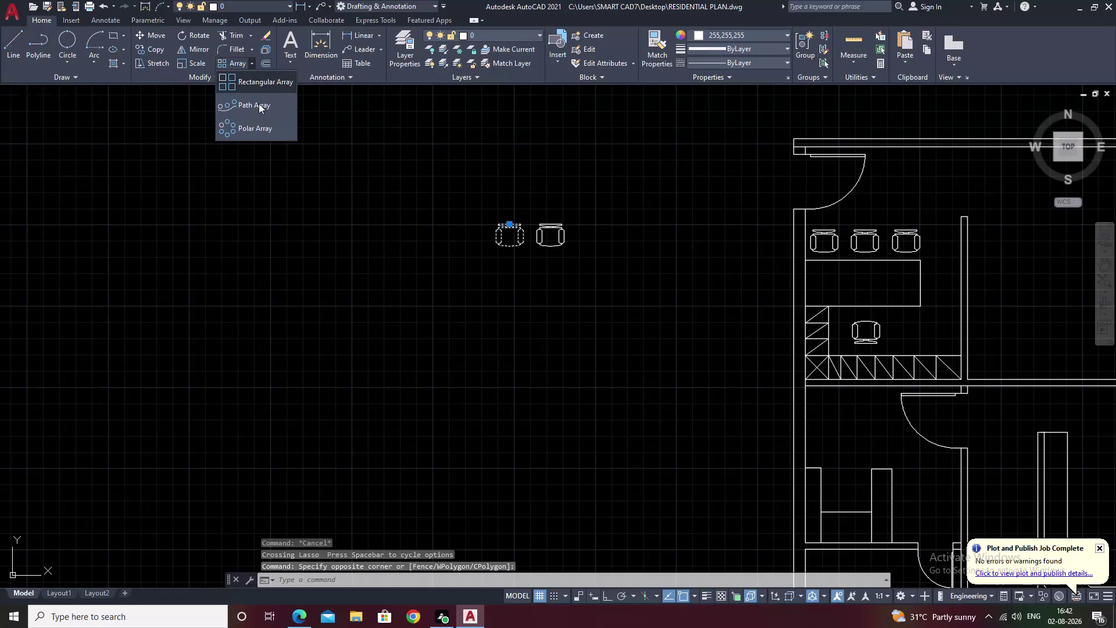
Try a rectangular array of the chair, then undo it and cancel.
click(257, 80)
key(Escape)
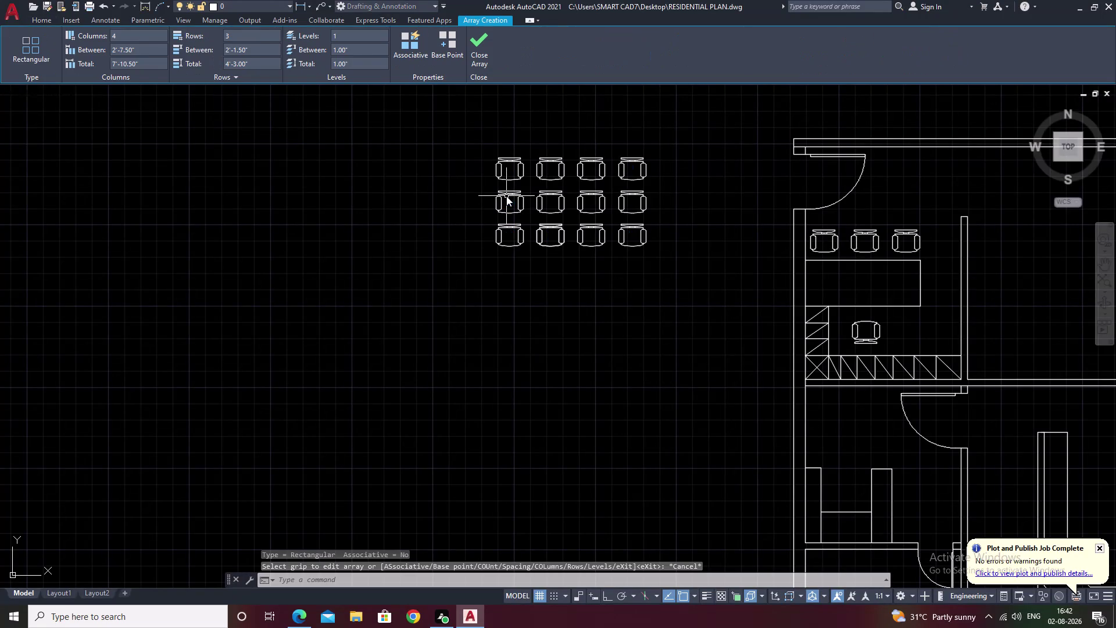
scroll(up, 3)
scroll(down, 3)
key(ctrl+z)
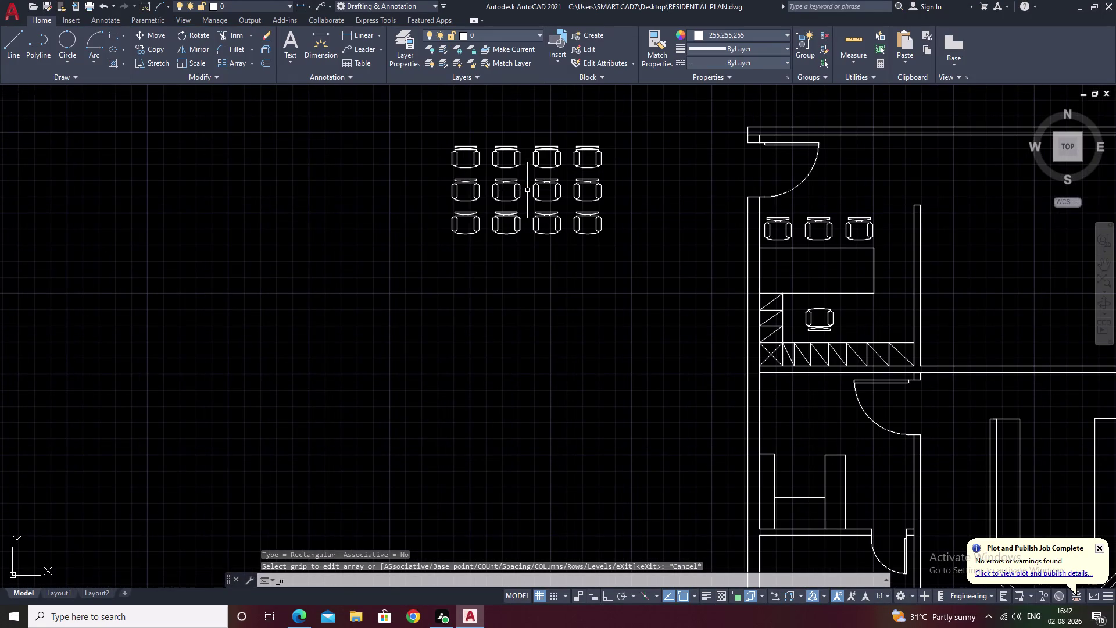
key(ctrl+z)
key(ctrl+z)
key(Escape)
Erase the right loose chair, leaving a single chair.
scroll(down, 3)
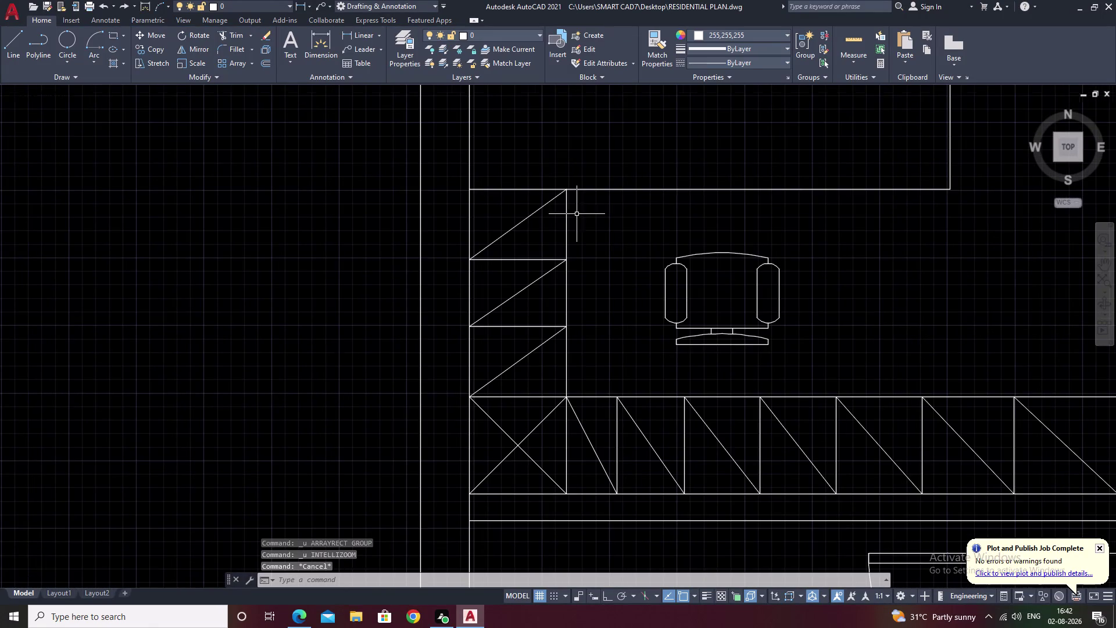
middle_drag(404, 222, 451, 265)
drag(373, 166, 343, 203)
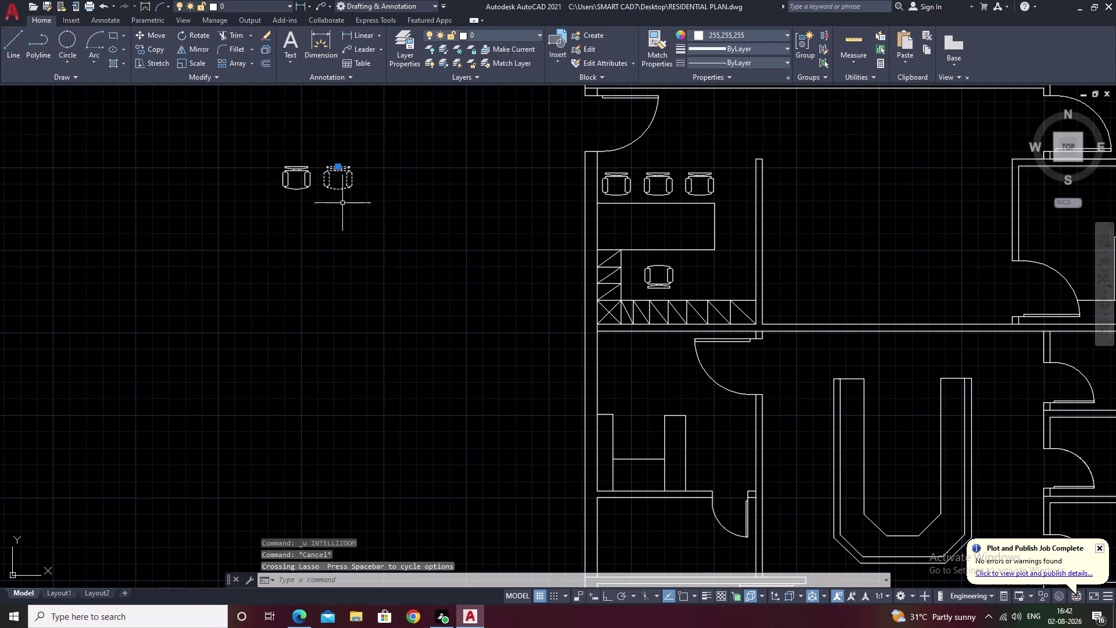
text(e)
key(space)
Start a rectangular array of the single chair with 1 row.
scroll(up, 3)
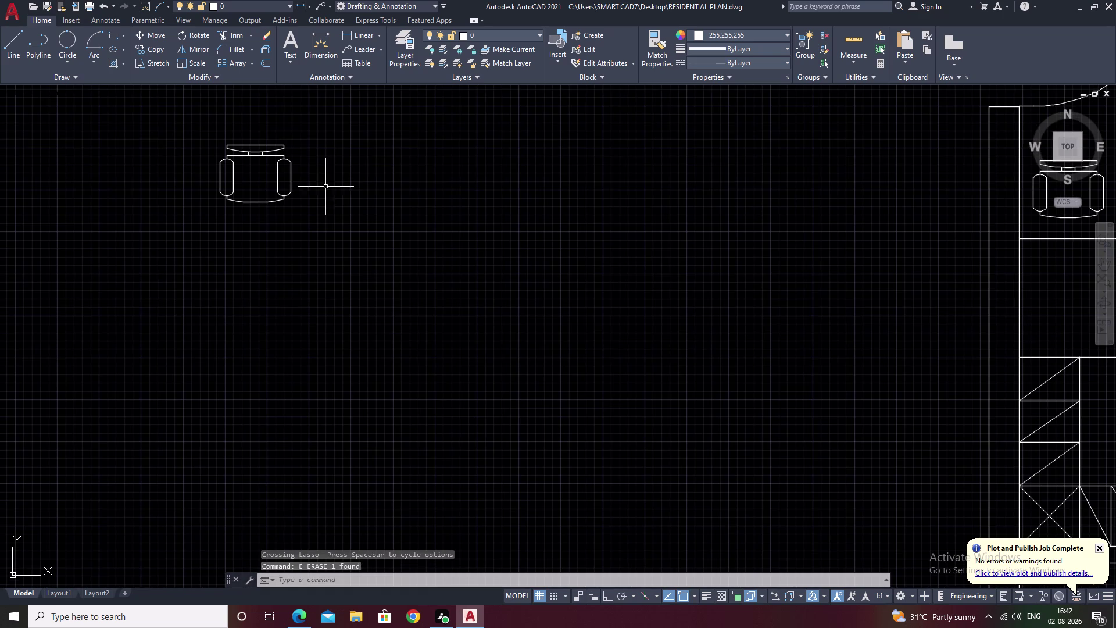
drag(302, 129, 271, 239)
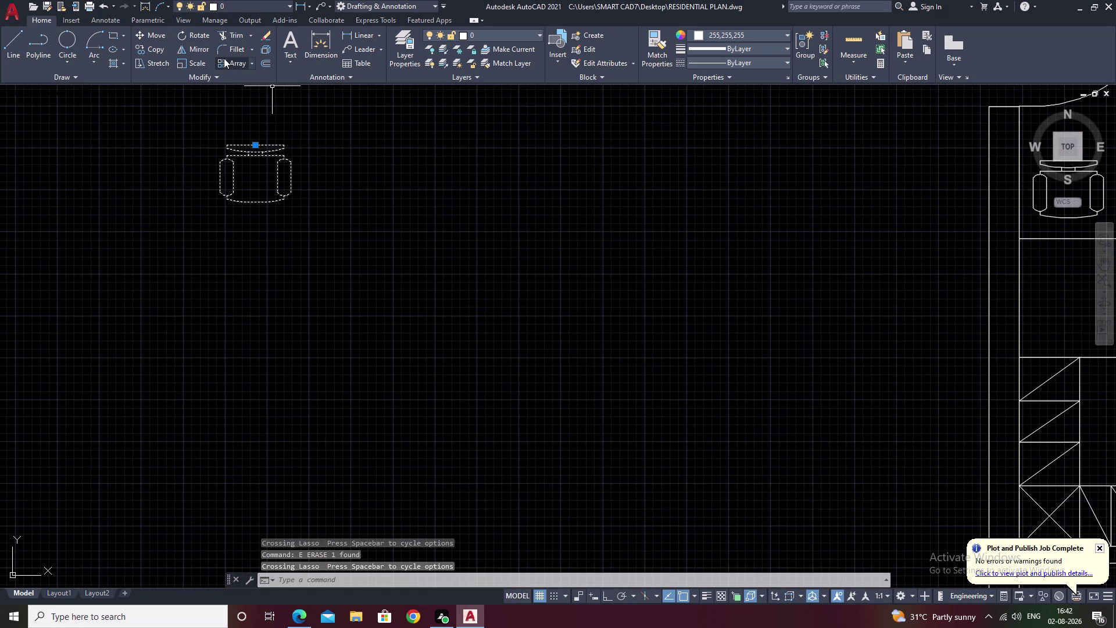
click(228, 64)
click(241, 38)
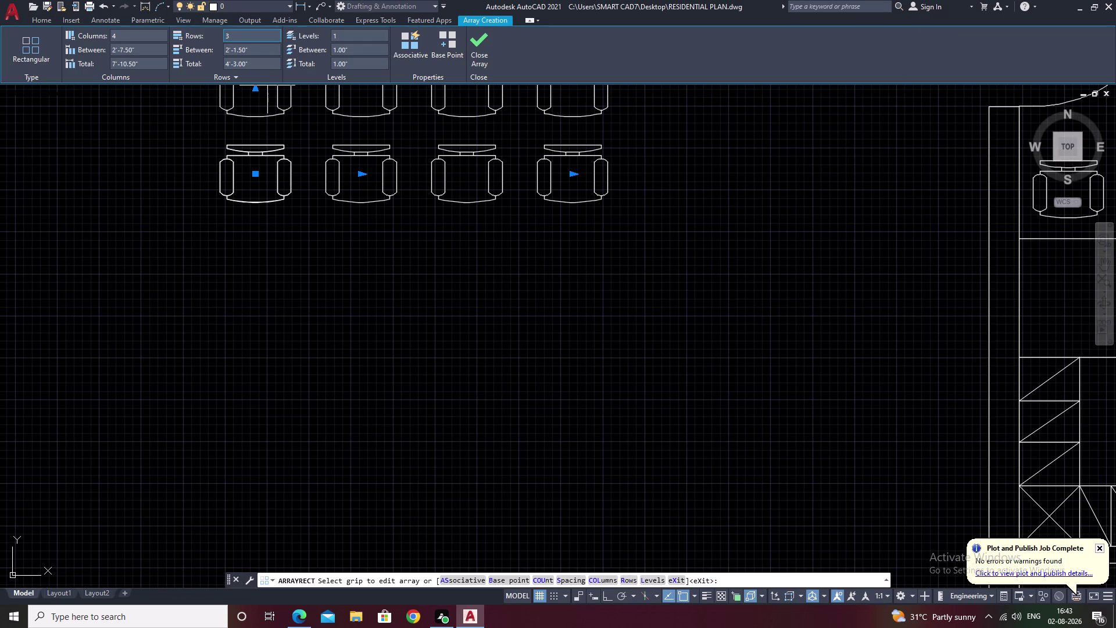
key(BackSpace)
key(1)
click(148, 35)
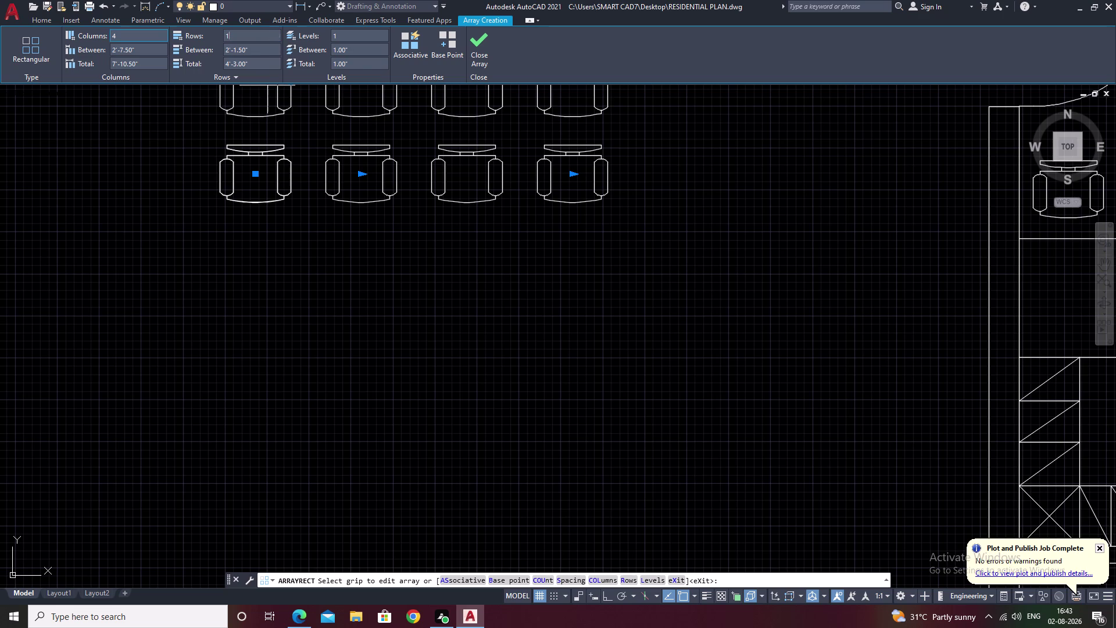
Set the array to 3 columns of chairs.
key(BackSpace)
key(3)
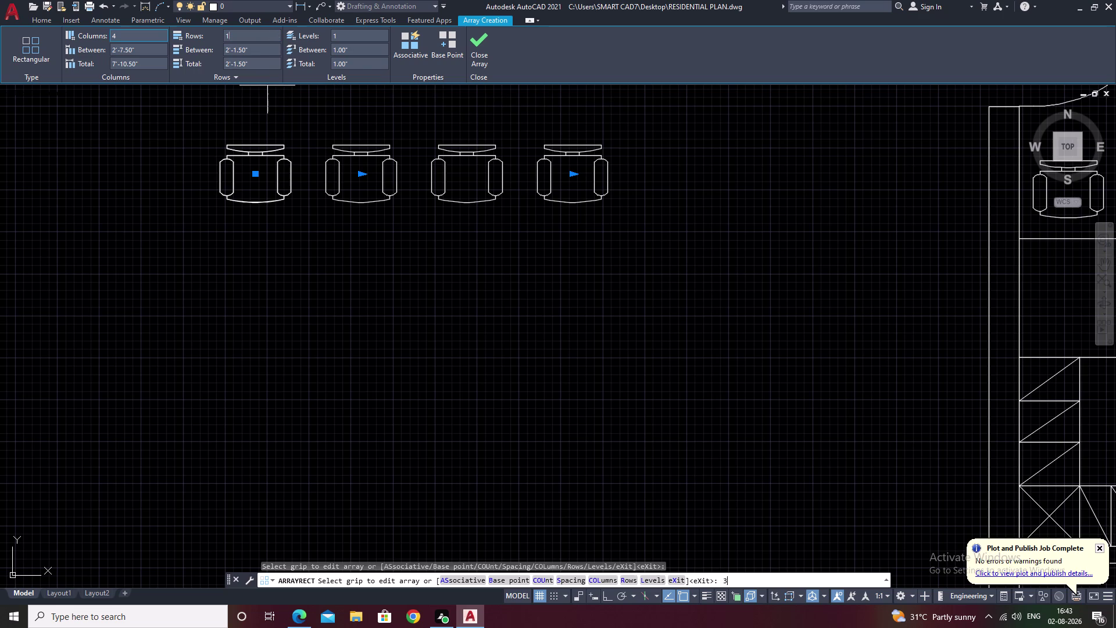
click(137, 41)
click(134, 32)
key(BackSpace)
key(3)
click(152, 138)
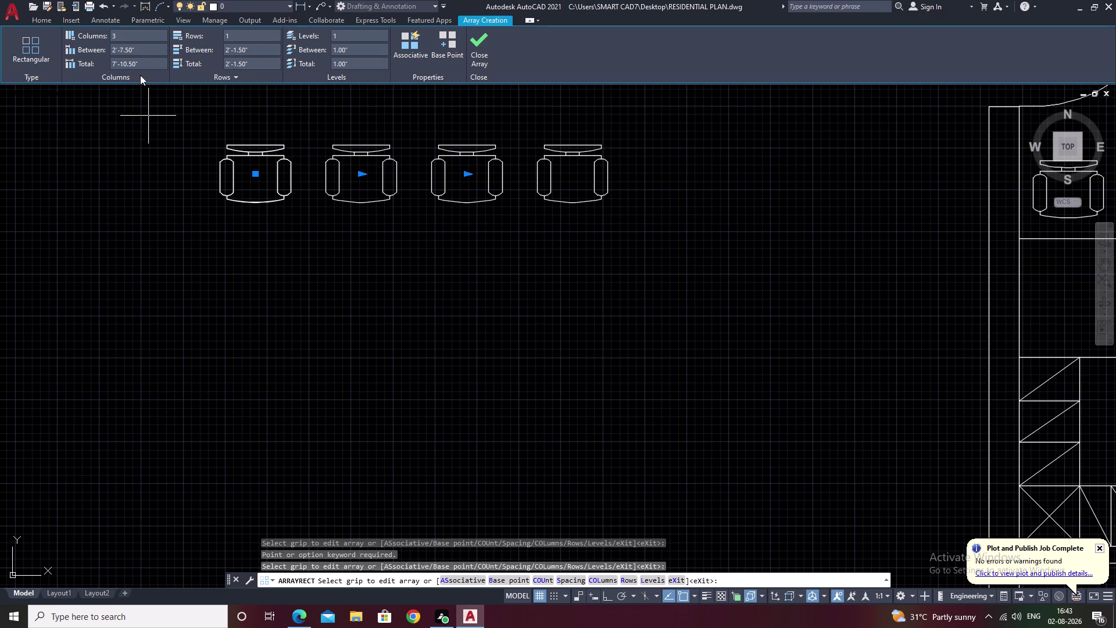
Try column spacings of 1' and then 1.5' between chairs.
click(137, 52)
key(BackSpace)
text(1')
click(137, 107)
click(140, 52)
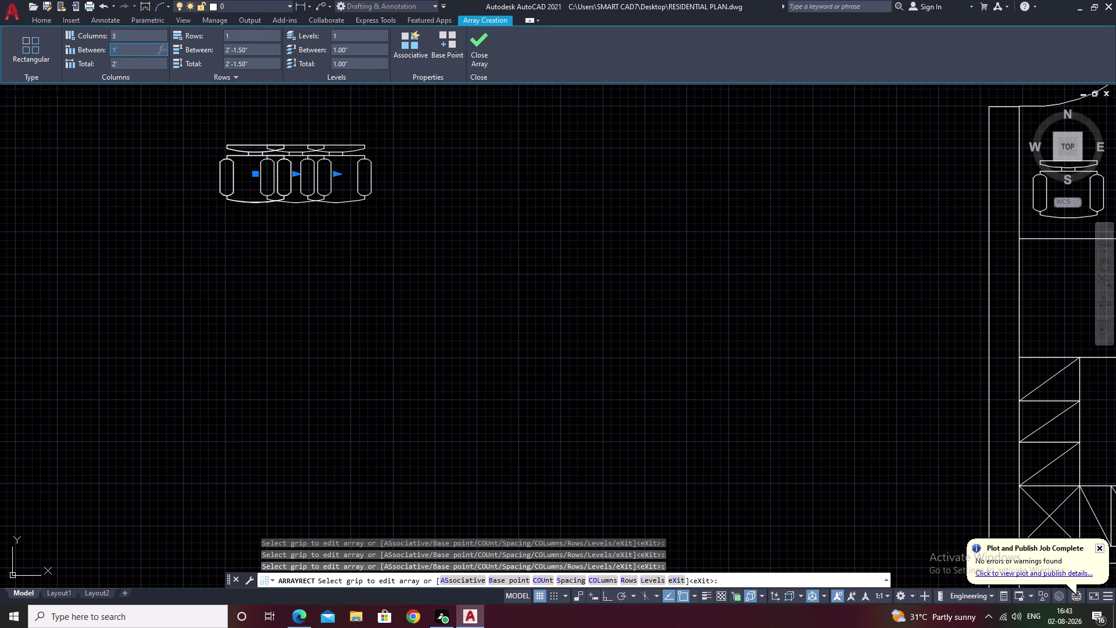
key(BackSpace)
text(1.)
text(5')
click(157, 130)
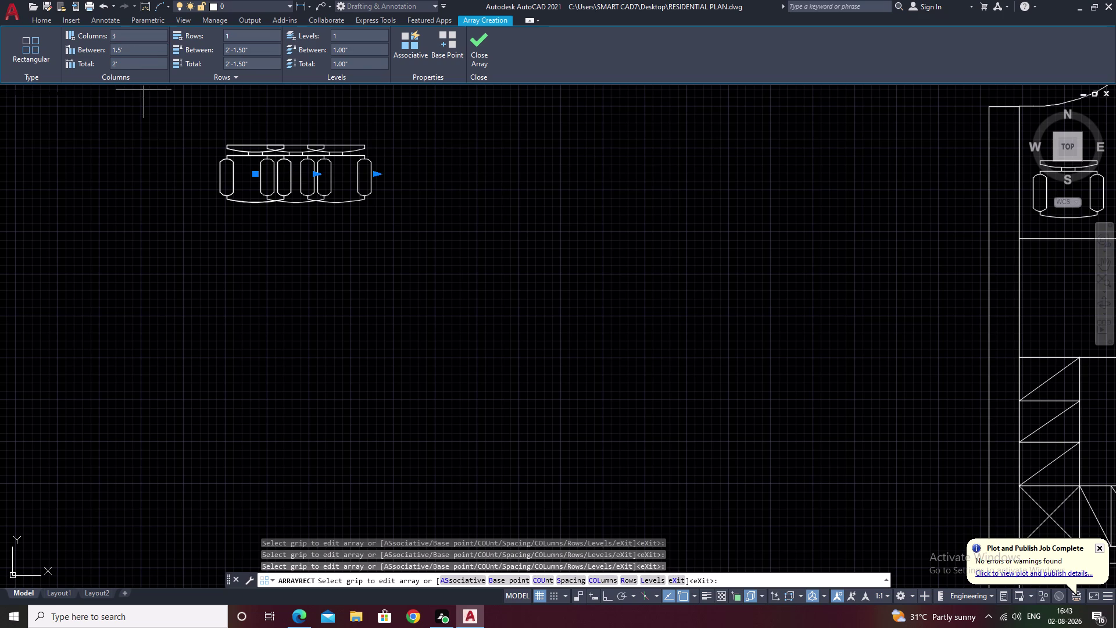
Set the column spacing to 2' and finish the three-chair row.
click(147, 47)
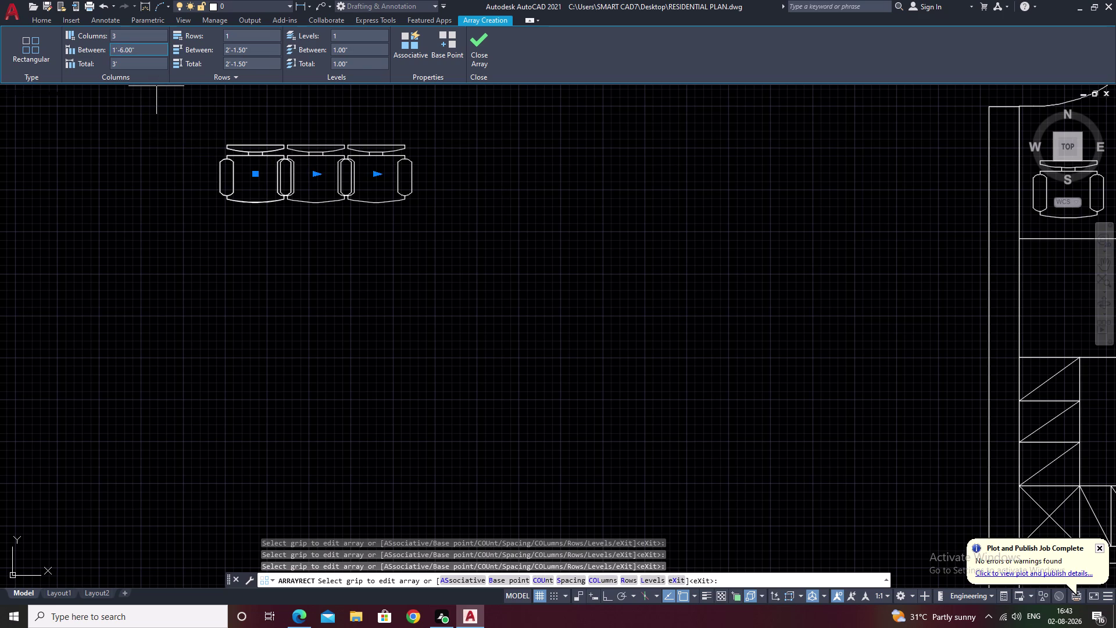
key(BackSpace)
text(32)
key(apostrophe)
key(BackSpace)
key(BackSpace)
key(BackSpace)
text(2')
click(152, 132)
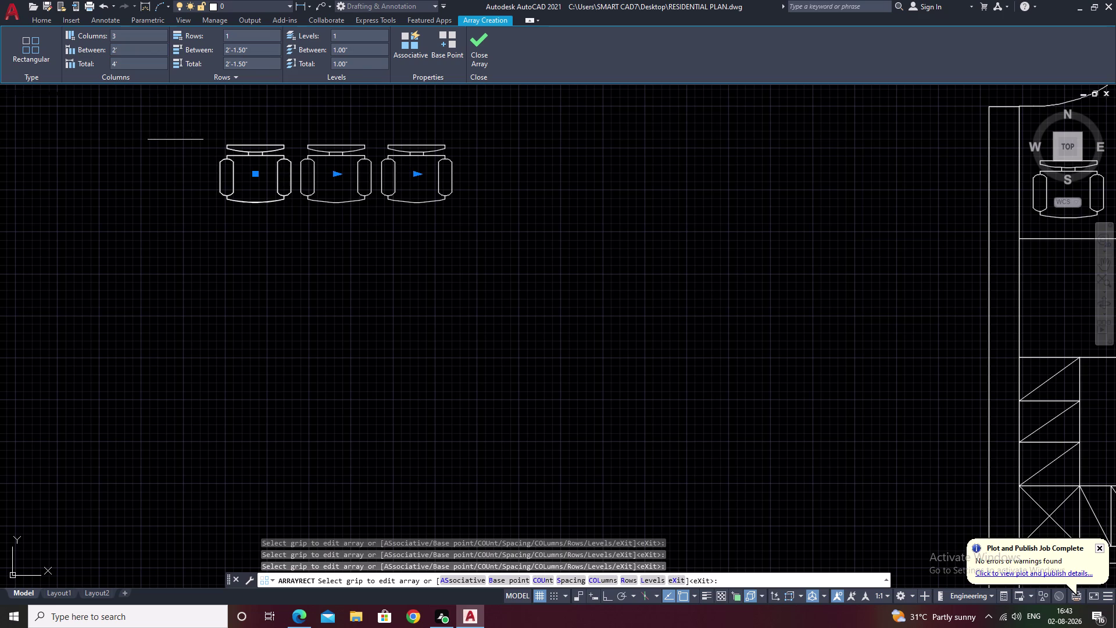
key(Escape)
drag(485, 154, 220, 163)
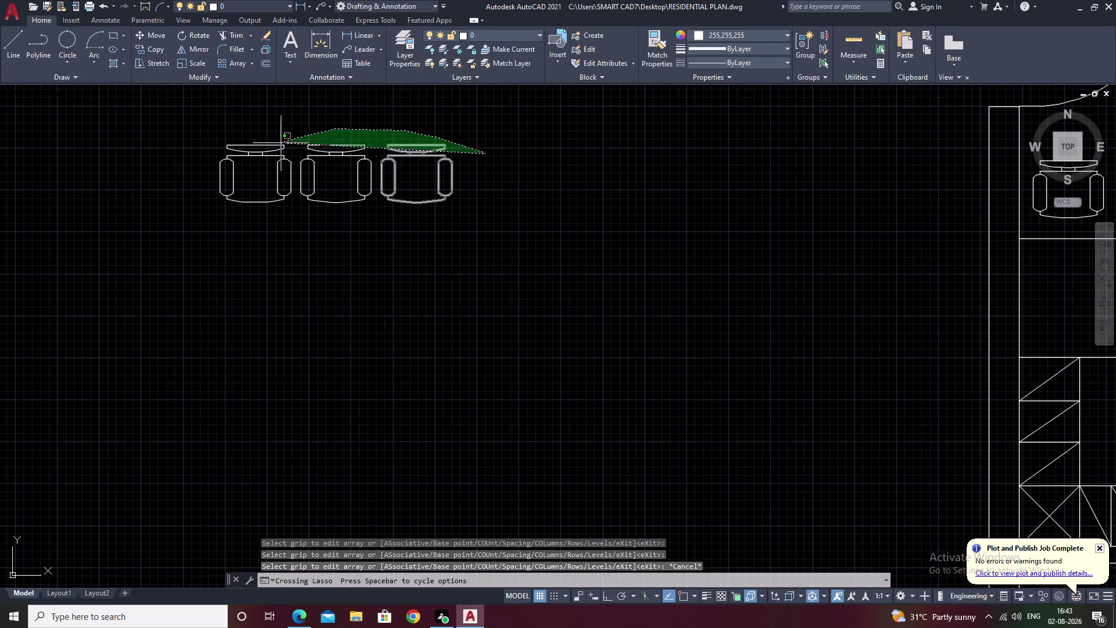
Select the three chairs and start a move, then cancel it.
drag(219, 163, 378, 275)
text(m)
key(space)
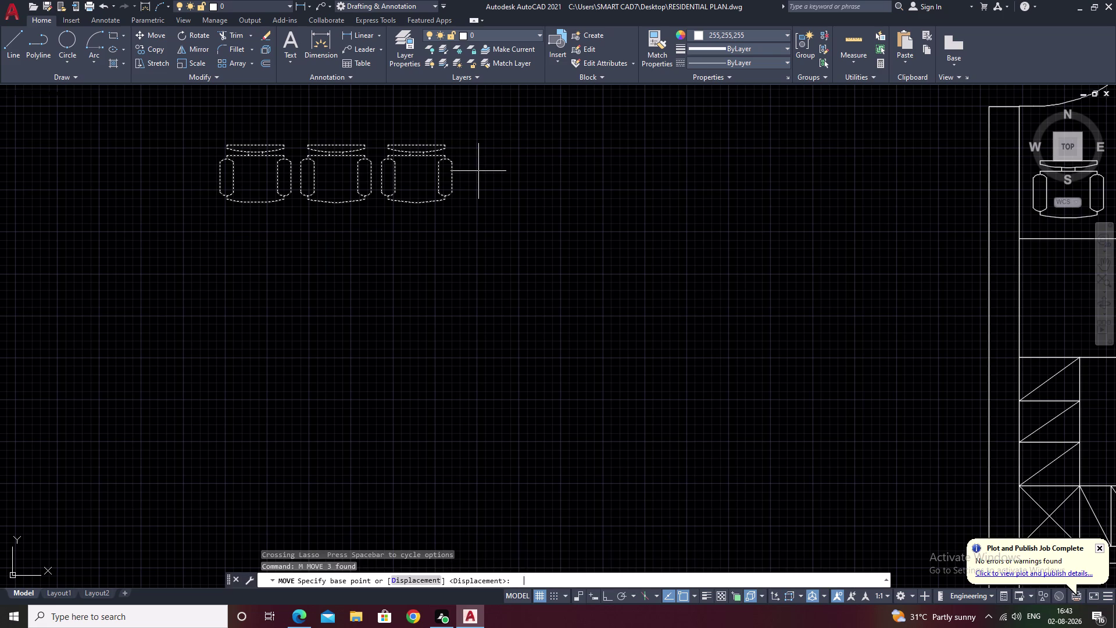
click(448, 143)
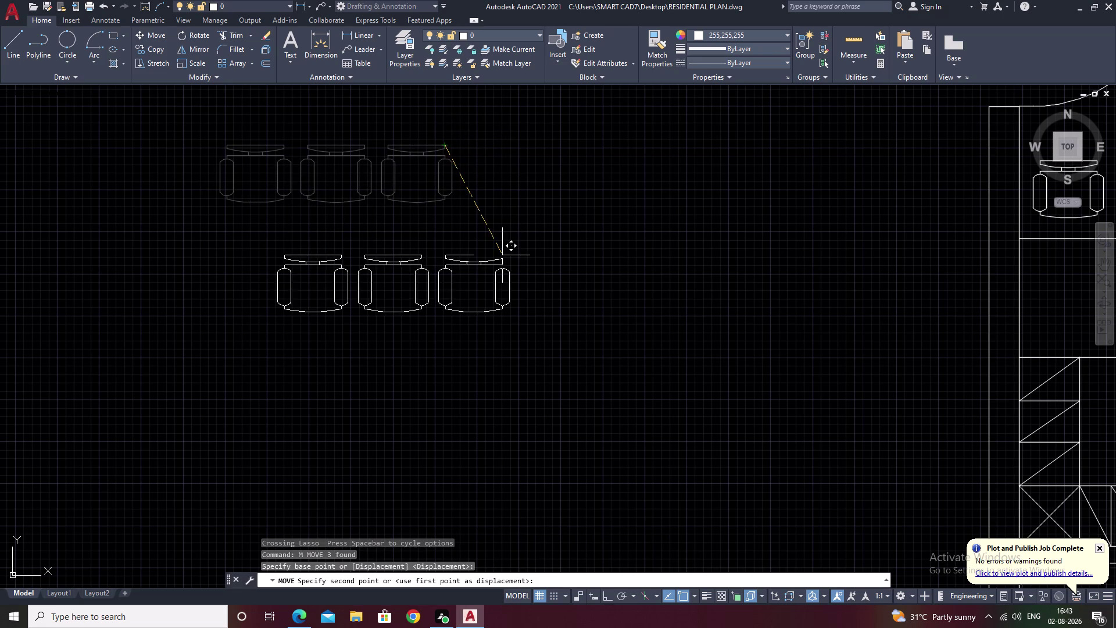
key(Escape)
Rotate the three chairs 90° about the right chair with Ortho on.
drag(419, 121, 389, 274)
click(392, 274)
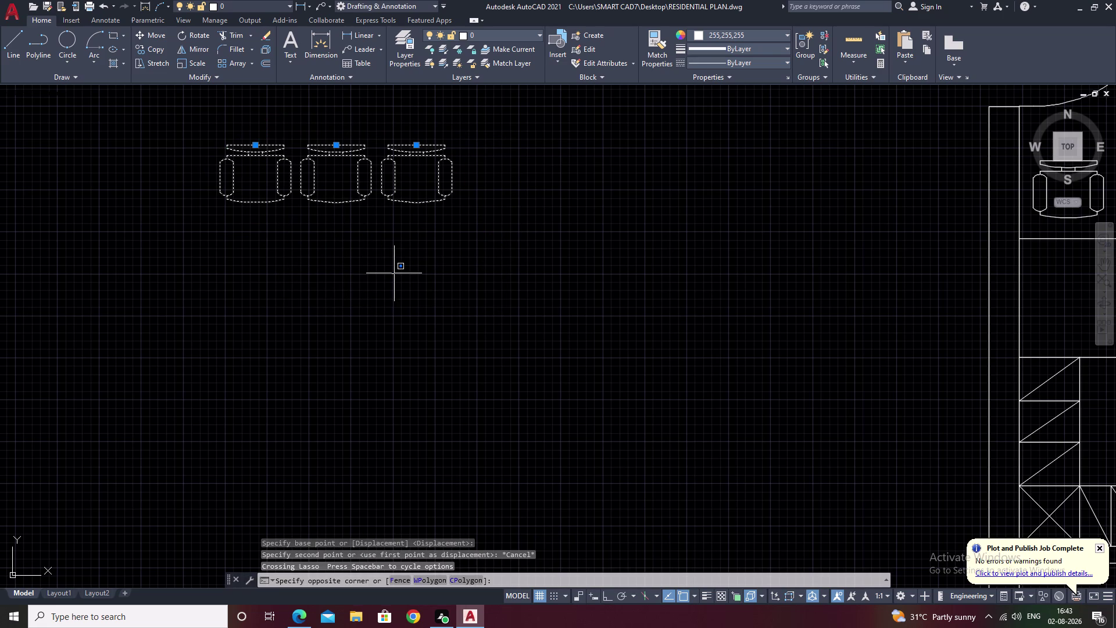
text(ro)
key(space)
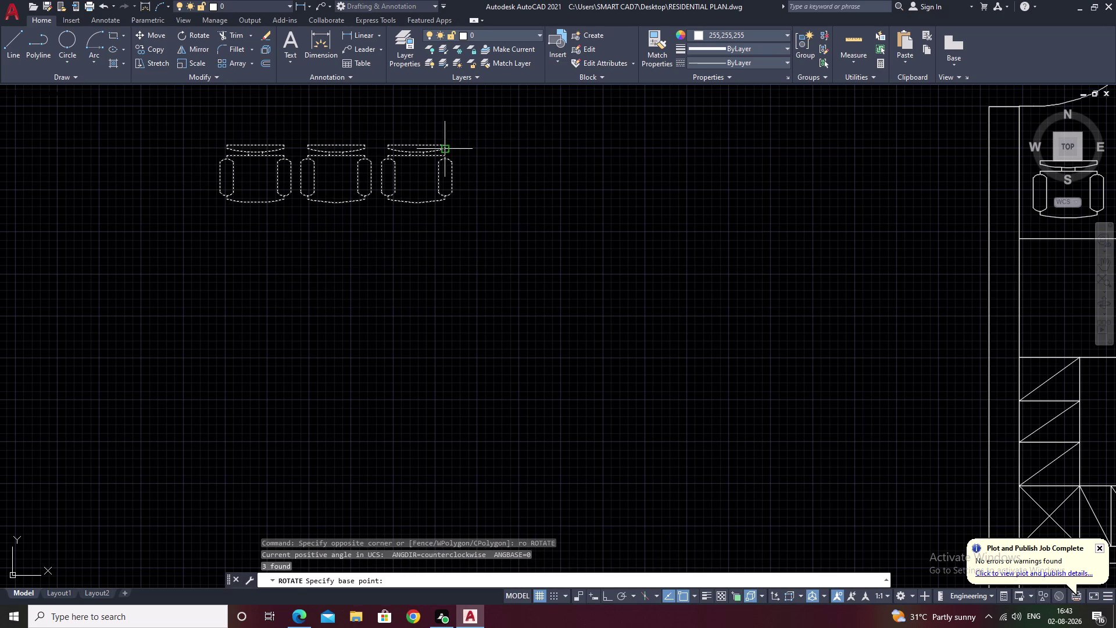
click(447, 146)
middle_drag(441, 290, 455, 401)
key(F8)
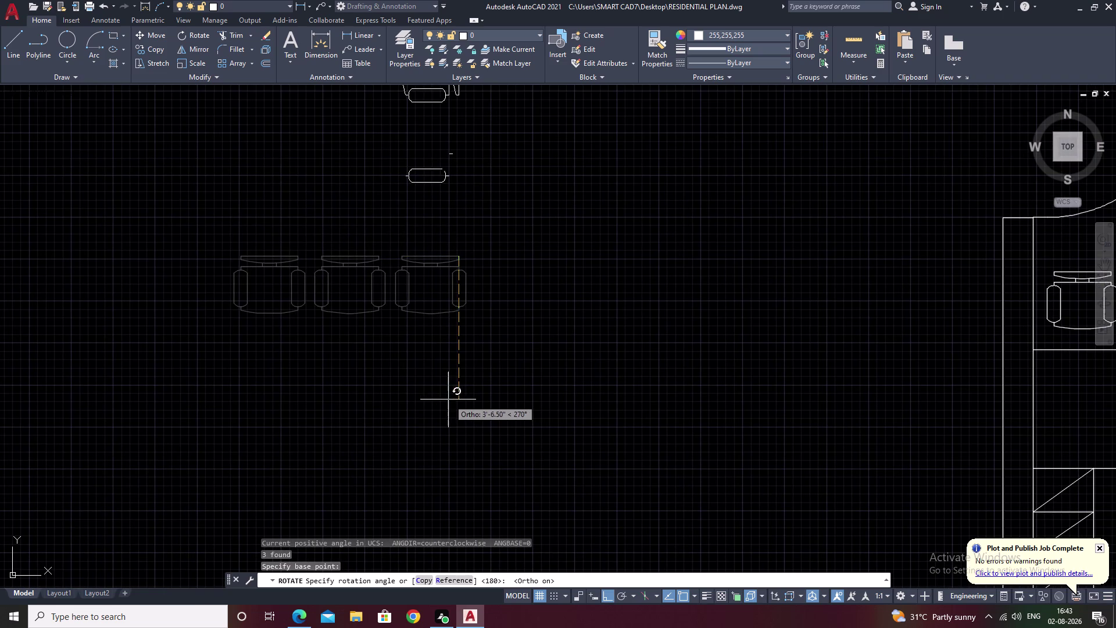
click(448, 399)
key(Escape)
Select the chair column and begin moving it from the bottom chair toward the plan.
middle_drag(464, 293, 511, 401)
drag(533, 94, 425, 444)
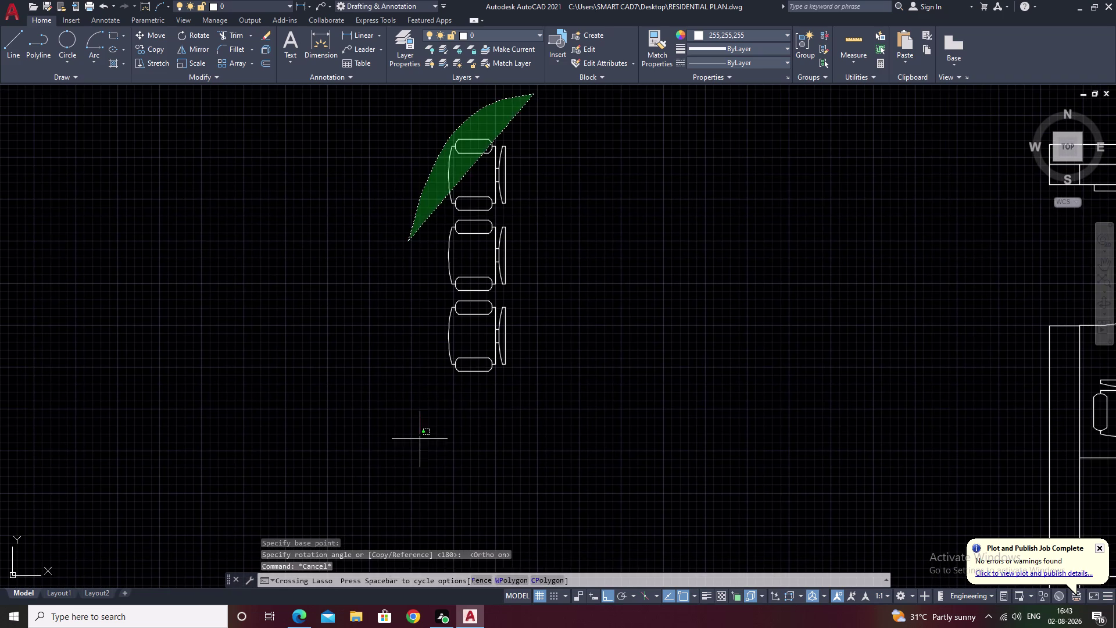
drag(425, 444, 507, 470)
click(507, 470)
text(m)
key(space)
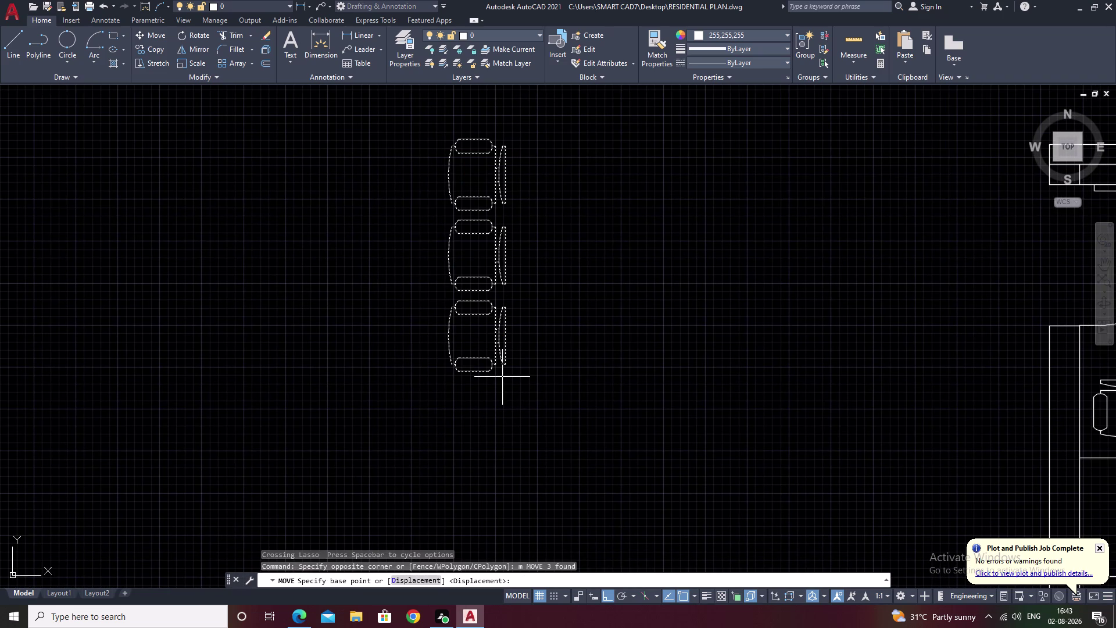
click(508, 368)
scroll(down, 3)
middle_drag(593, 438, 285, 319)
scroll(down, 3)
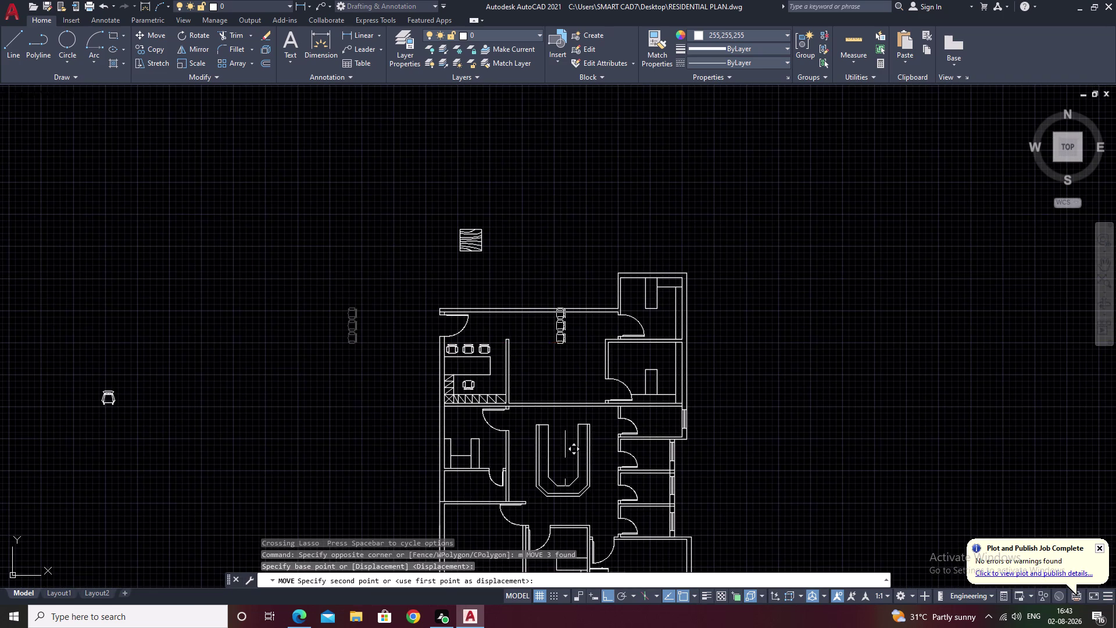
With Ortho off, drop the chair column against the wall beside the door.
key(F8)
scroll(up, 3)
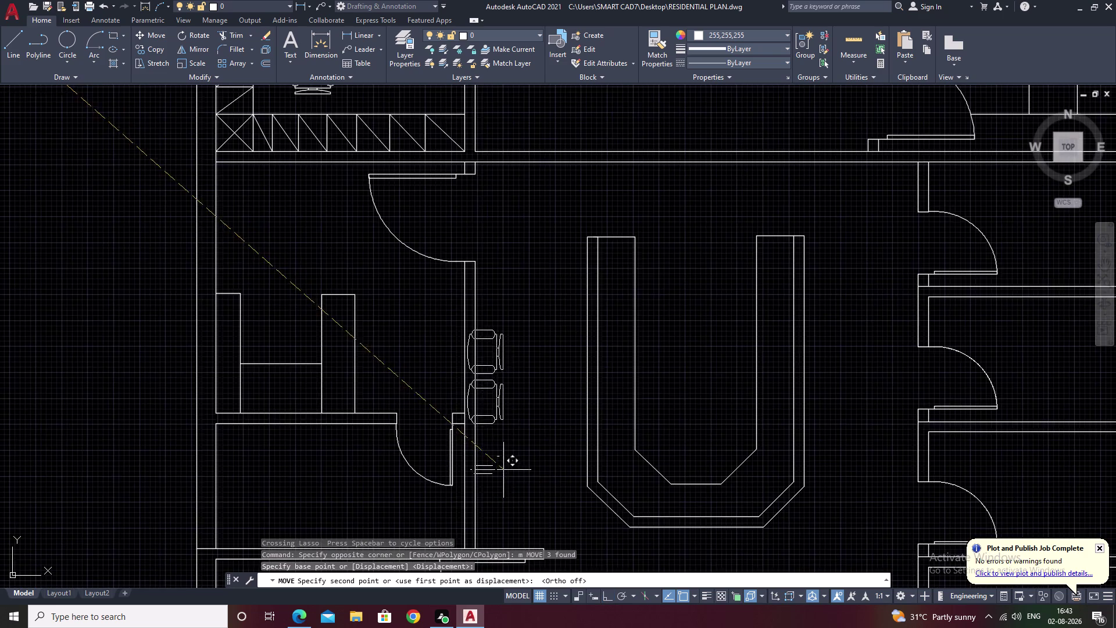
scroll(up, 3)
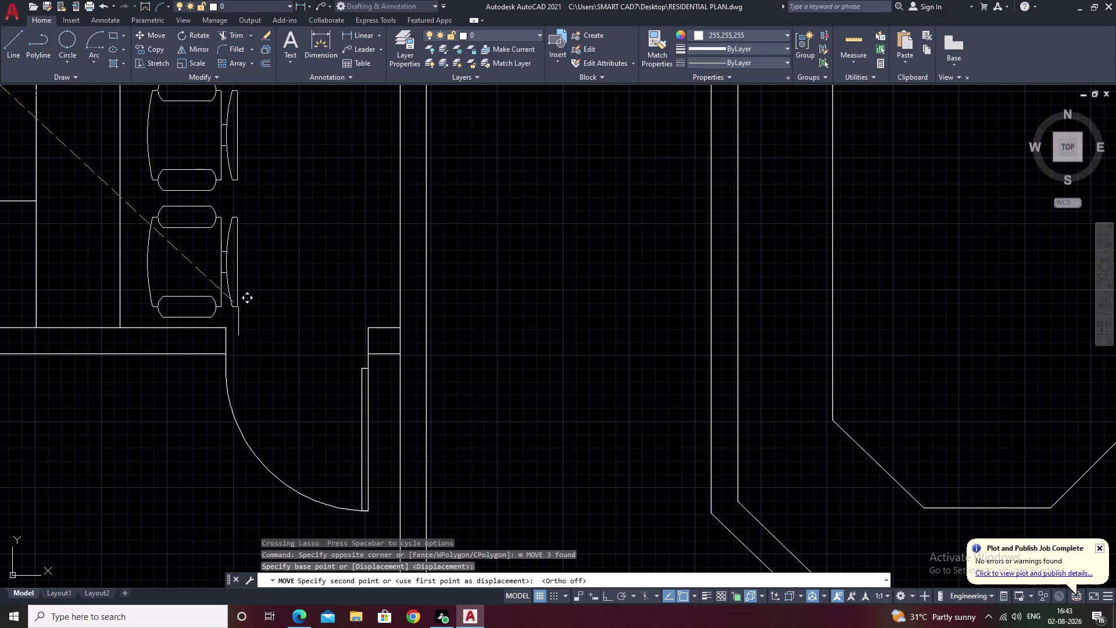
middle_drag(238, 307, 323, 318)
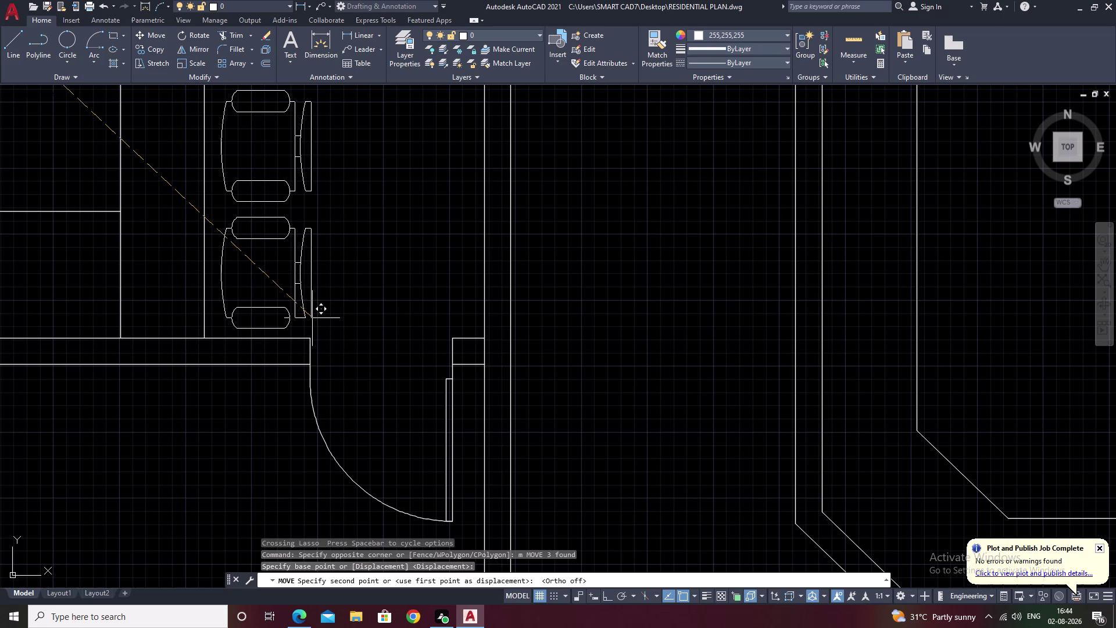
click(312, 318)
Pan and zoom across the plan to the upper room.
scroll(down, 3)
middle_drag(372, 314, 420, 354)
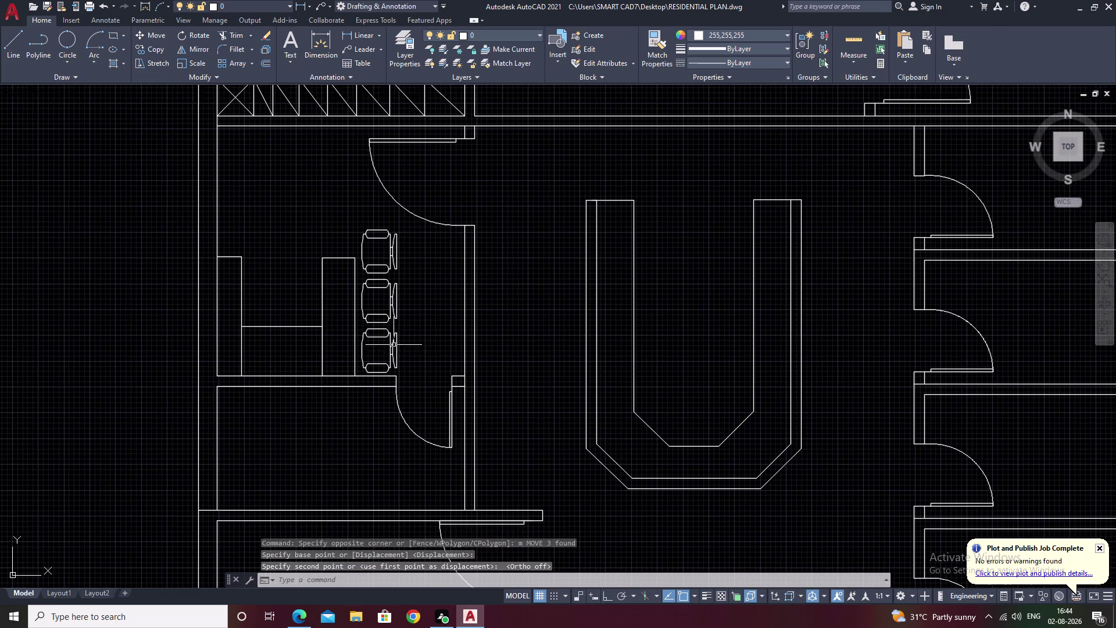
middle_drag(295, 296, 453, 335)
middle_drag(468, 339, 594, 396)
scroll(up, 3)
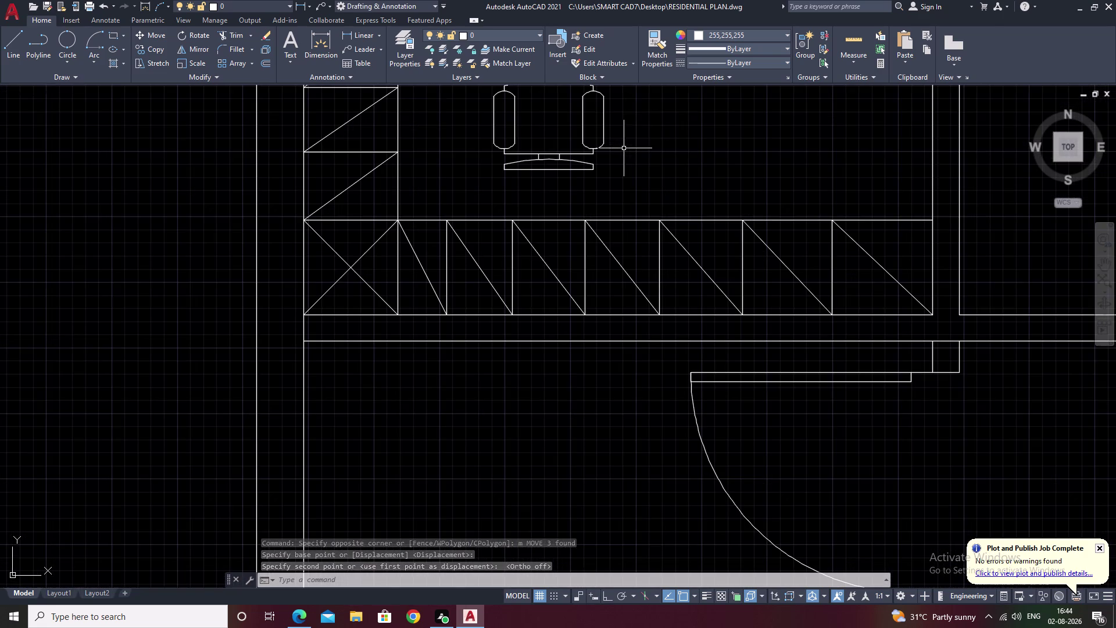
middle_drag(627, 149, 649, 258)
scroll(down, 3)
scroll(down, 3)
scroll(down, 3)
scroll(up, 3)
Select the chair in the upper room and type a copy command, which starts a circle.
drag(653, 226, 614, 221)
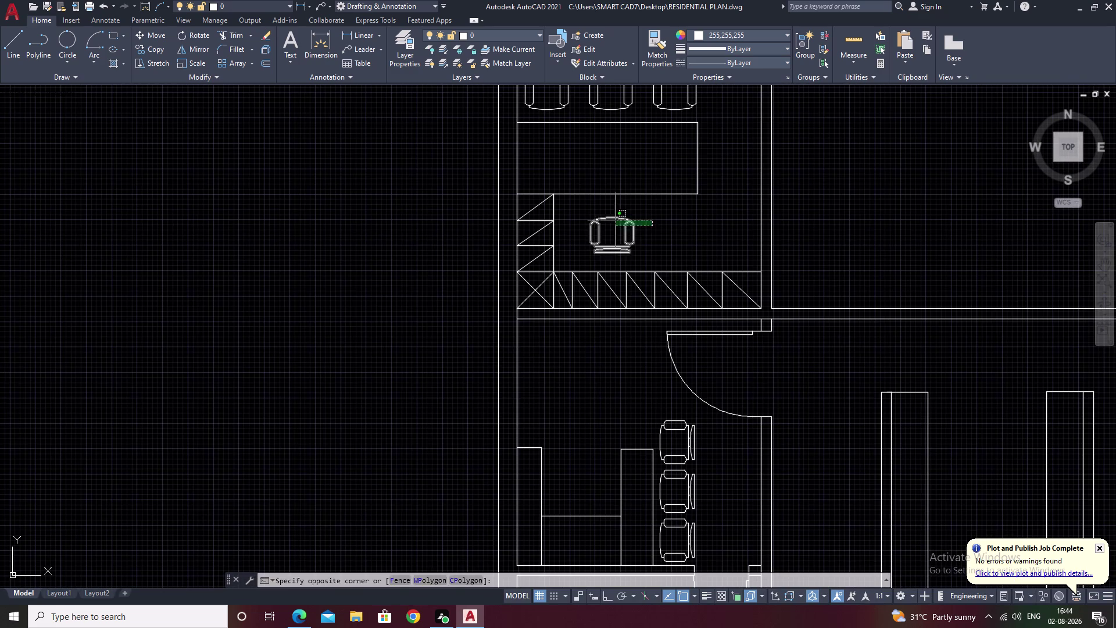
drag(615, 220, 589, 237)
text(c)
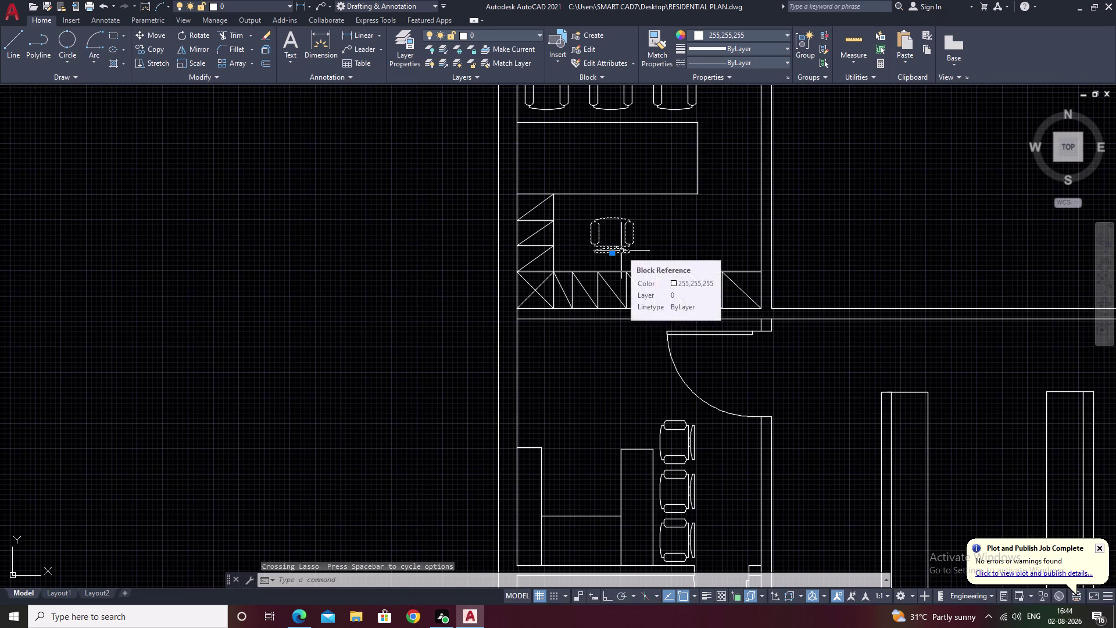
text(o)
key(space)
Cancel the accidental circle and copy the upper-room chair to below the doorway.
key(Escape)
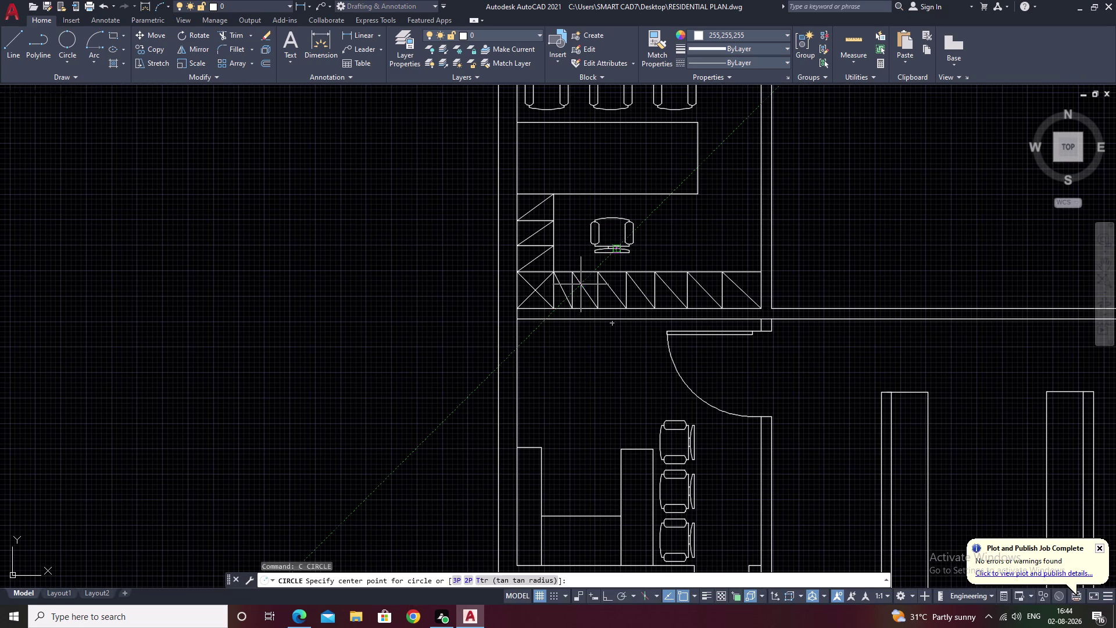
drag(622, 213, 594, 248)
click(618, 253)
click(627, 251)
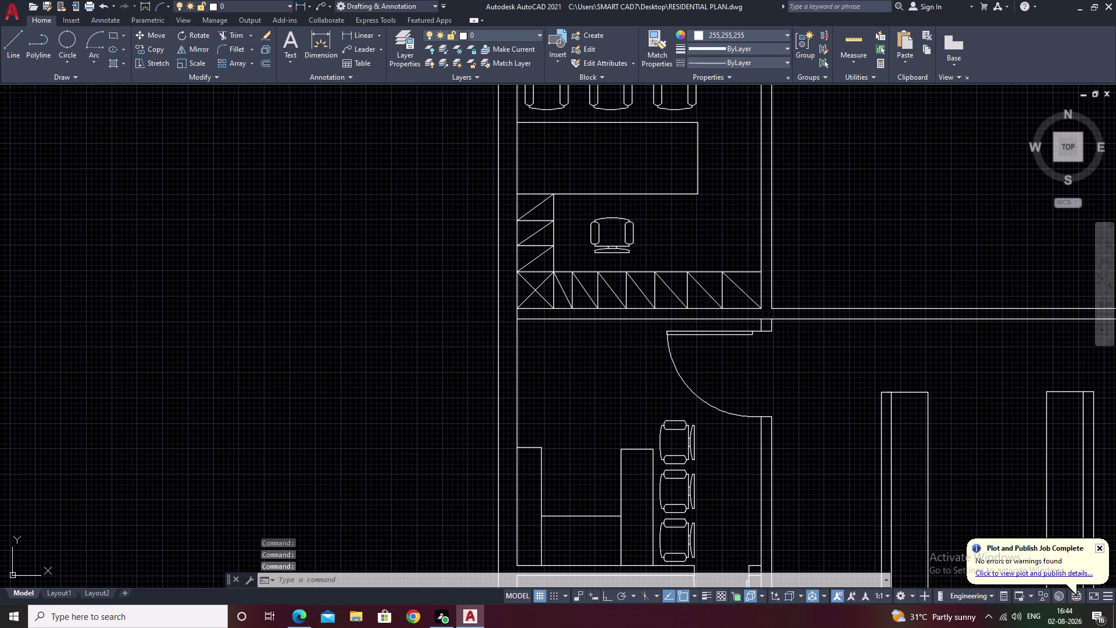
text(co)
key(space)
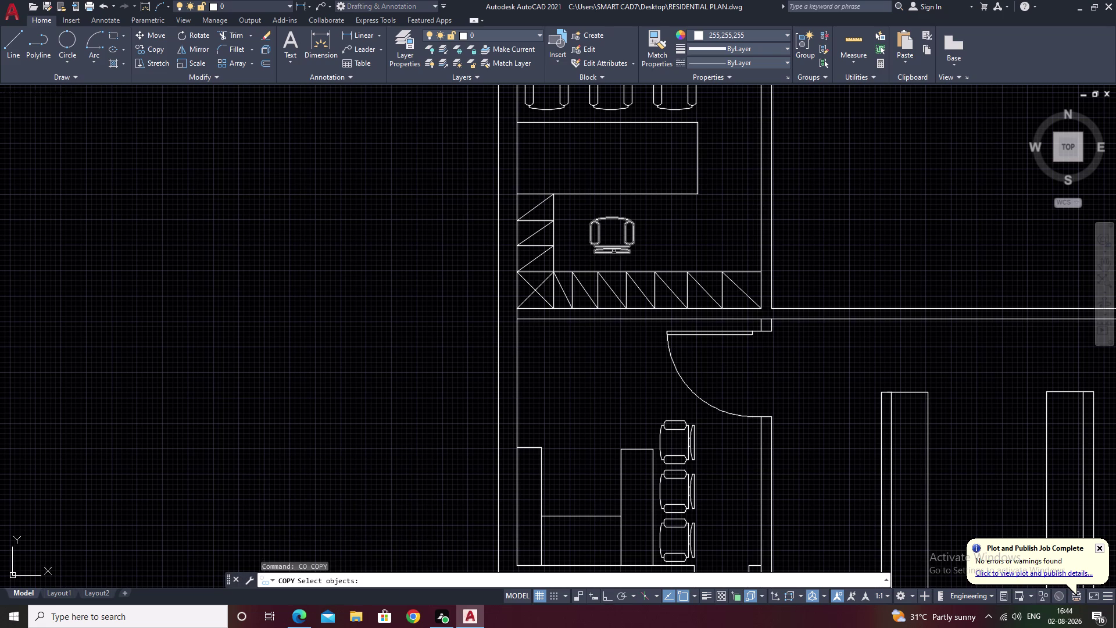
click(613, 251)
right_click(613, 252)
click(613, 252)
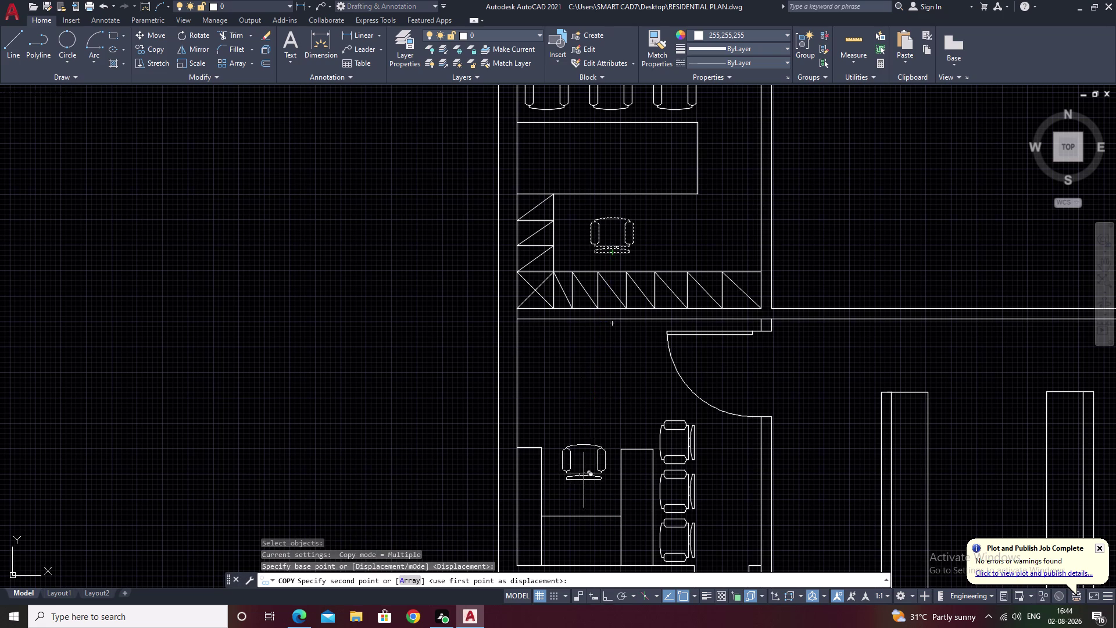
click(579, 405)
key(Escape)
Rotate the copied chair a quarter turn with Ortho on.
drag(596, 349, 576, 354)
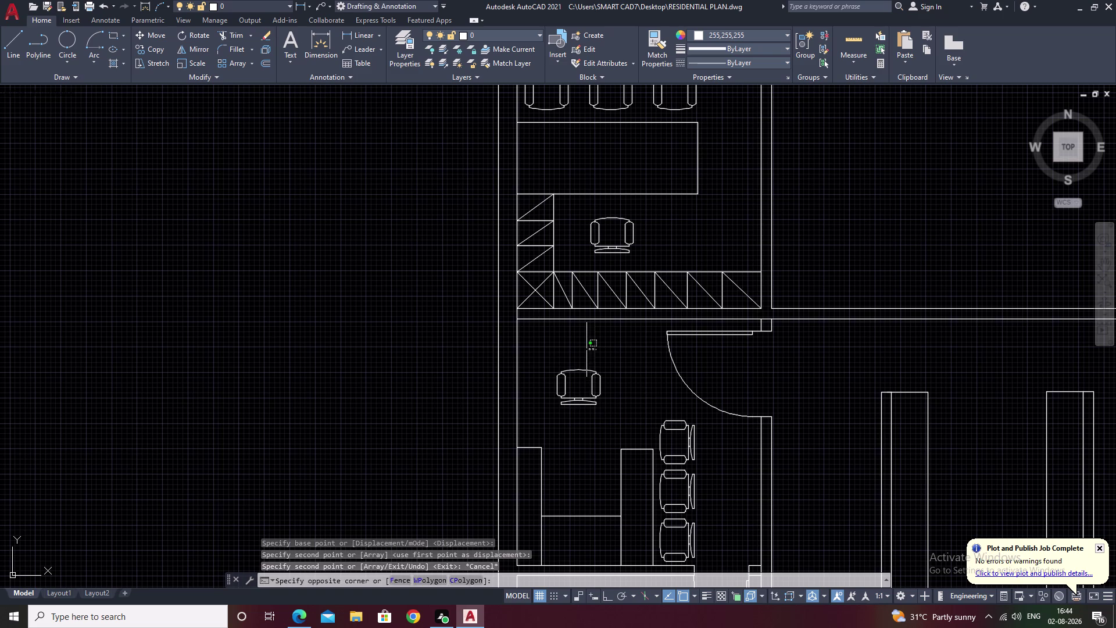
drag(576, 354, 571, 429)
text(ro)
key(space)
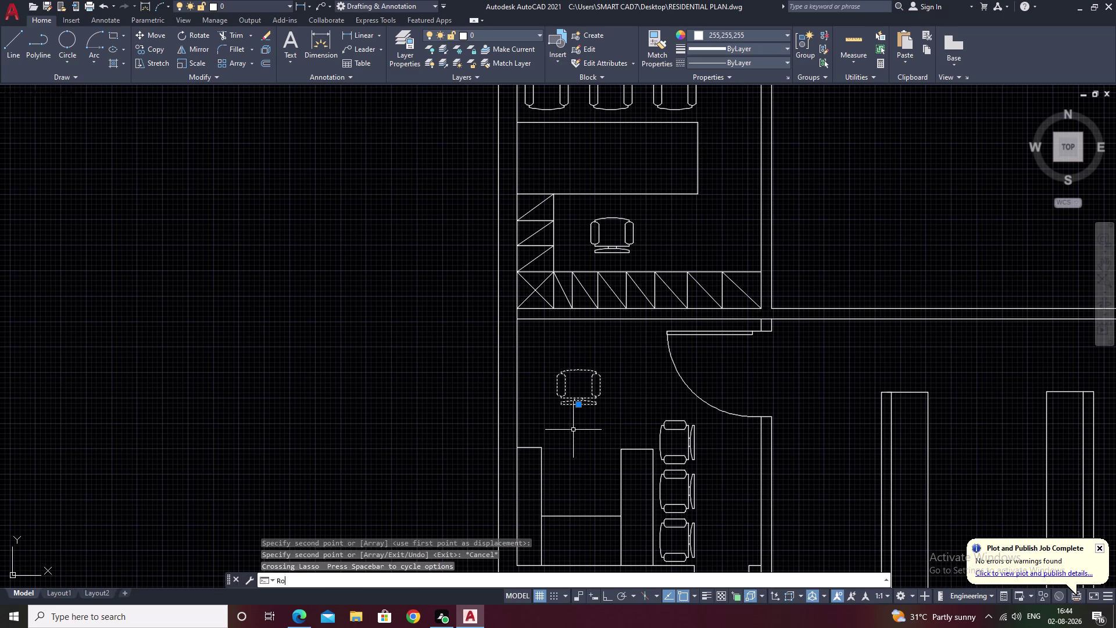
click(581, 406)
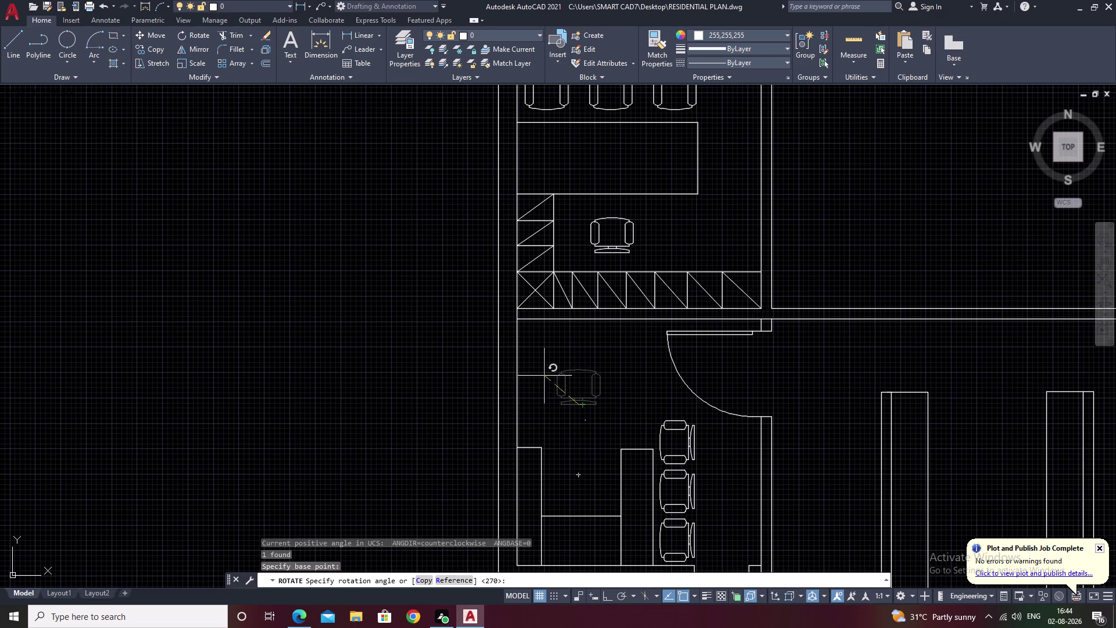
key(F8)
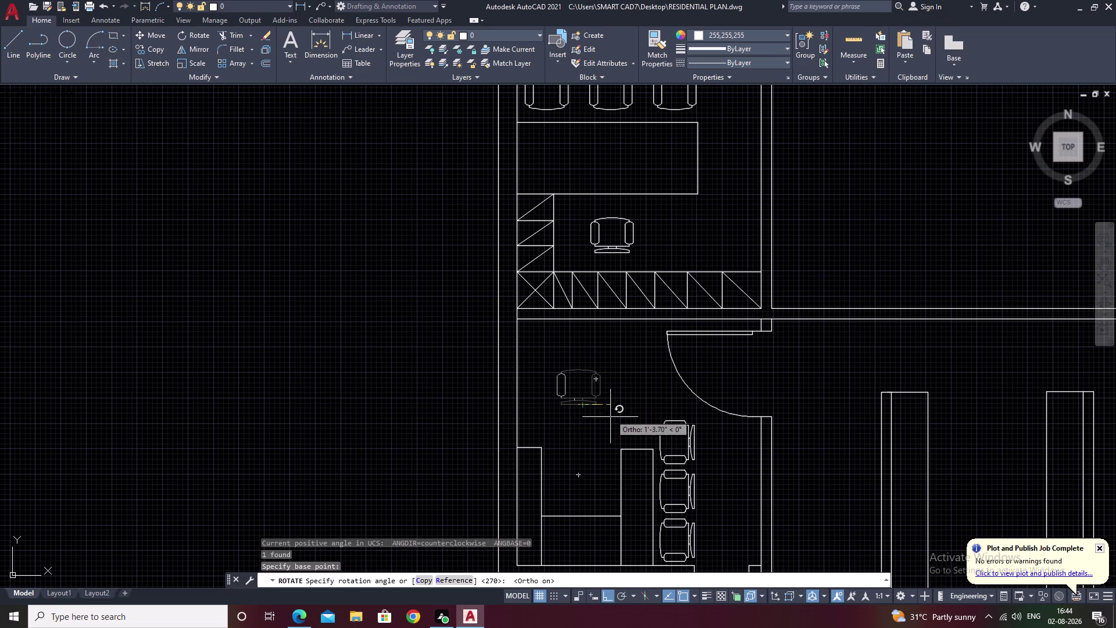
click(585, 433)
key(Escape)
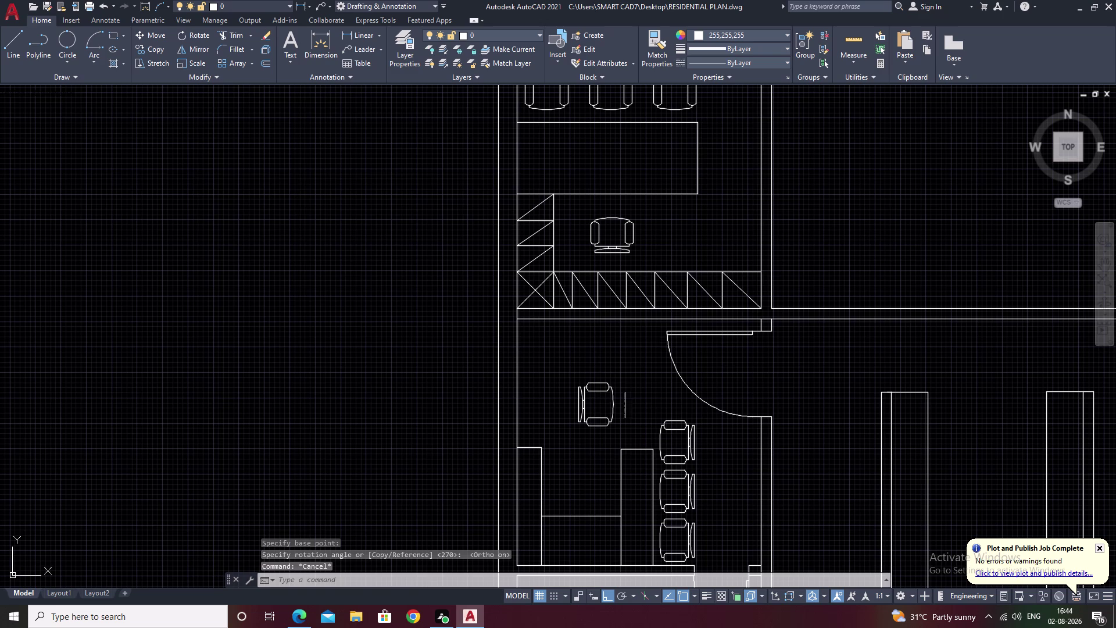
Move the rotated chair beside the table with Ortho off.
drag(623, 383, 582, 428)
text(m)
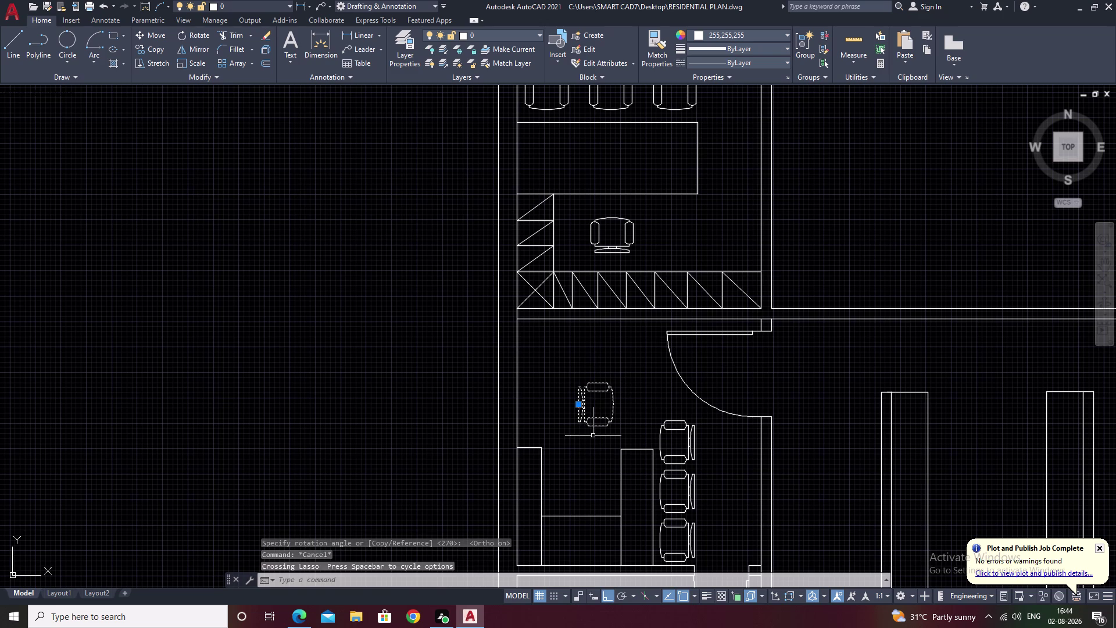
key(space)
click(617, 401)
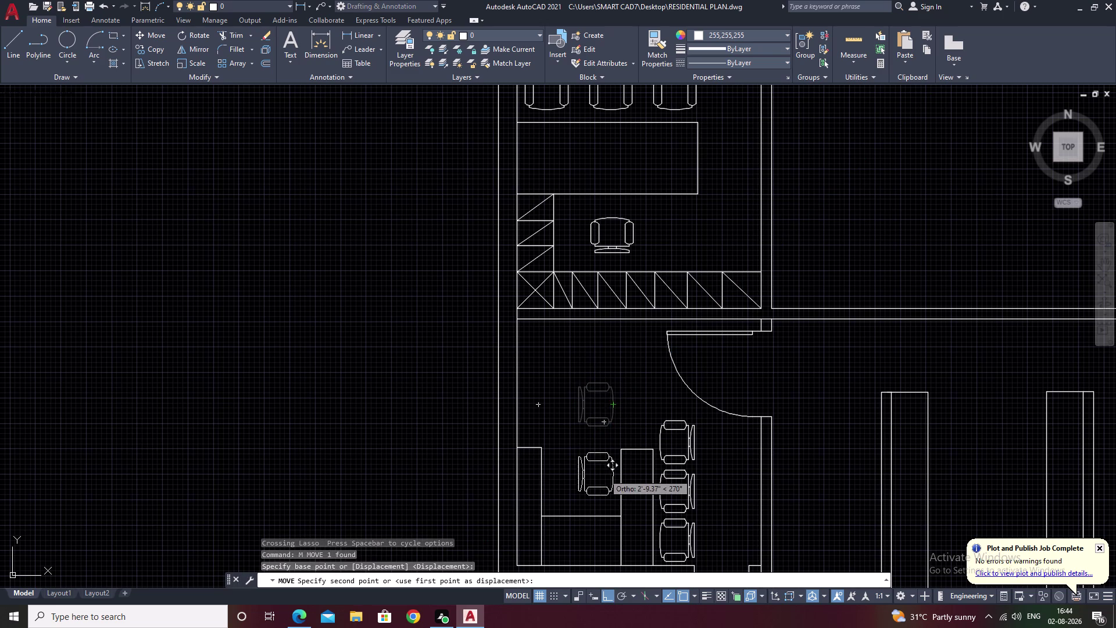
key(F8)
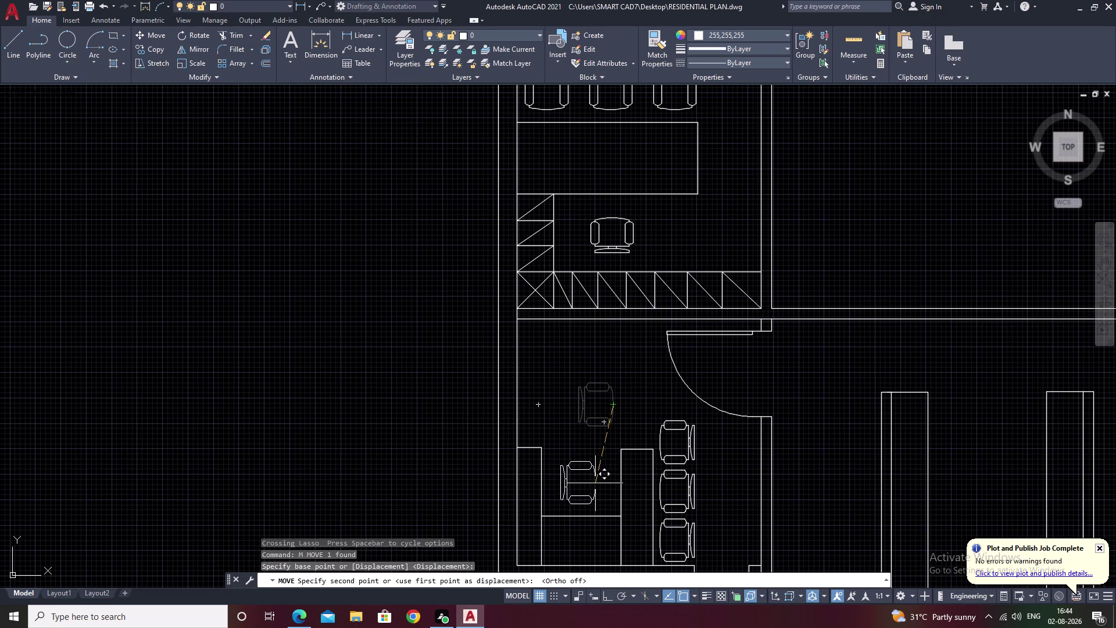
click(595, 483)
middle_drag(597, 413, 586, 385)
key(Escape)
scroll(down, 3)
middle_drag(629, 430, 603, 400)
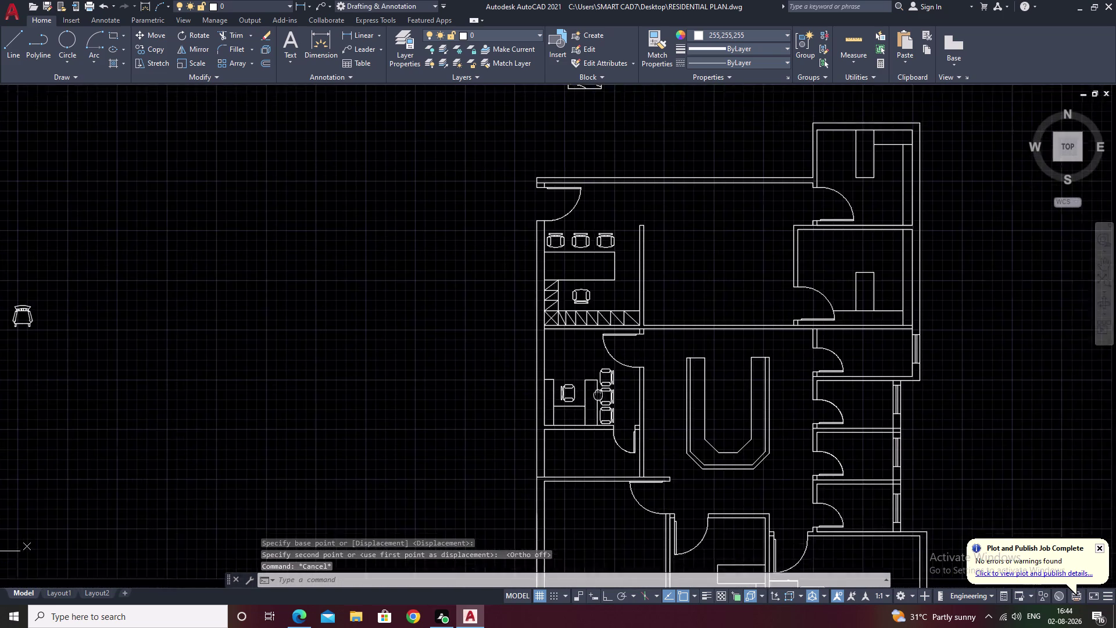
middle_drag(603, 400, 565, 347)
middle_drag(654, 385, 558, 322)
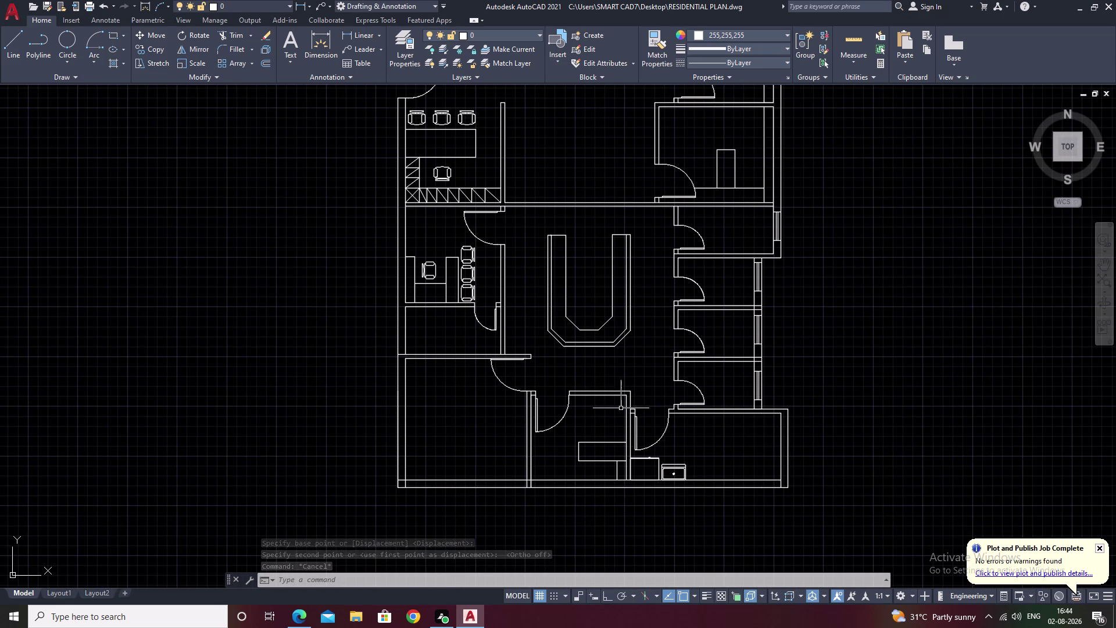
middle_drag(583, 396, 543, 352)
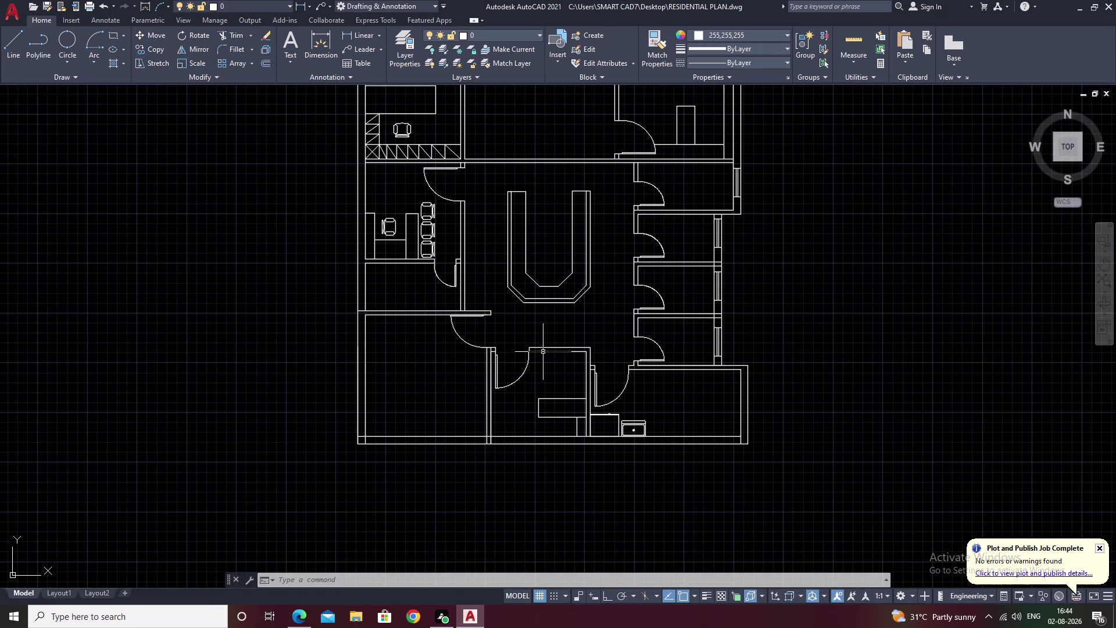
scroll(down, 3)
middle_drag(333, 268, 407, 297)
middle_drag(359, 201, 610, 259)
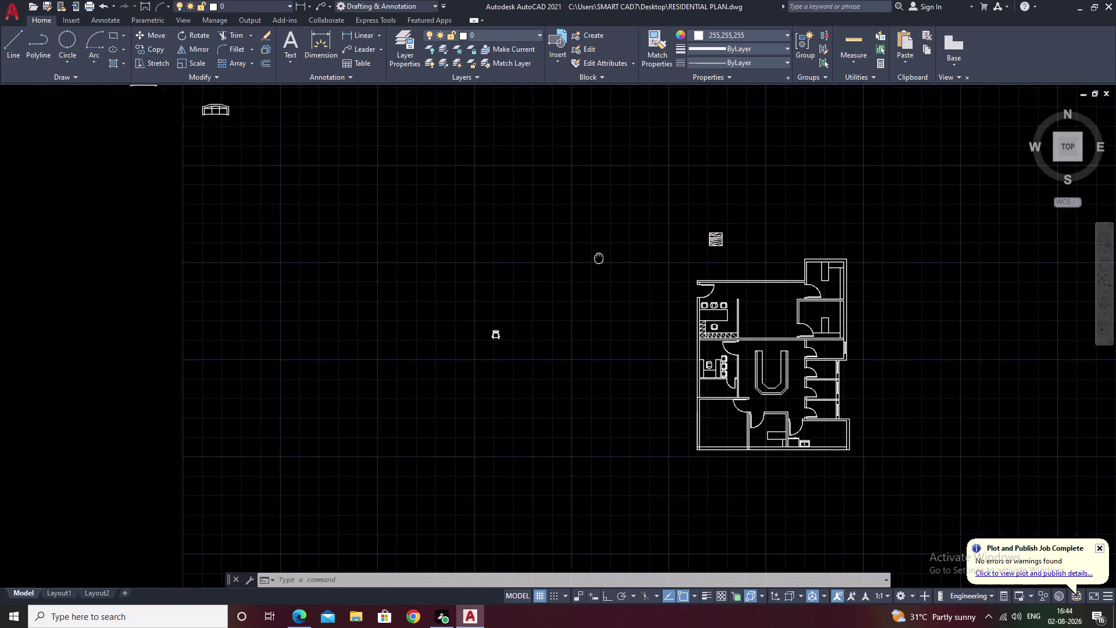
middle_drag(376, 214, 615, 289)
middle_drag(361, 204, 560, 231)
scroll(up, 3)
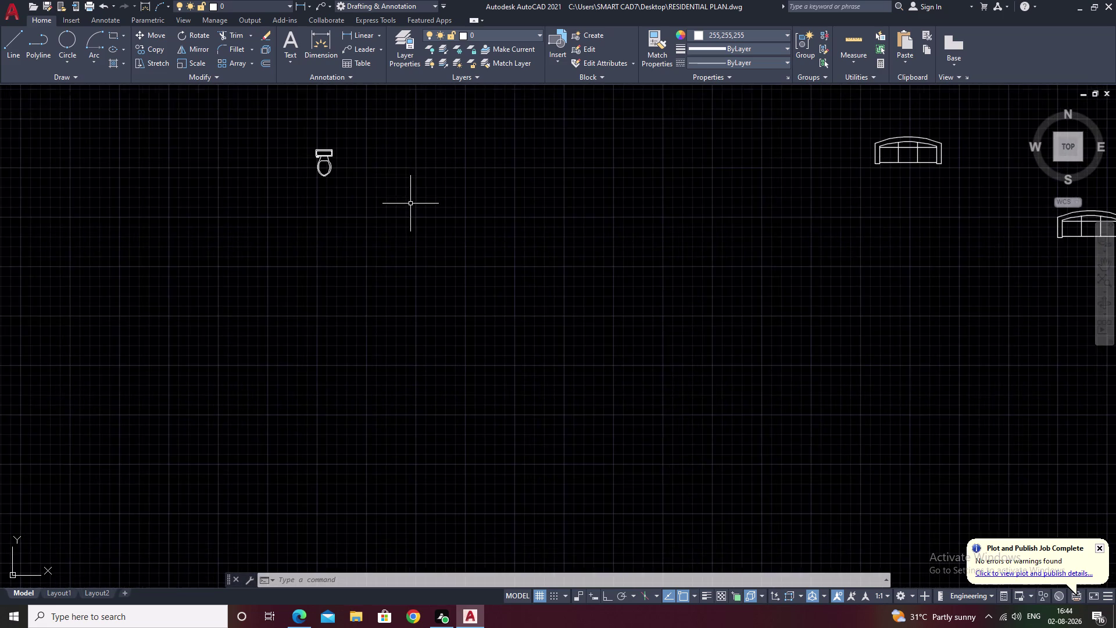
scroll(up, 3)
middle_drag(408, 203, 745, 321)
scroll(up, 3)
scroll(down, 3)
scroll(down, 3)
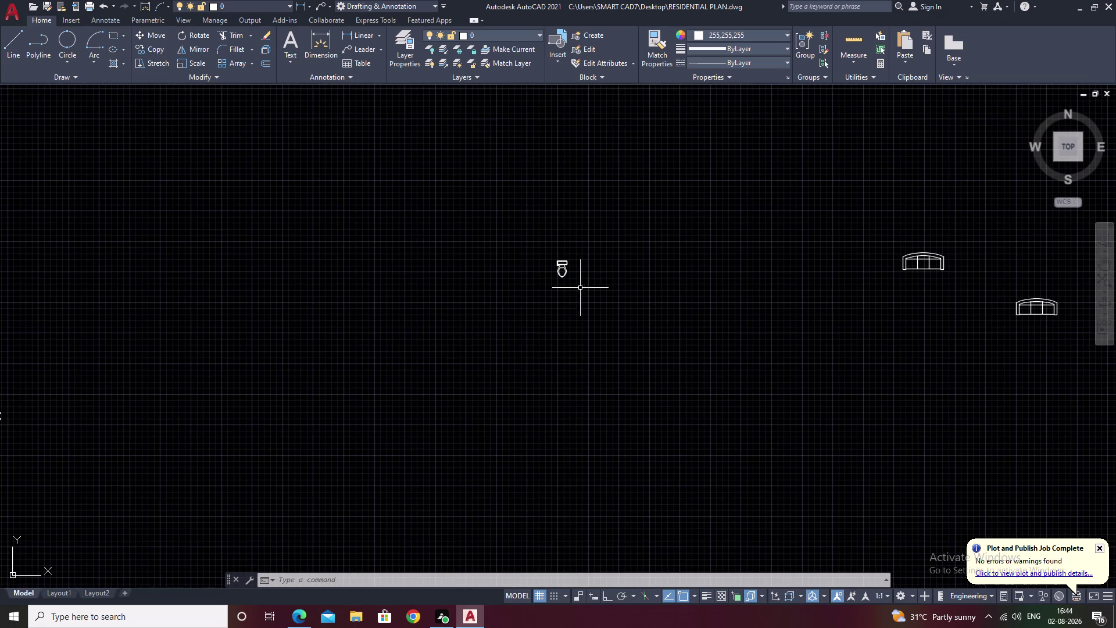
scroll(up, 3)
Rotate the loose toilet 90° with Ortho on so it lies sideways.
drag(595, 237, 624, 332)
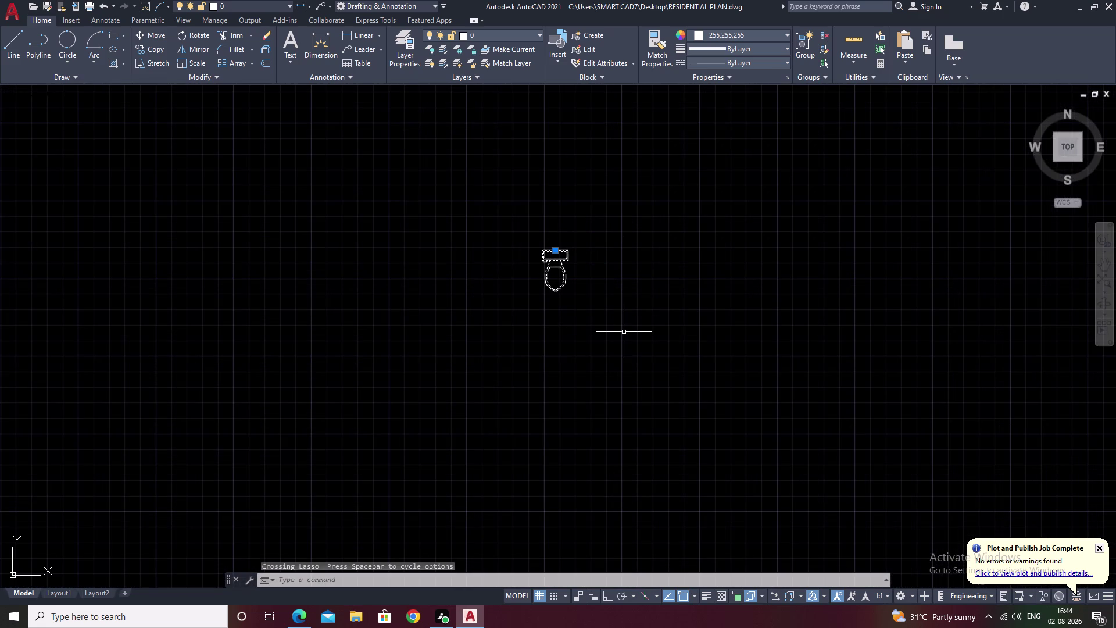
key(m)
key(BackSpace)
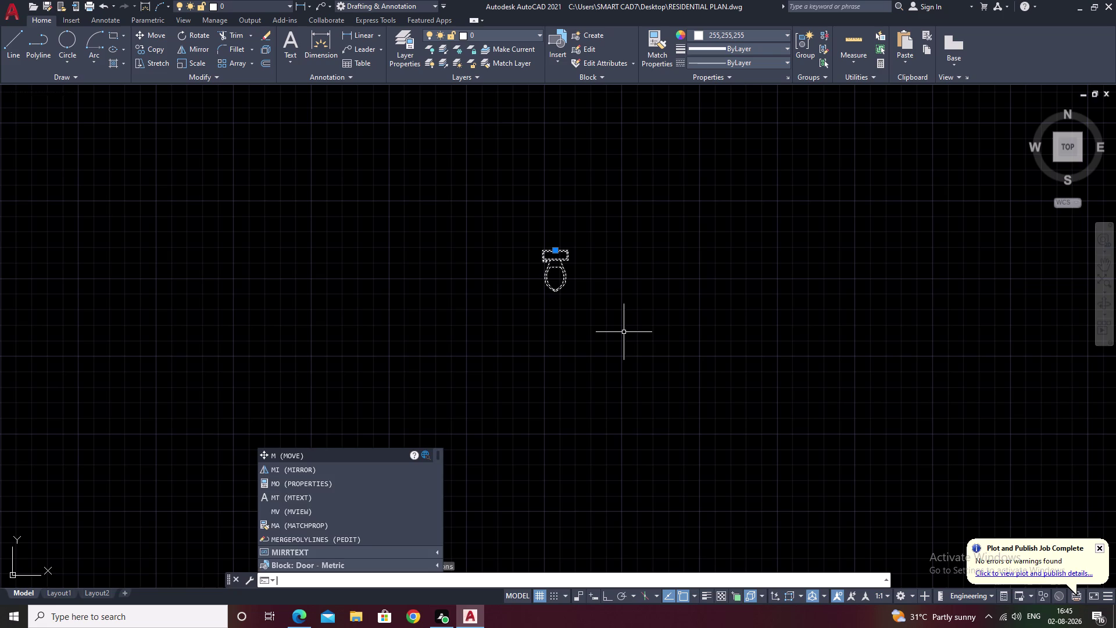
text(ro)
key(space)
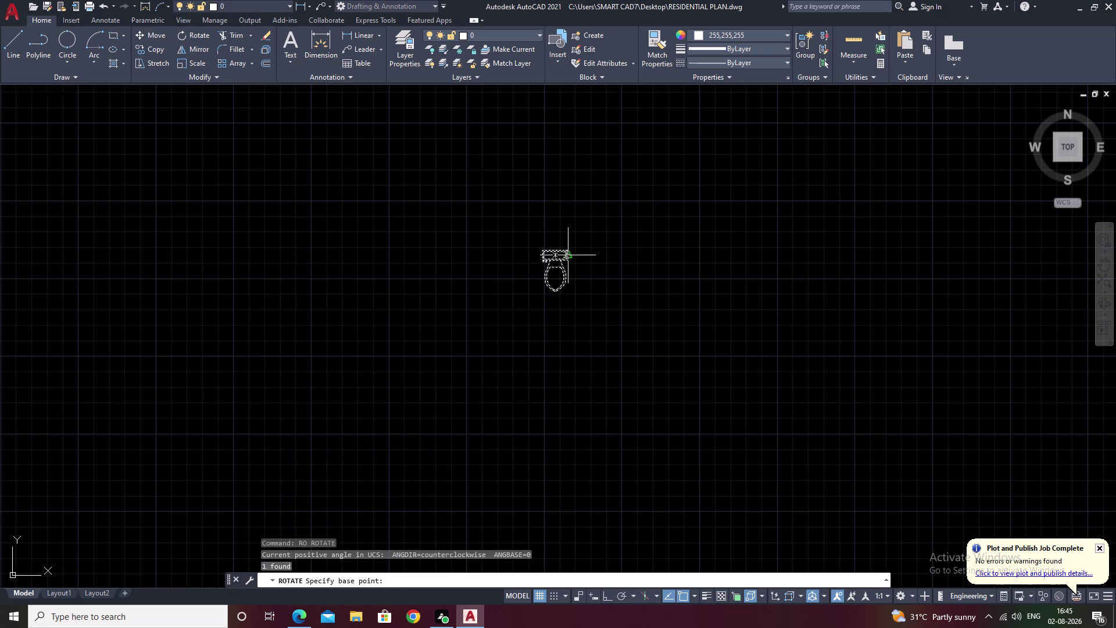
scroll(up, 3)
click(568, 252)
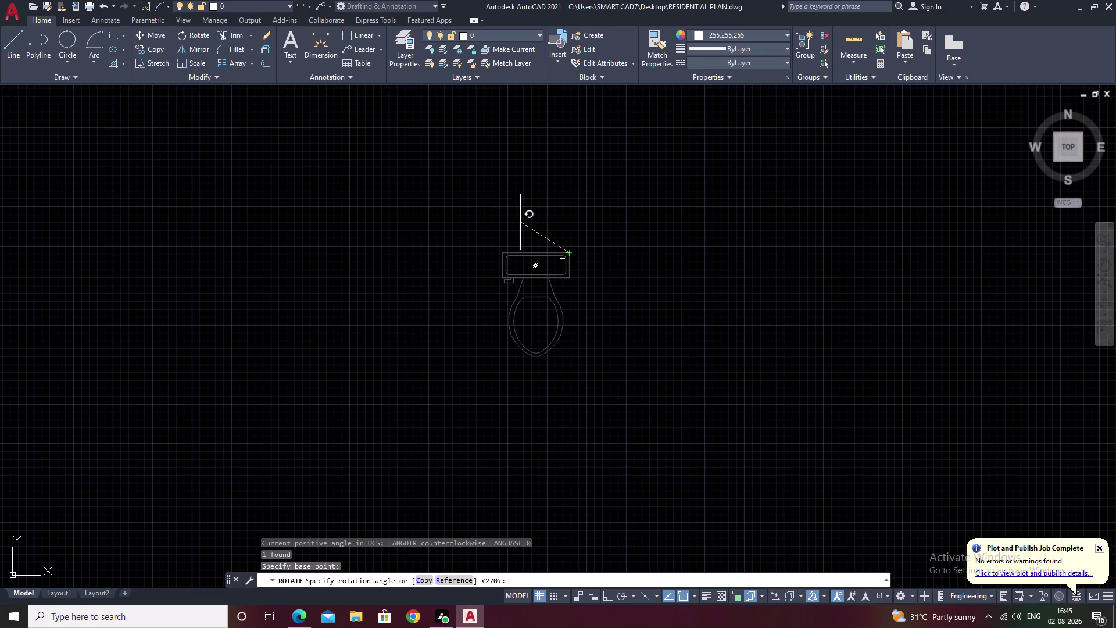
key(F8)
click(567, 221)
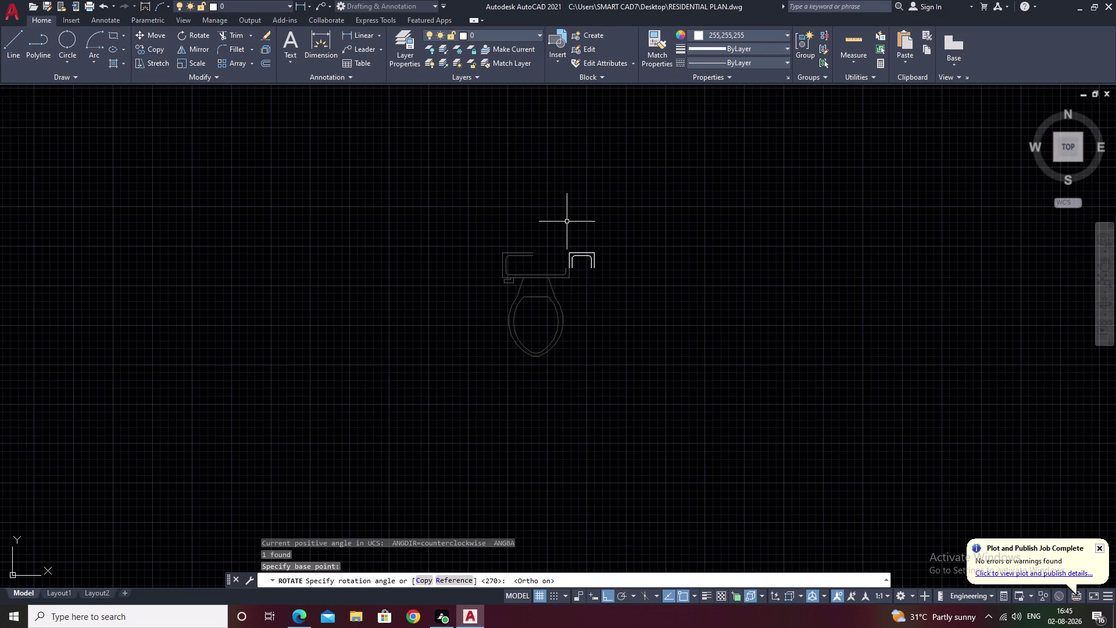
key(Escape)
key(Escape)
Reselect the rotated toilet, abandon a move, and start copying it.
drag(653, 229, 646, 368)
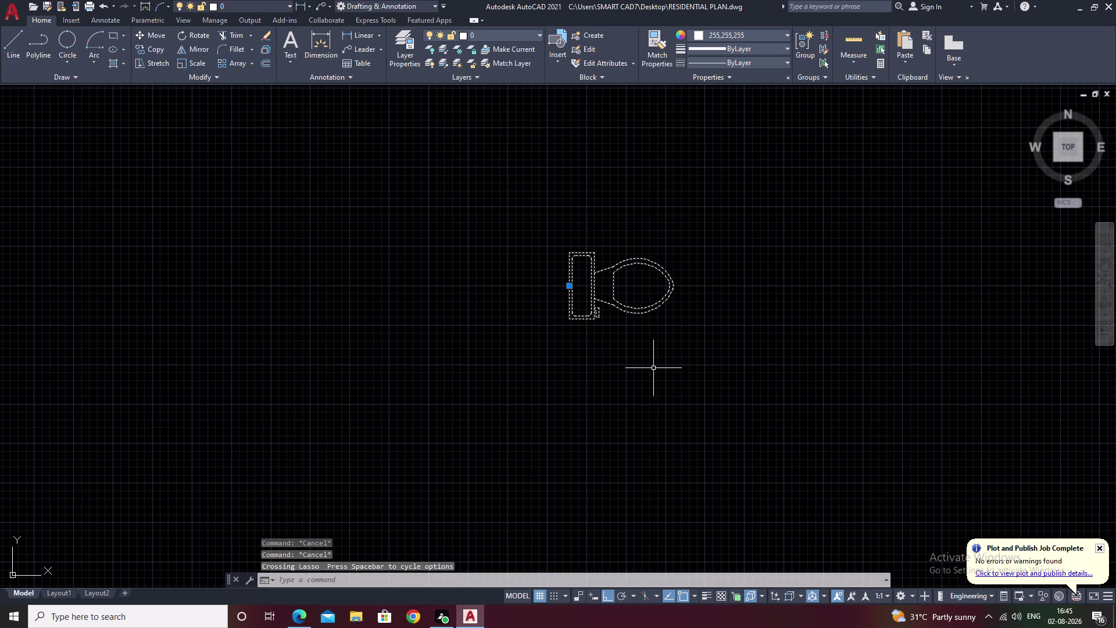
text(m)
key(space)
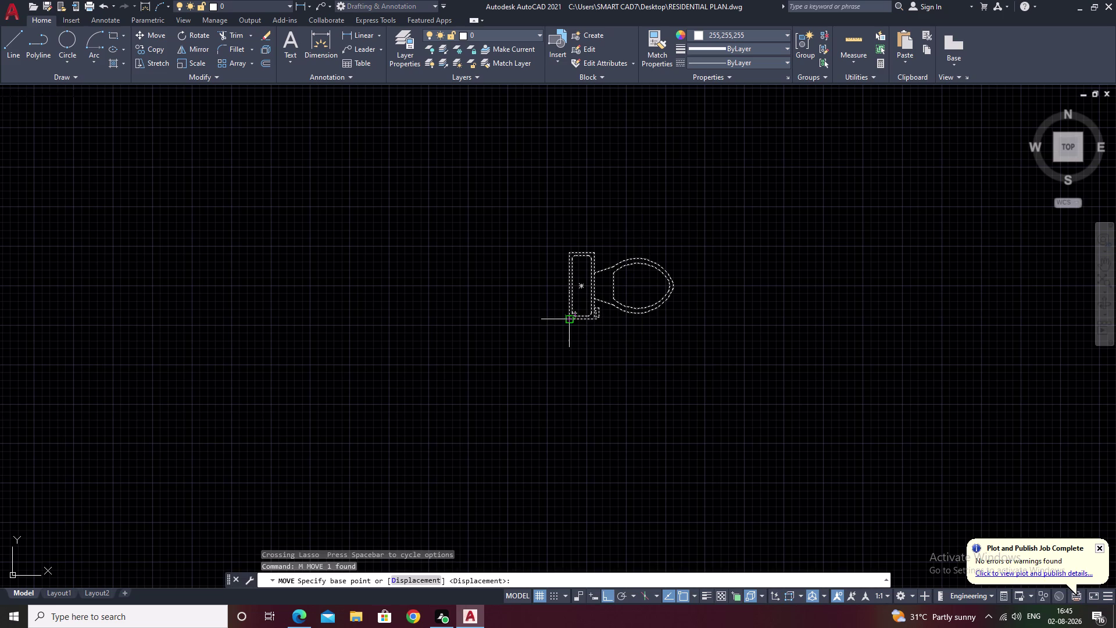
key(Escape)
drag(636, 229, 640, 376)
text(c)
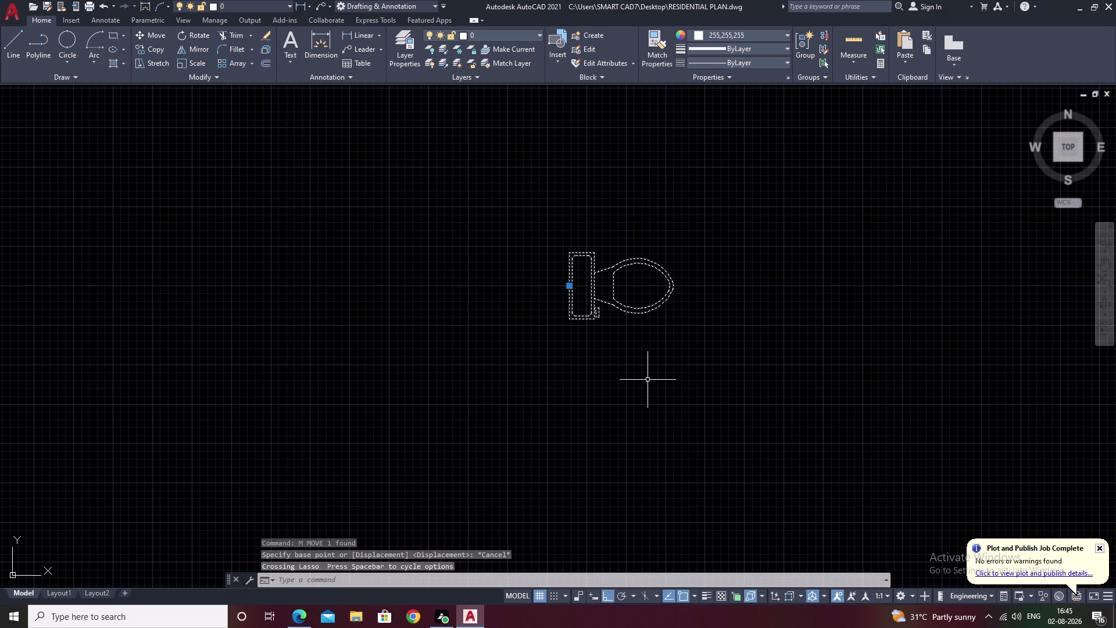
text(o)
key(space)
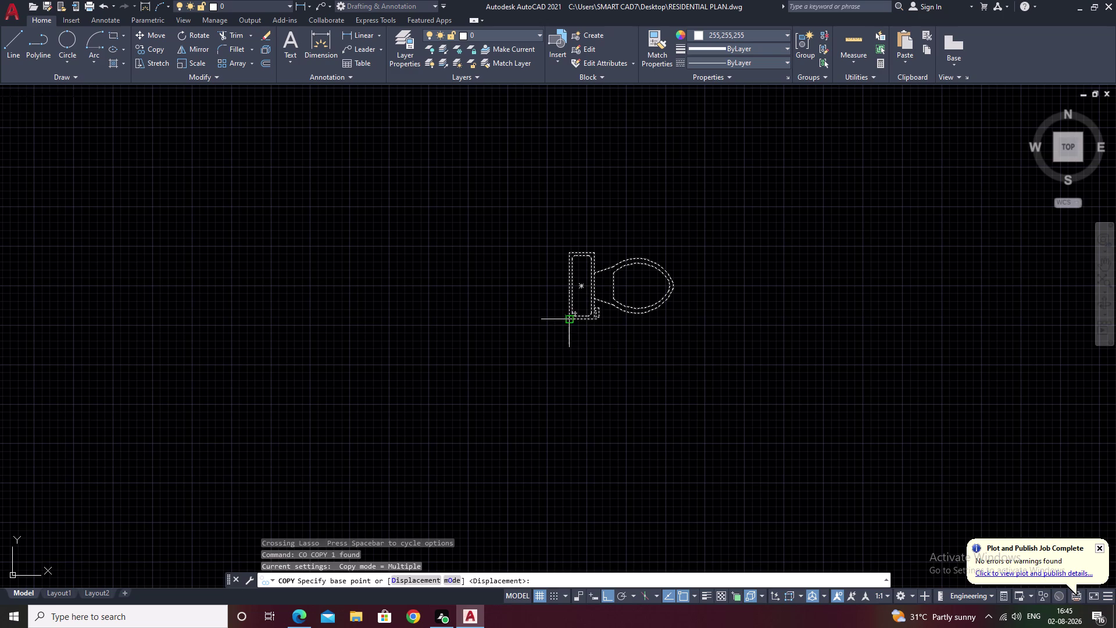
Copy the sideways toilet with Ortho off onto the small washroom's left wall.
click(572, 323)
scroll(down, 3)
middle_drag(780, 413, 566, 401)
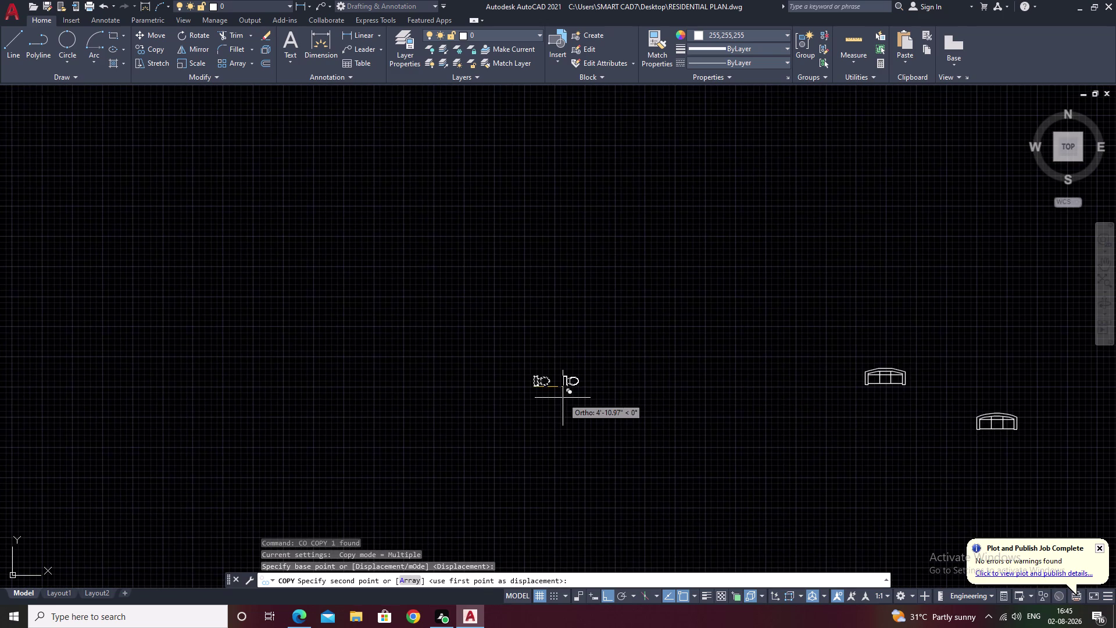
key(F8)
scroll(down, 3)
middle_drag(649, 457, 568, 331)
scroll(up, 3)
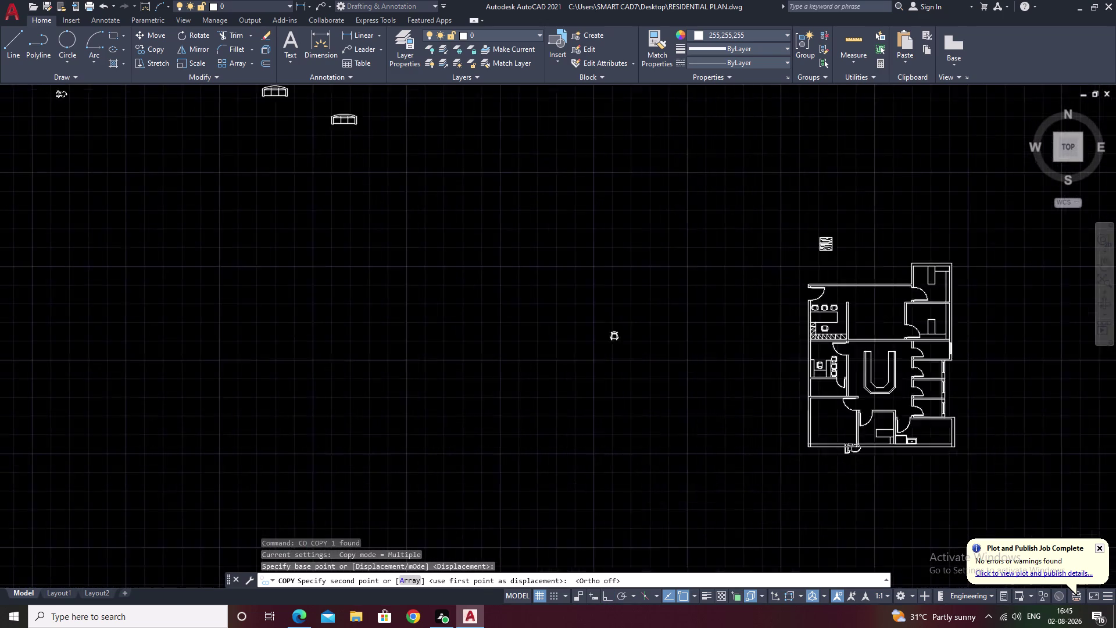
scroll(up, 3)
middle_drag(746, 313, 734, 416)
scroll(up, 3)
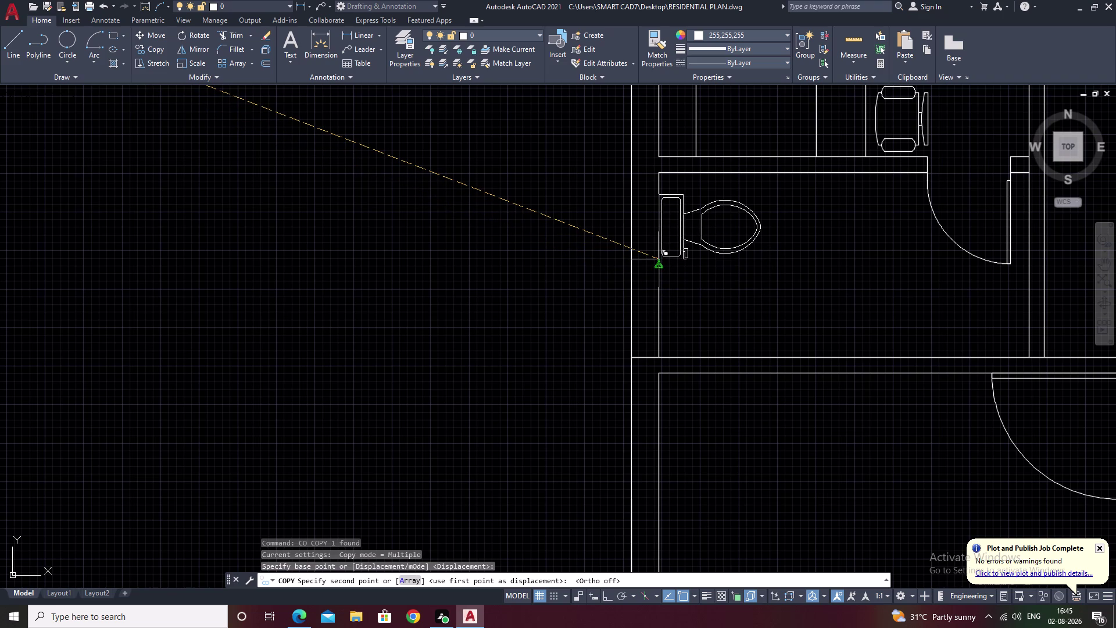
click(659, 259)
scroll(down, 3)
middle_drag(753, 283, 544, 289)
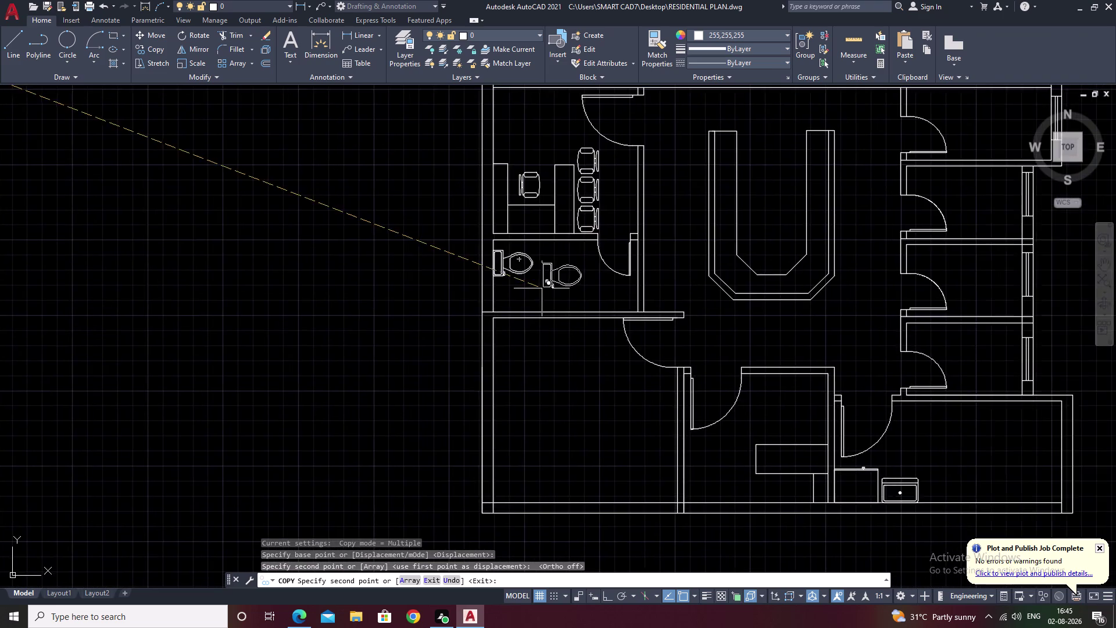
scroll(down, 3)
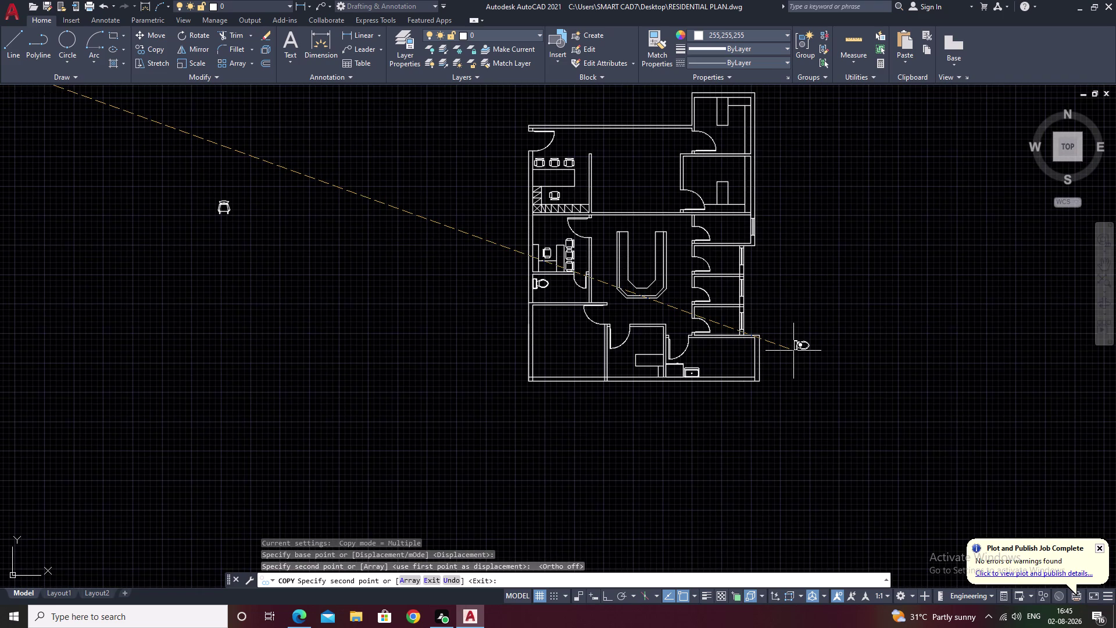
key(Escape)
Pan back to the original loose toilet beside the plan.
middle_drag(503, 294, 502, 295)
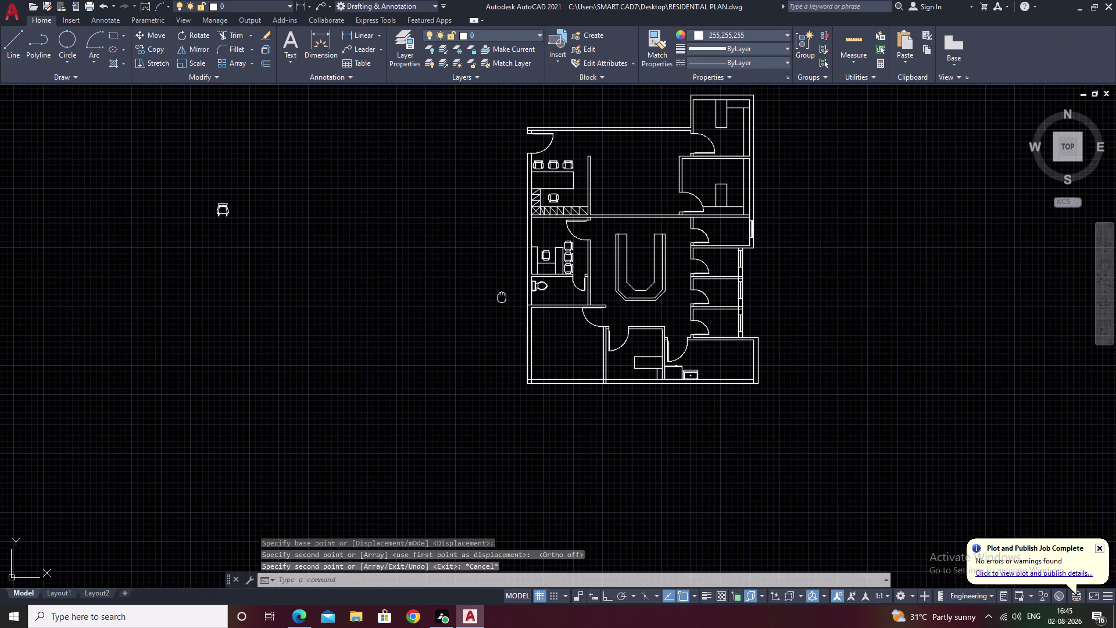
middle_drag(503, 295, 500, 300)
middle_drag(216, 191, 572, 265)
scroll(down, 3)
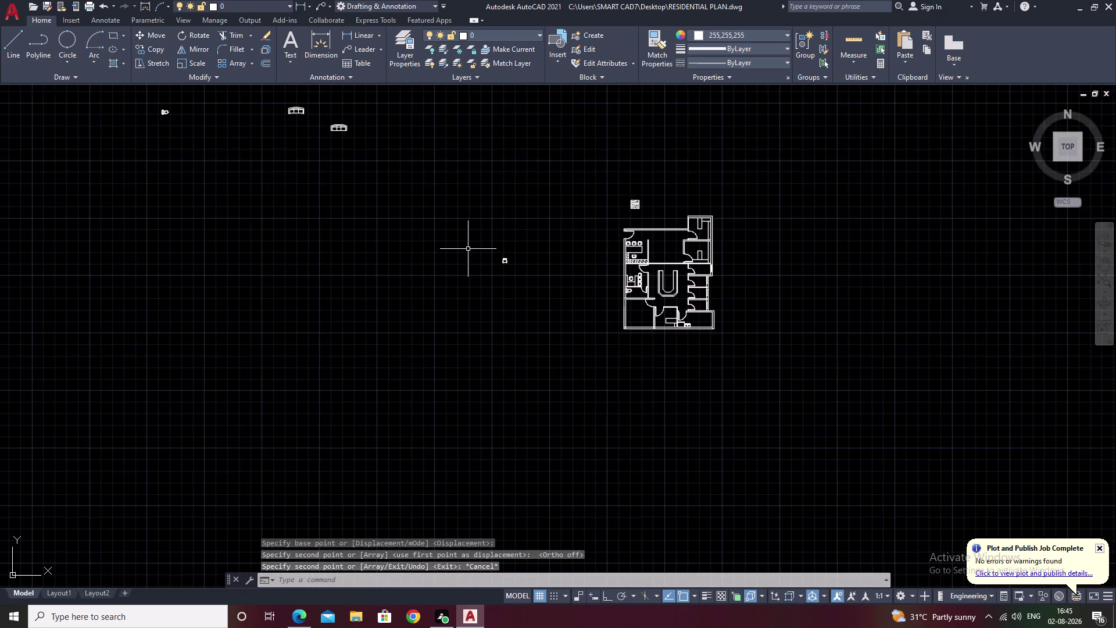
middle_drag(266, 125, 518, 274)
scroll(up, 3)
scroll(up, 3)
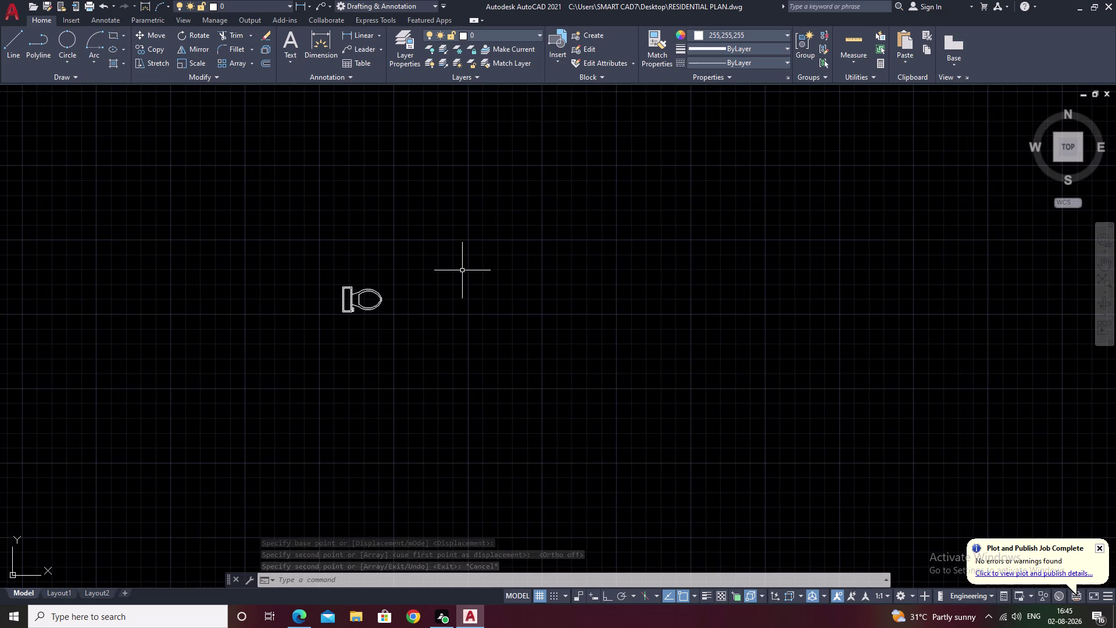
Select the whole loose toilet symbol, cancelling stray command input.
drag(455, 250, 437, 249)
drag(425, 249, 486, 459)
key(r)
drag(371, 259, 468, 383)
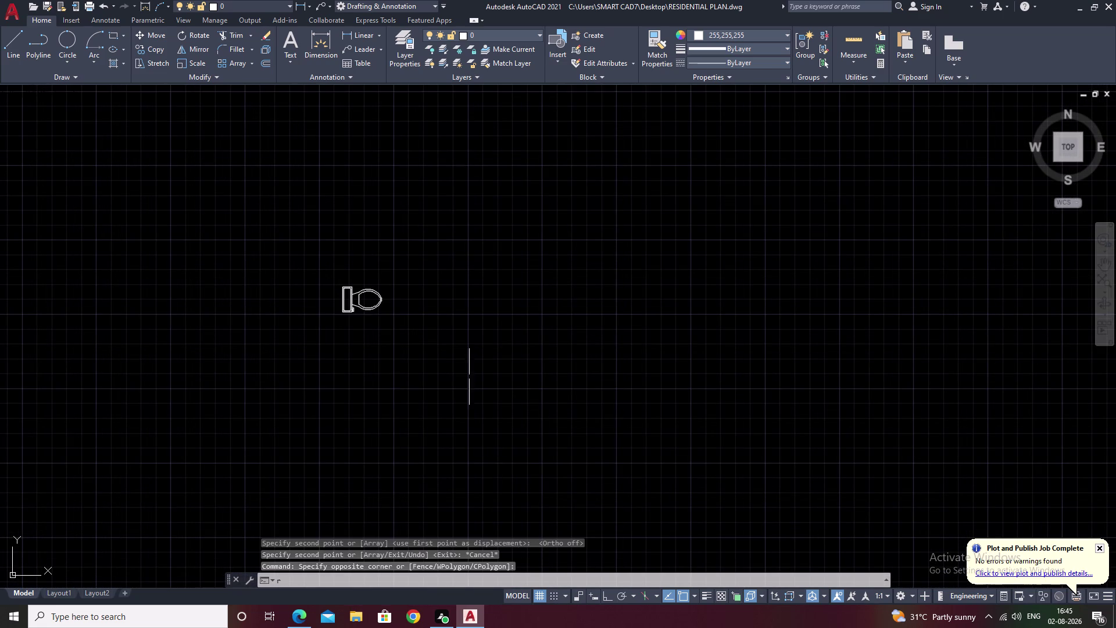
drag(386, 283, 368, 348)
key(Escape)
drag(411, 263, 314, 327)
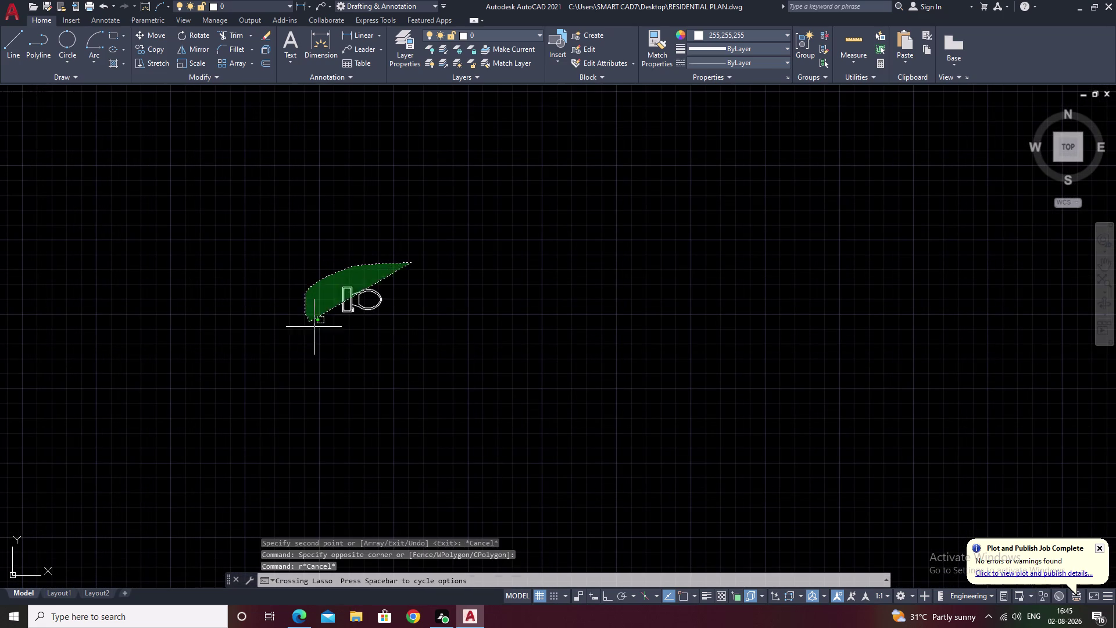
drag(314, 327, 470, 400)
Rotate the toilet 180° about its tank corner with Ortho on, then reselect it.
text(ro)
key(space)
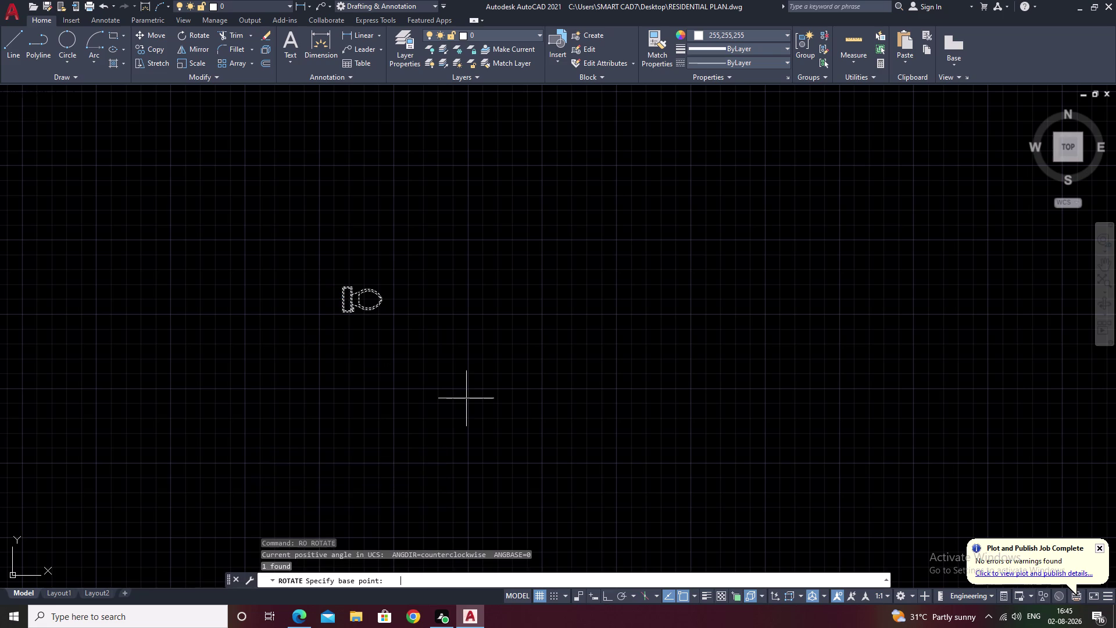
scroll(up, 3)
click(350, 292)
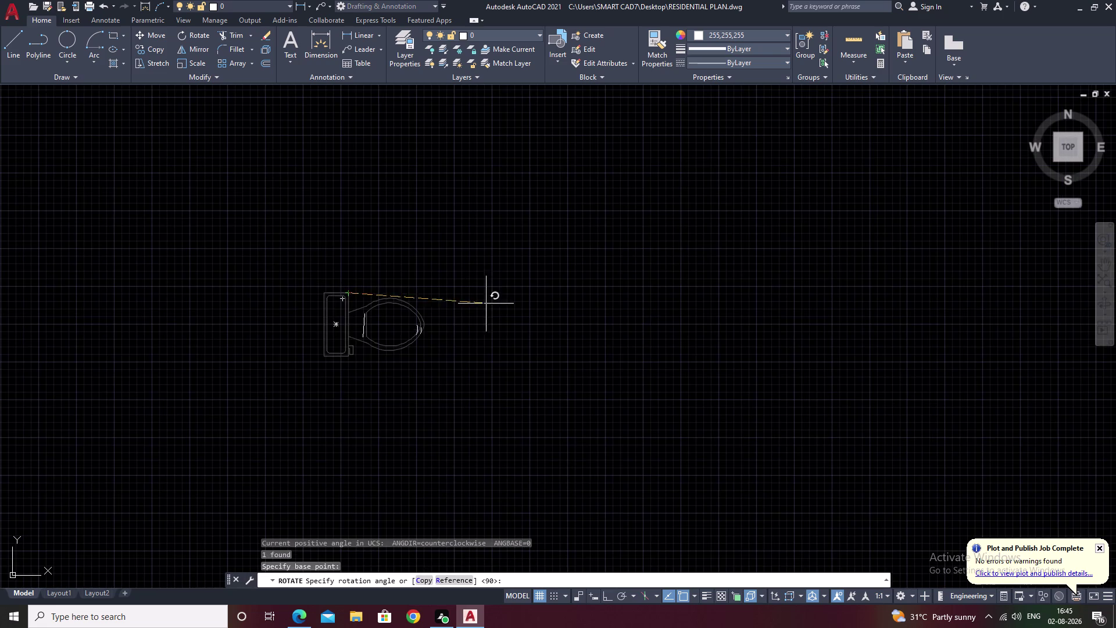
key(F8)
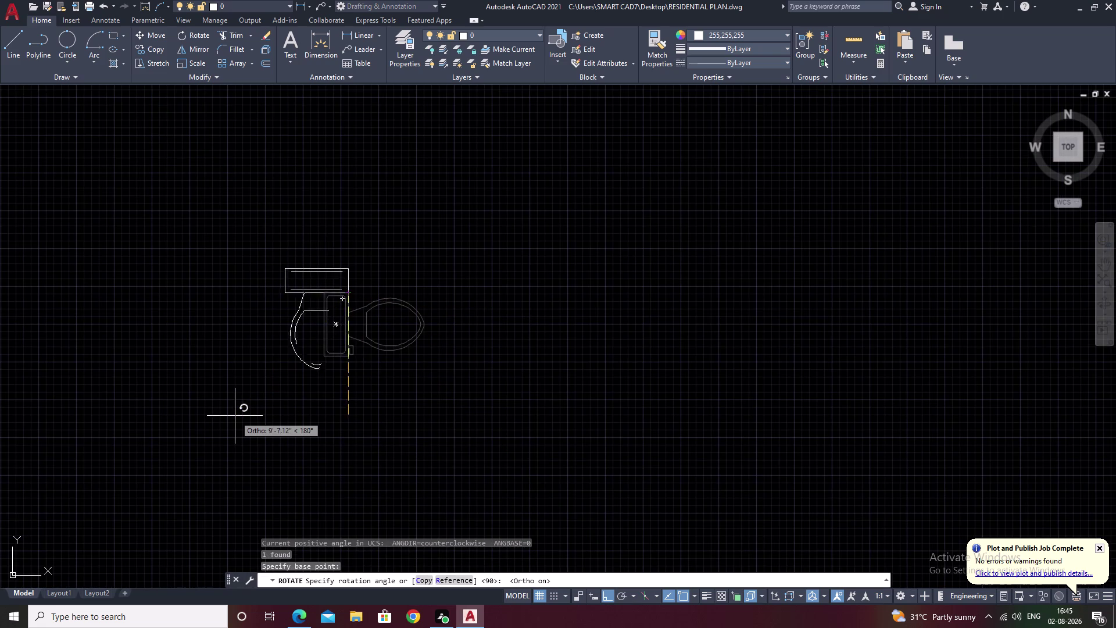
click(234, 401)
key(Escape)
click(418, 164)
drag(287, 256, 295, 327)
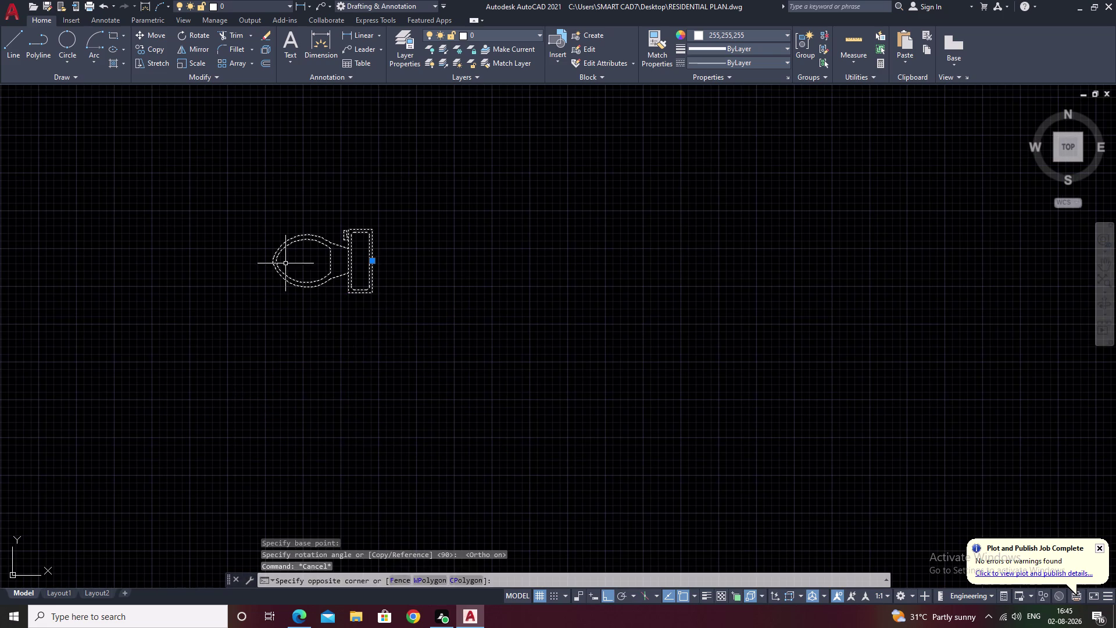
drag(294, 328, 423, 393)
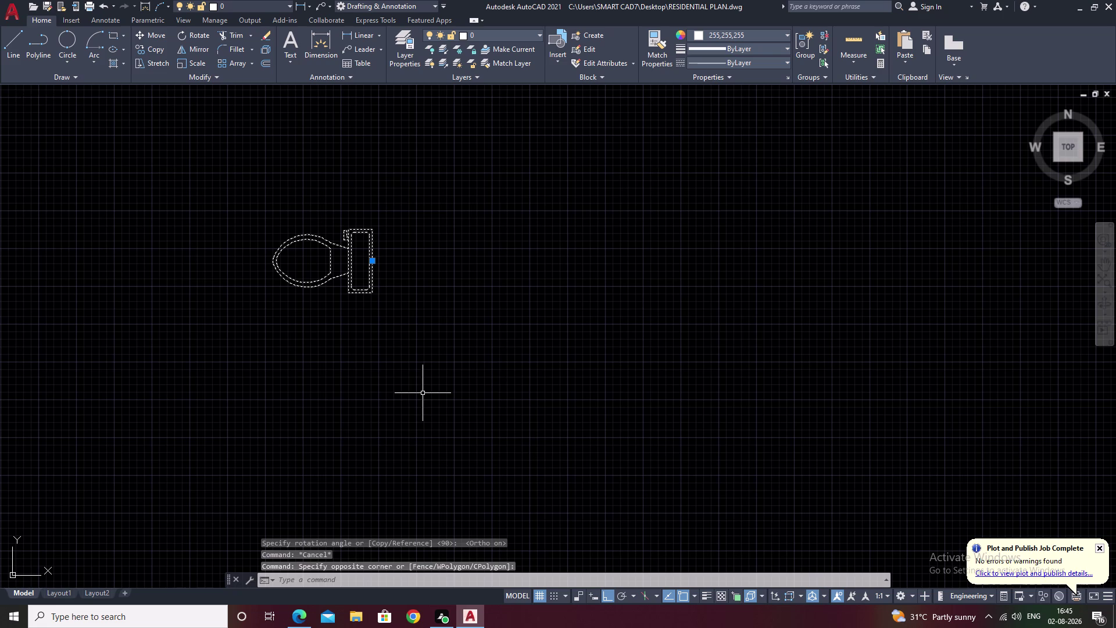
Copy the left-facing toilet with Ortho off into the first washroom cubicle.
text(co)
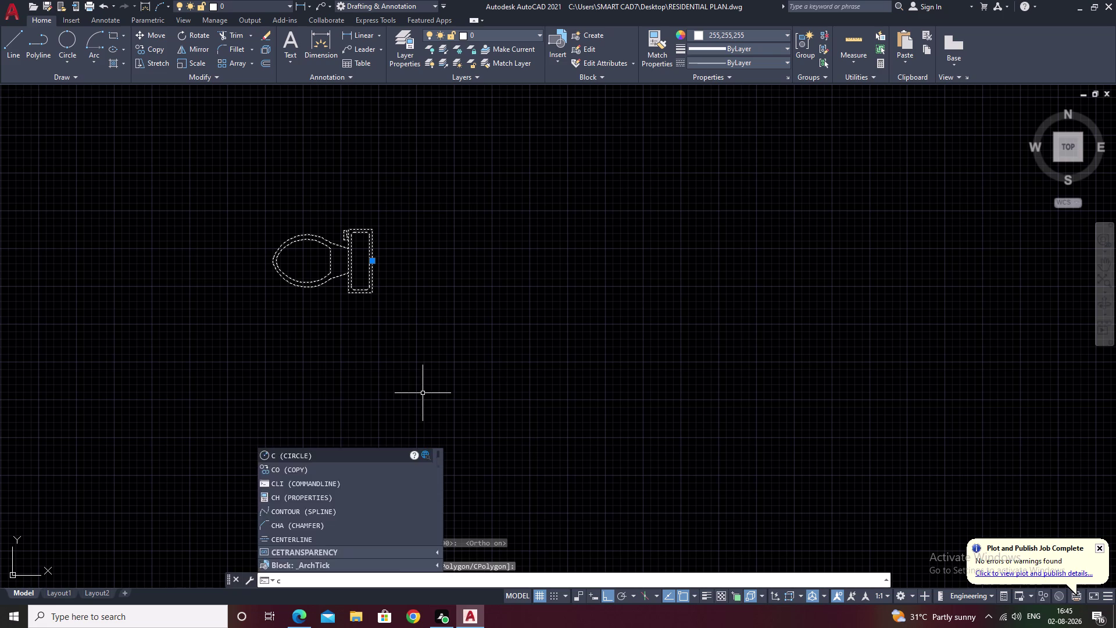
key(space)
click(374, 296)
scroll(down, 3)
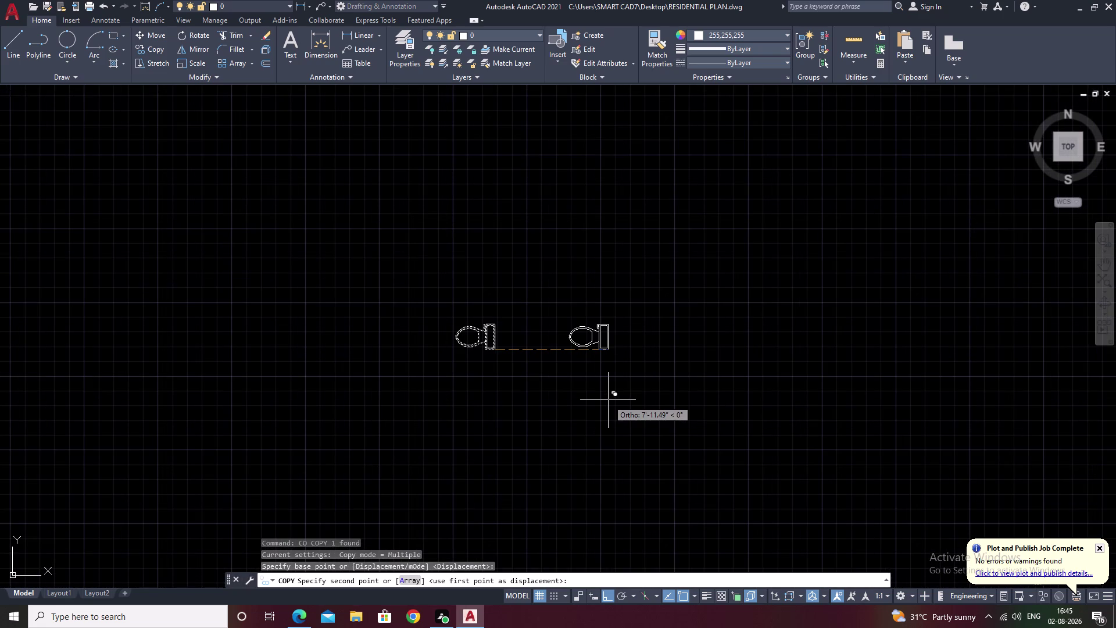
key(F8)
scroll(down, 3)
middle_drag(658, 416, 352, 372)
scroll(down, 3)
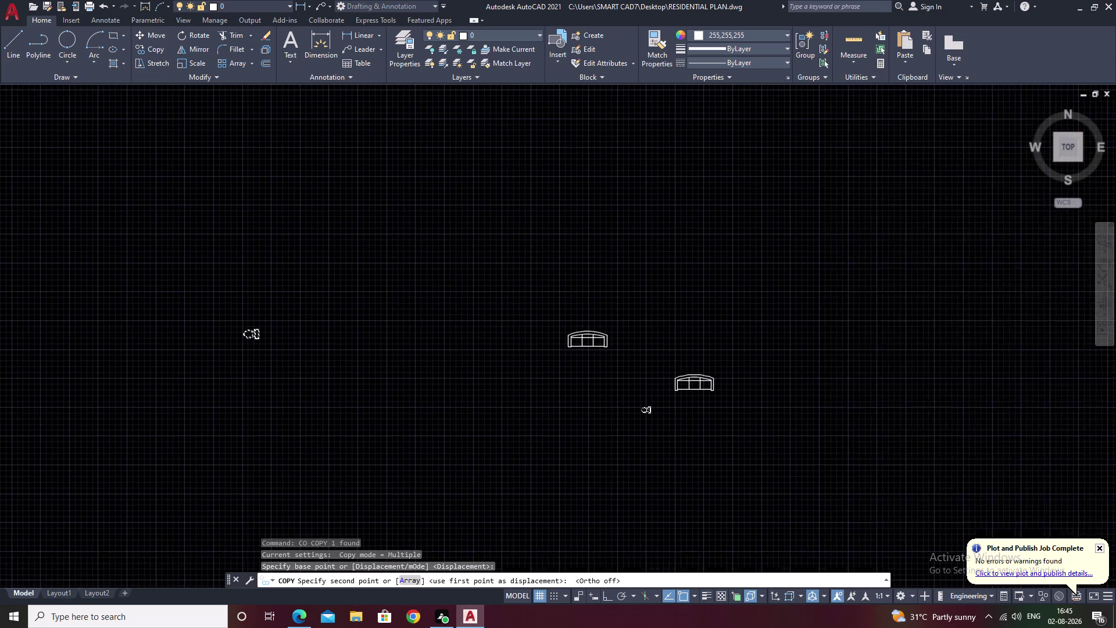
middle_drag(724, 434, 420, 314)
middle_drag(817, 428, 604, 371)
scroll(up, 3)
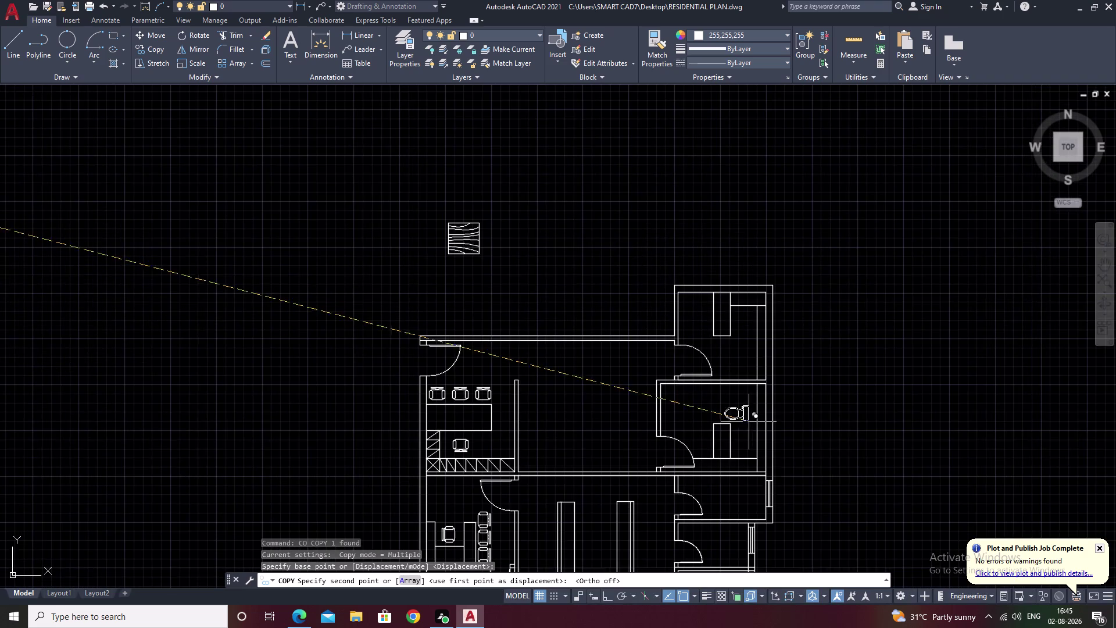
scroll(up, 3)
scroll(up, 3)
middle_drag(755, 517, 712, 304)
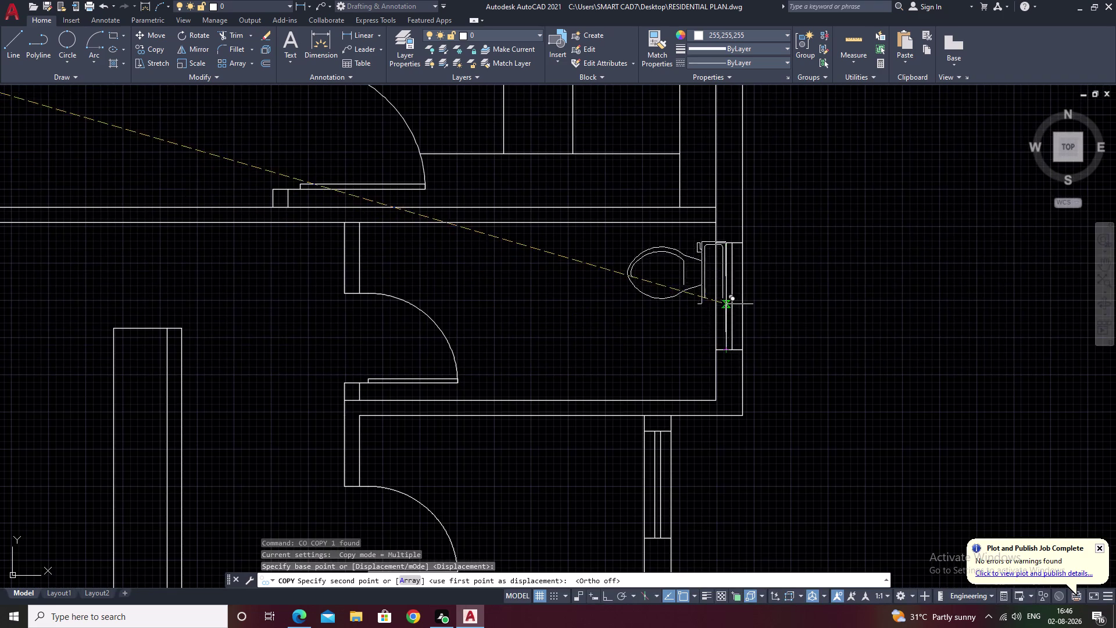
scroll(up, 3)
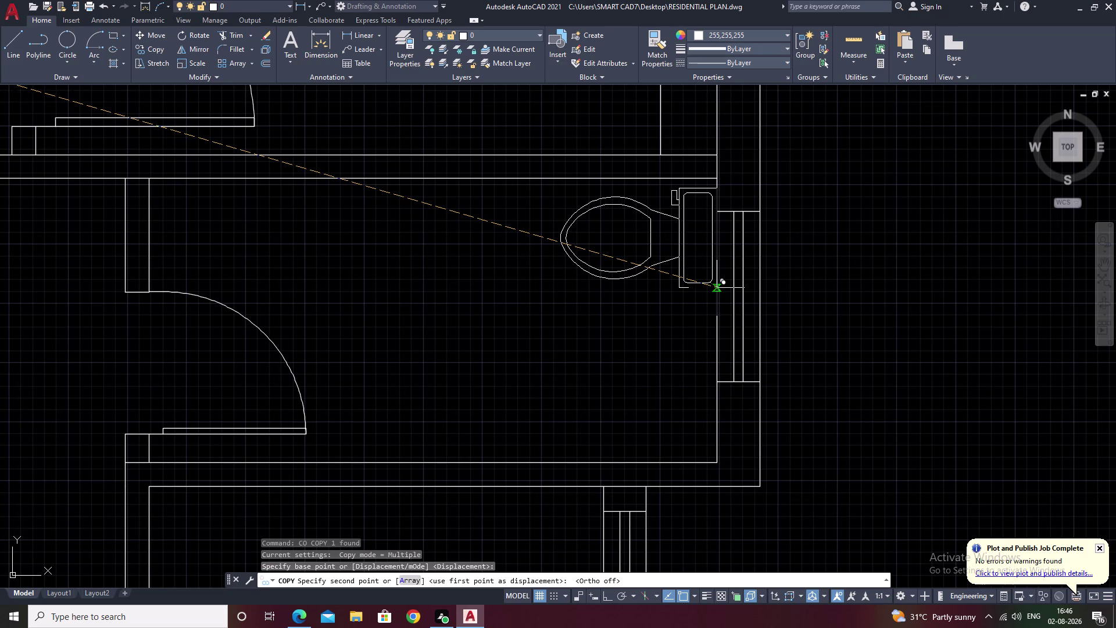
click(717, 288)
Place toilet copies in three more cubicles, then end copying.
middle_drag(600, 482, 688, 170)
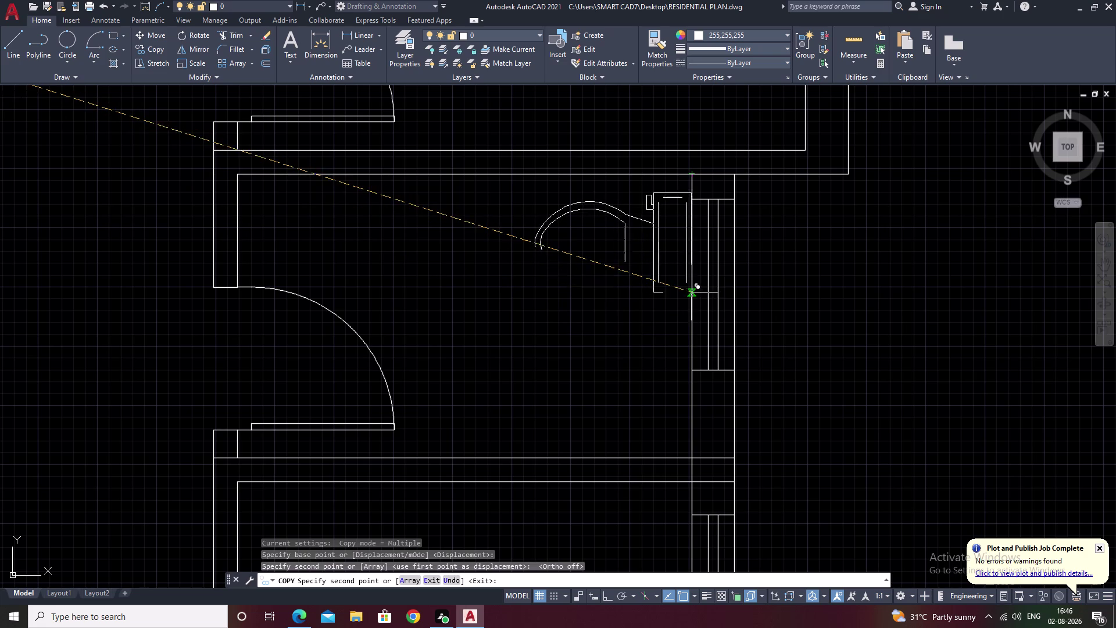
click(692, 288)
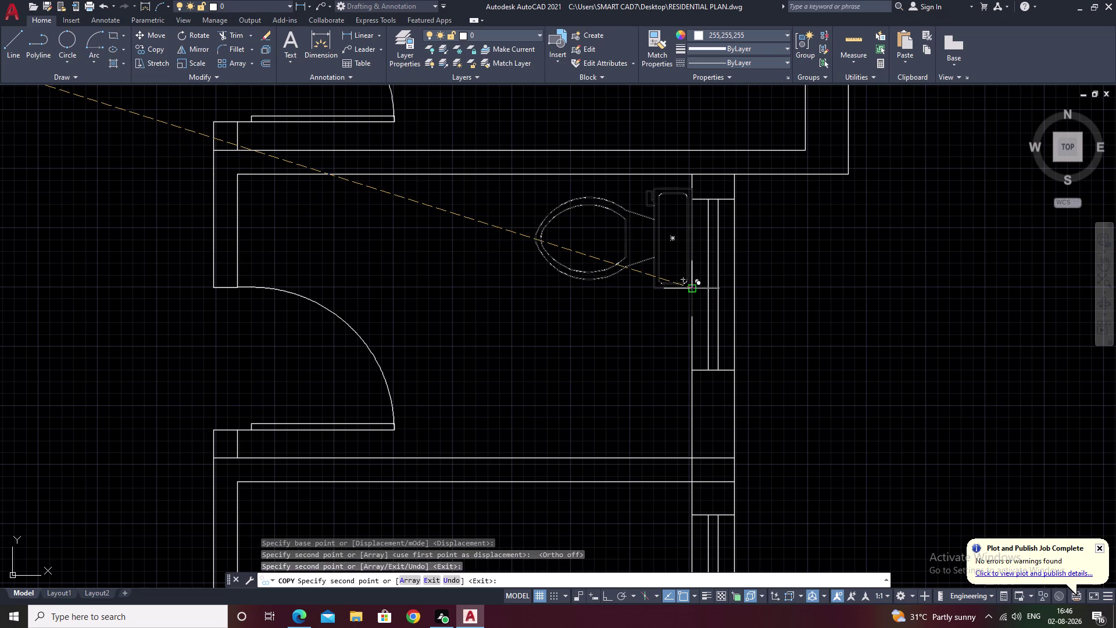
middle_drag(622, 385, 653, 178)
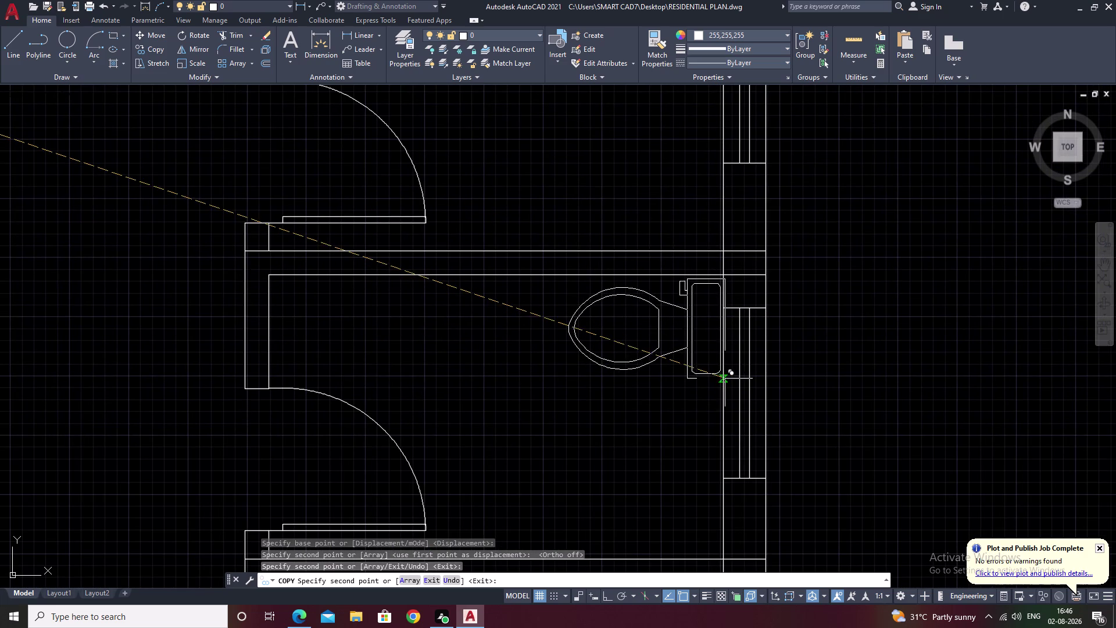
click(723, 379)
middle_drag(605, 424, 608, 349)
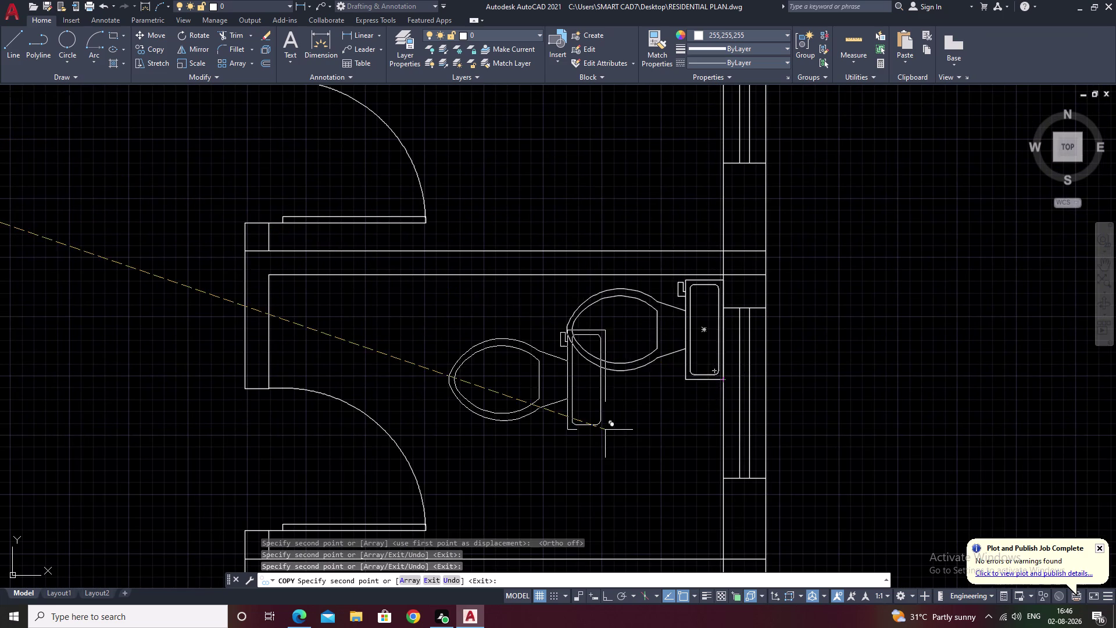
middle_drag(608, 349, 632, 13)
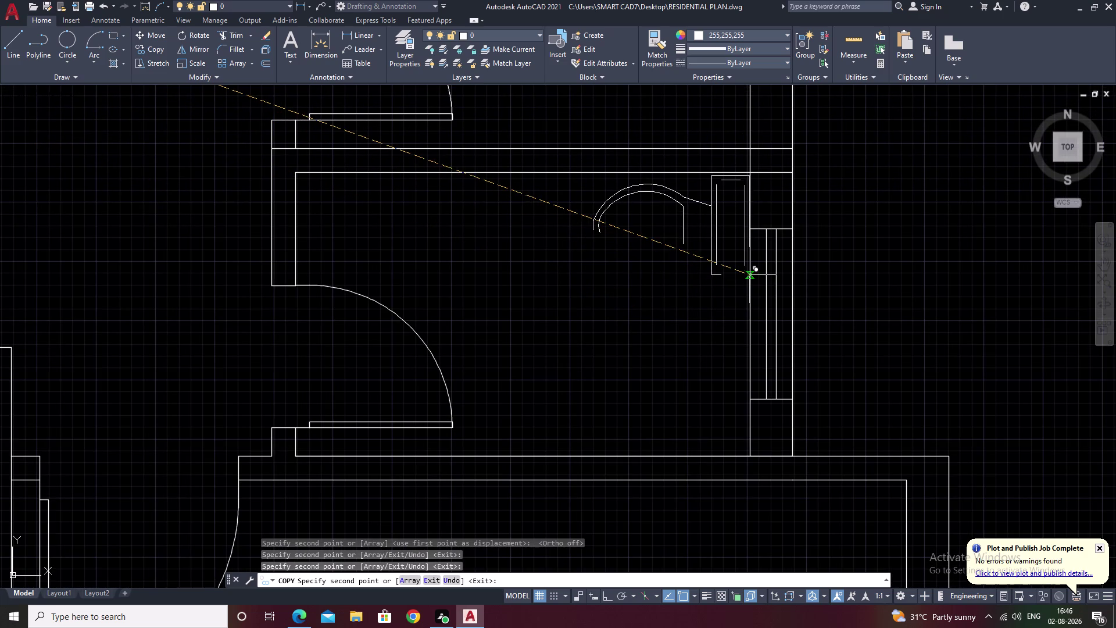
click(750, 284)
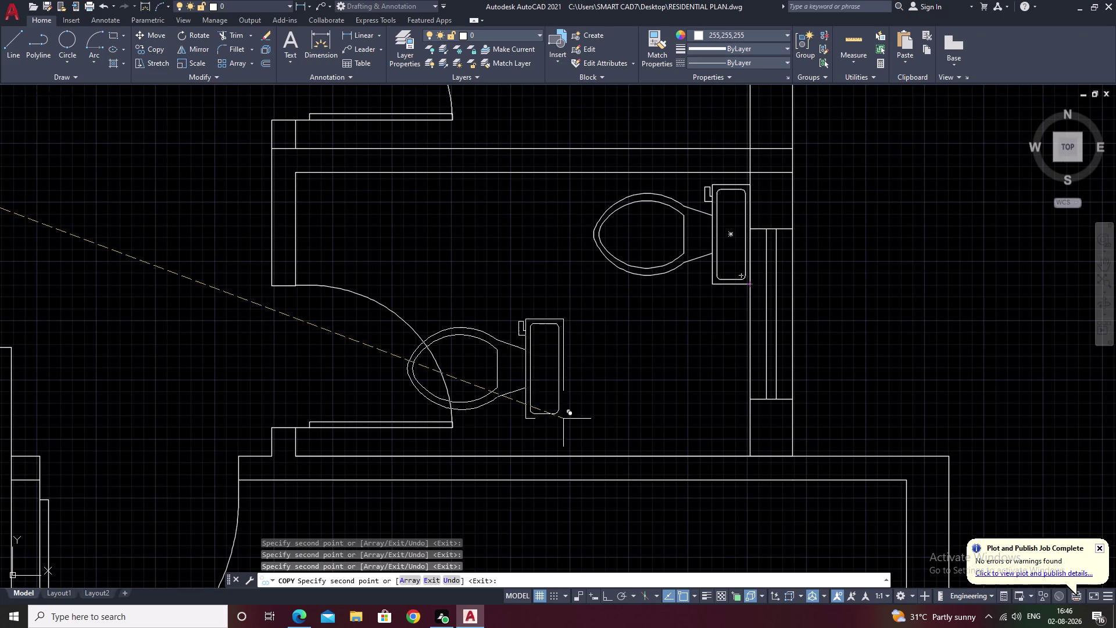
scroll(down, 3)
scroll(down, 3)
middle_drag(911, 331, 735, 402)
key(Escape)
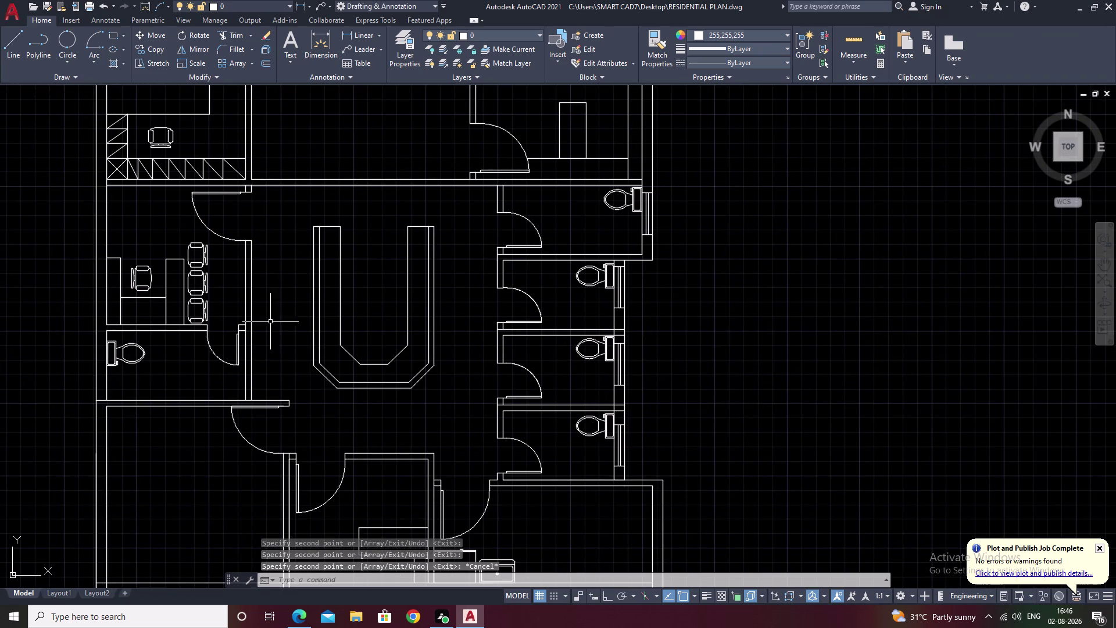
middle_drag(271, 321, 937, 330)
middle_drag(546, 329, 811, 332)
scroll(down, 3)
middle_drag(610, 279, 577, 375)
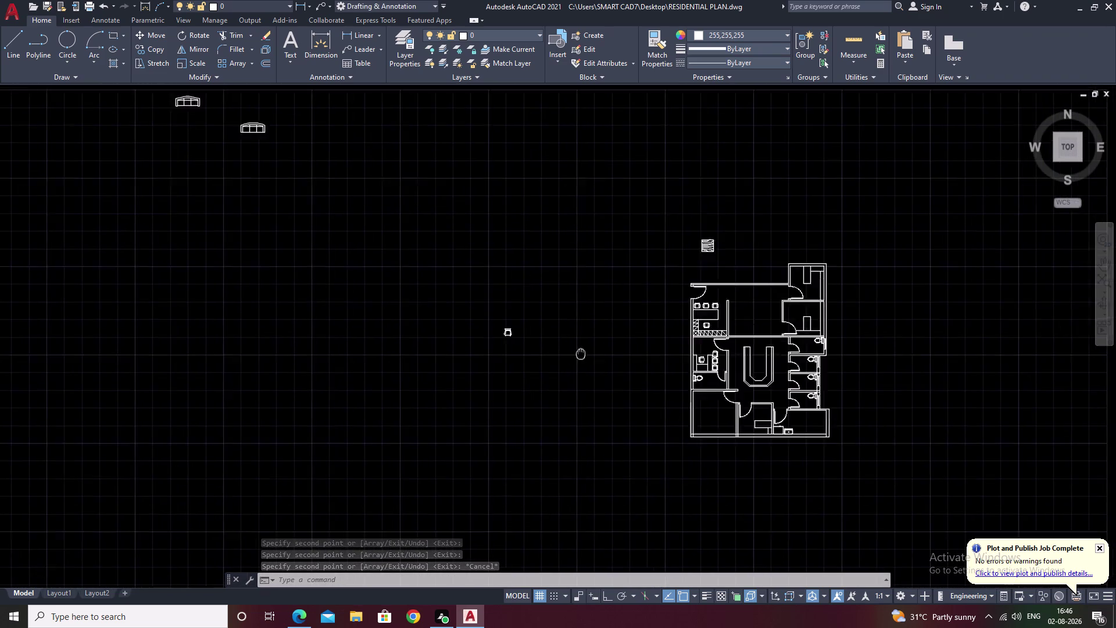
middle_drag(578, 374, 577, 379)
middle_drag(384, 273, 913, 308)
middle_drag(357, 291, 627, 297)
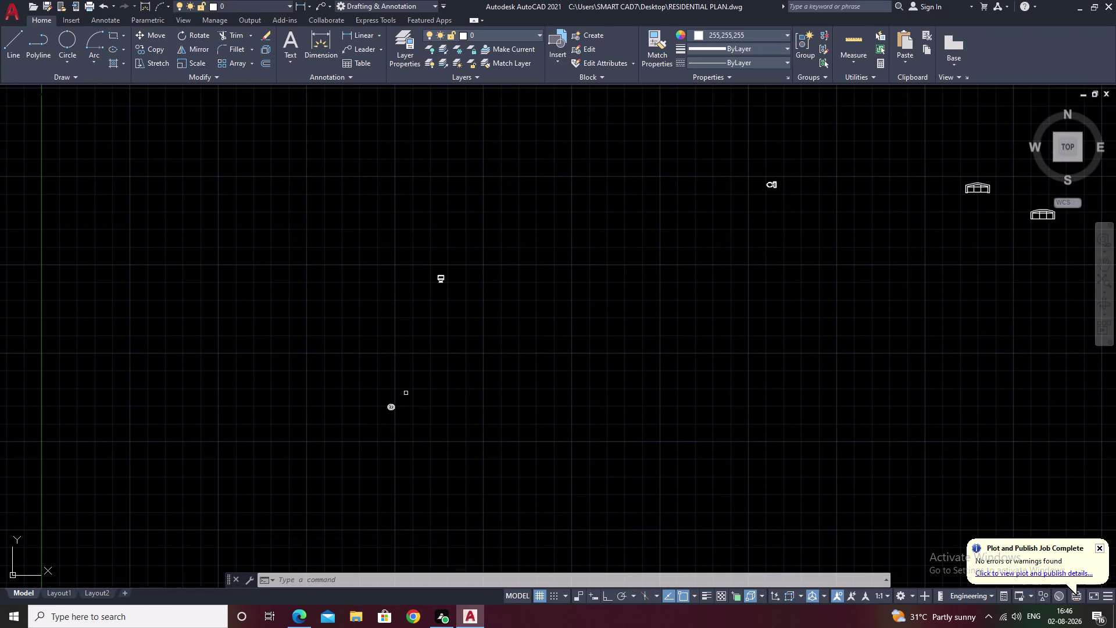
scroll(up, 3)
scroll(up, 3)
middle_drag(320, 405, 732, 381)
scroll(down, 3)
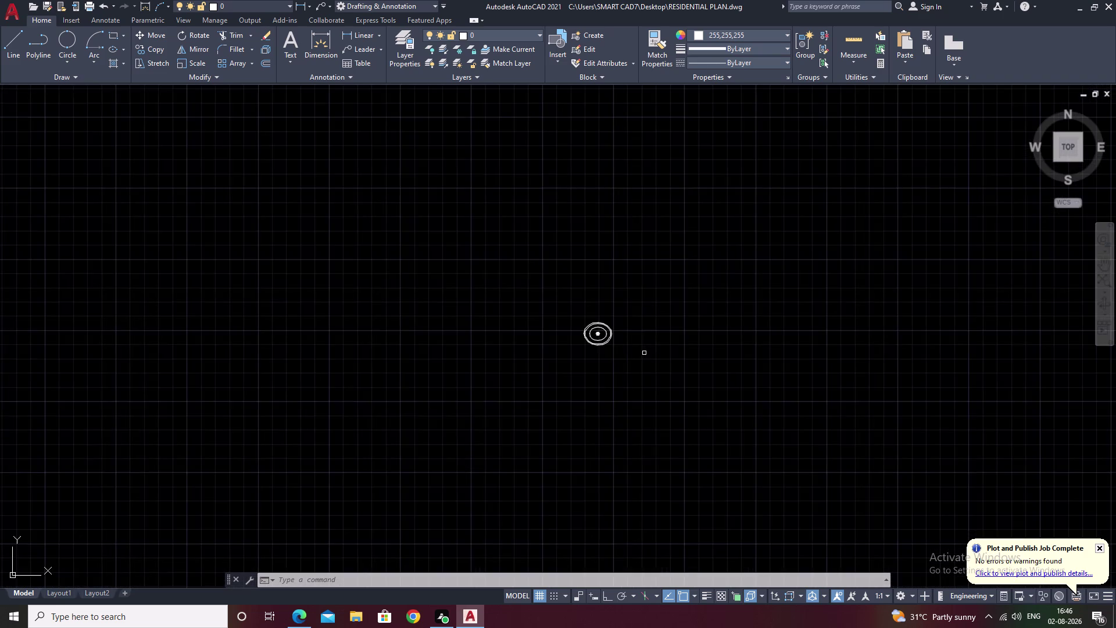
scroll(up, 3)
drag(561, 257, 588, 396)
right_drag(621, 396, 633, 396)
drag(588, 396, 642, 393)
drag(651, 391, 660, 389)
click(619, 300)
key(Escape)
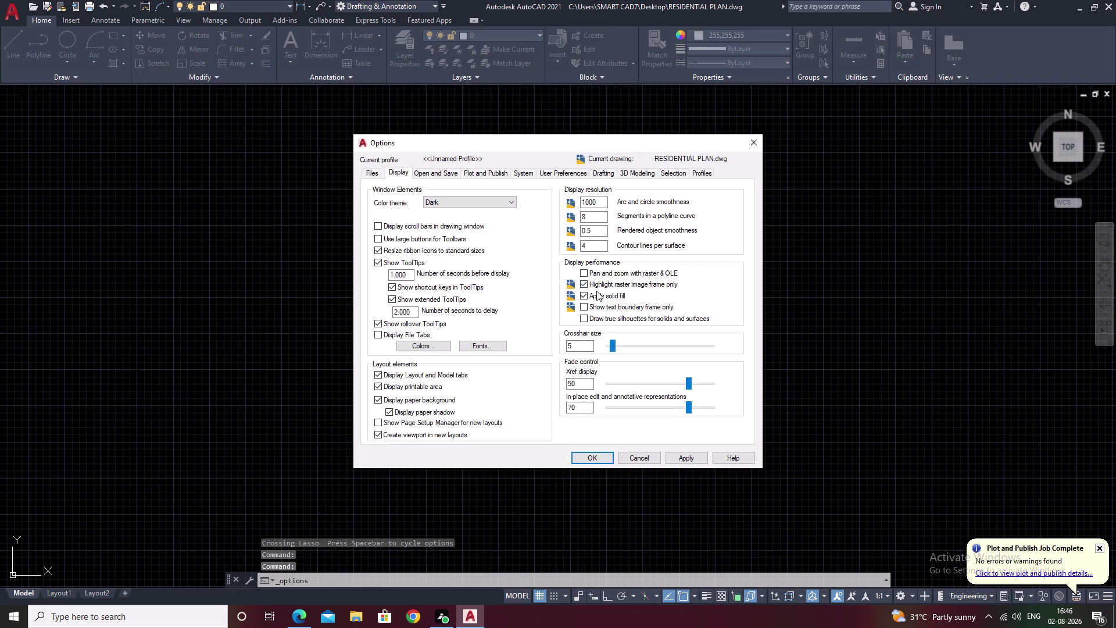
drag(588, 240, 551, 380)
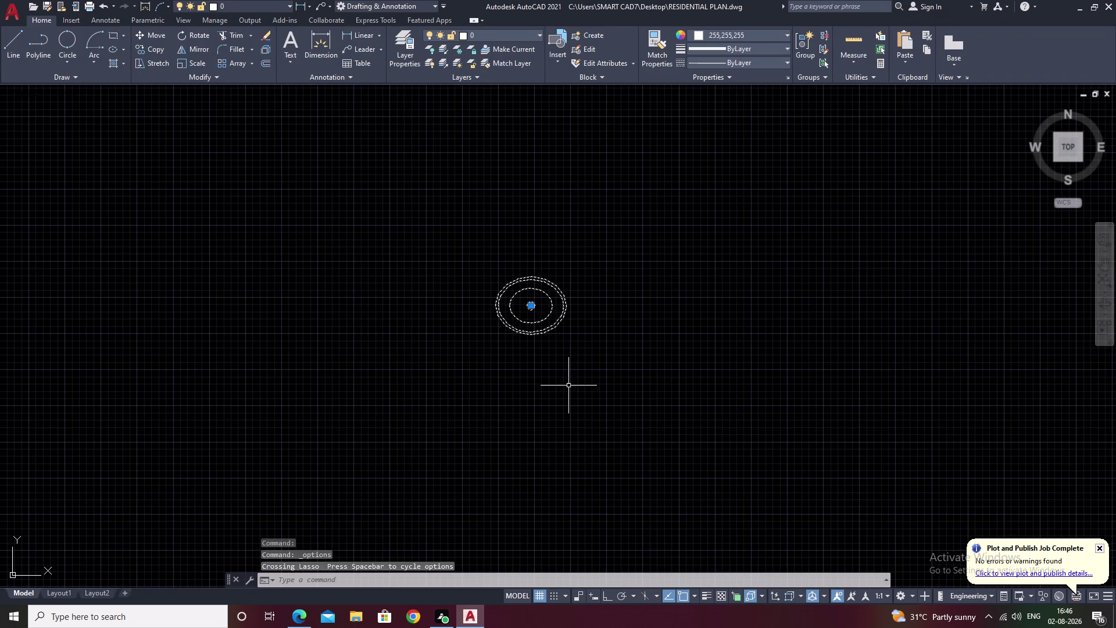
key(c)
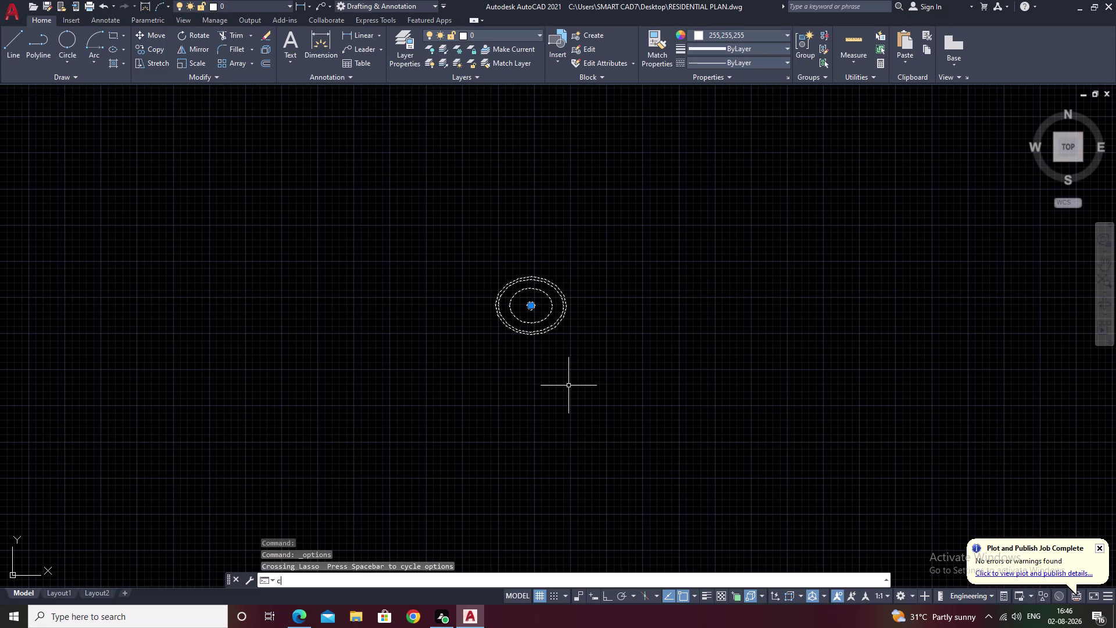
text(o)
key(space)
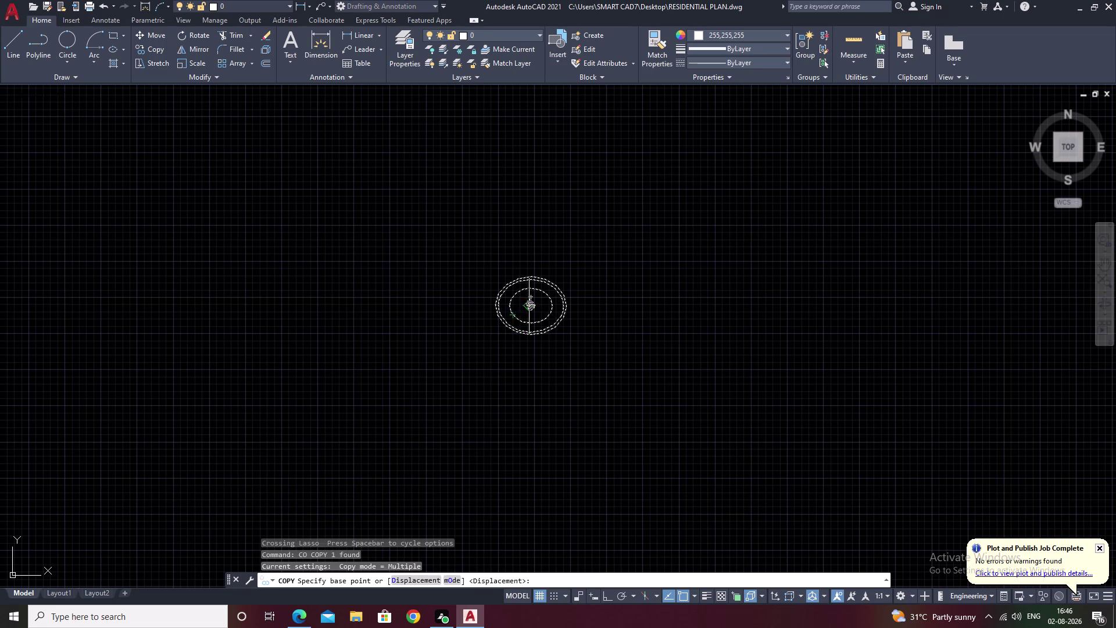
Drop a copy of the basin beside the washroom cubicles, then cancel the copy.
click(530, 305)
scroll(down, 3)
middle_drag(814, 417, 290, 366)
middle_drag(705, 398, 467, 362)
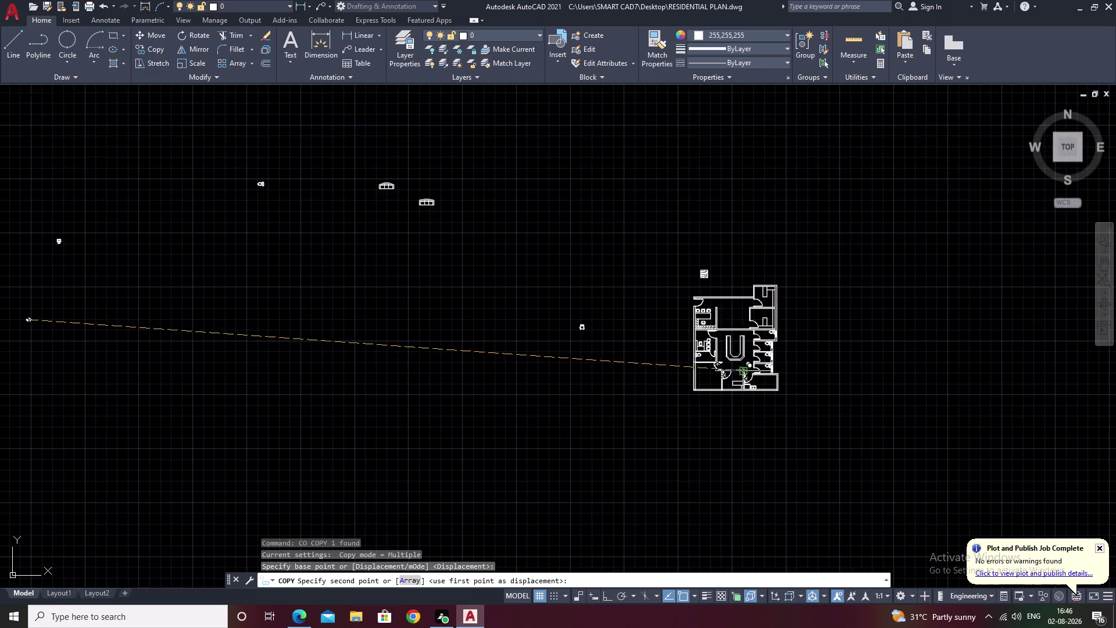
scroll(up, 3)
scroll(up, 3)
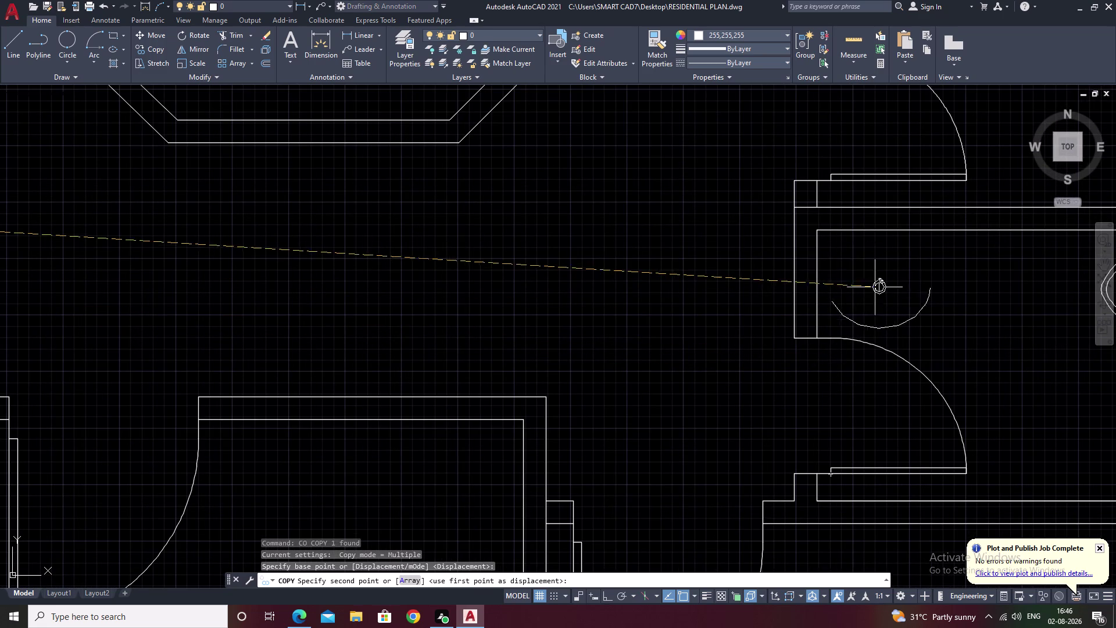
scroll(down, 3)
scroll(down, 3)
middle_drag(1003, 319, 927, 321)
click(946, 319)
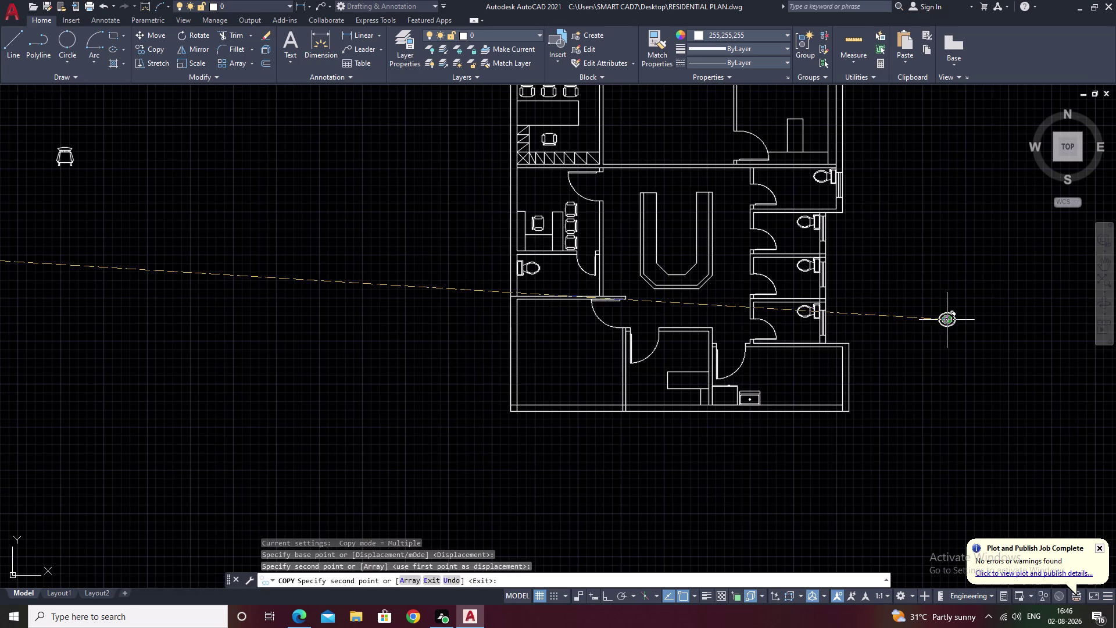
key(Escape)
scroll(up, 3)
Scale the washbasin up about its centre, then select it for moving.
drag(958, 304, 940, 376)
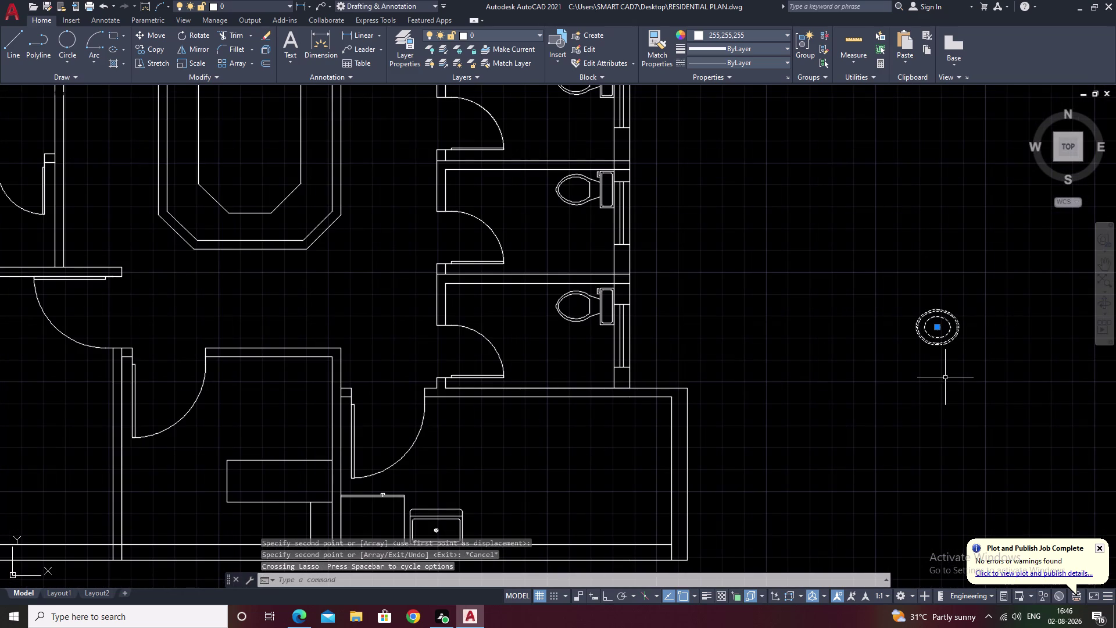
text(sc)
key(space)
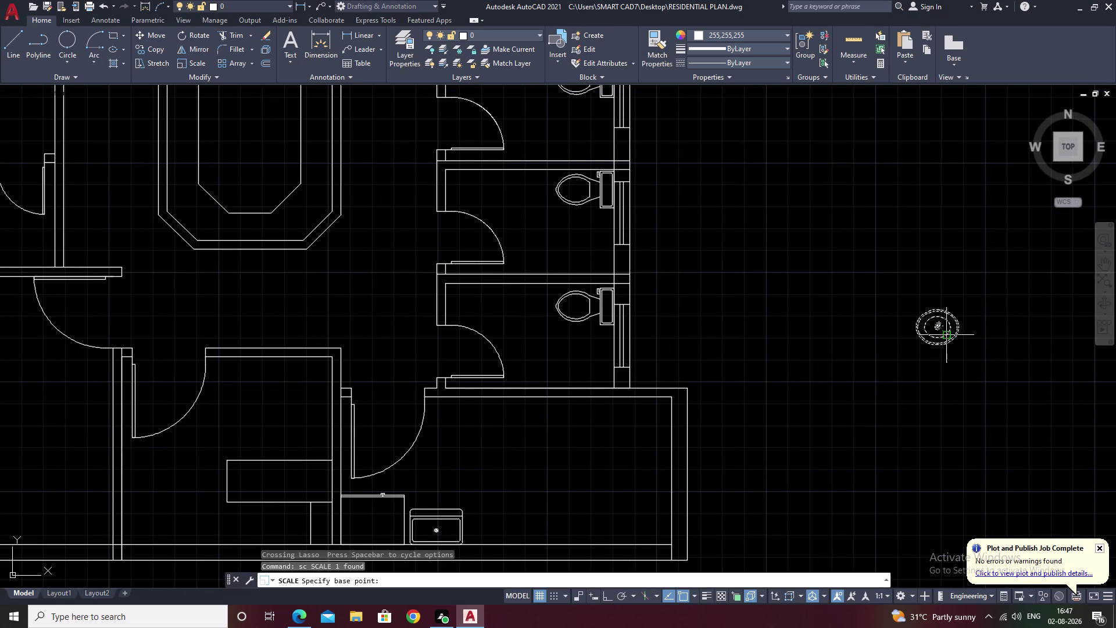
click(940, 325)
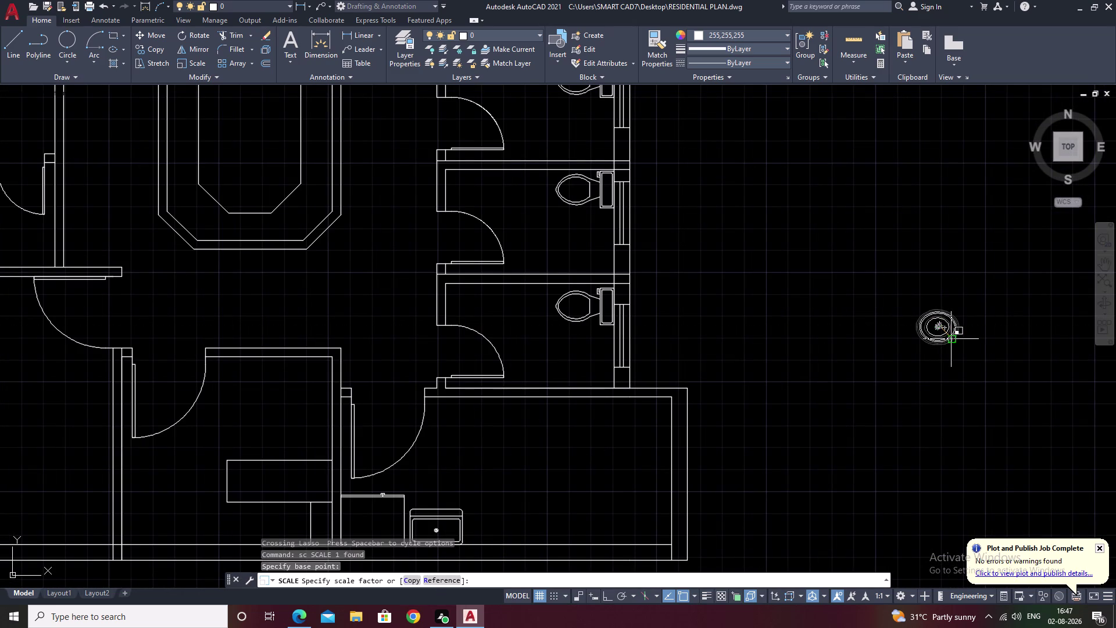
click(951, 338)
key(Escape)
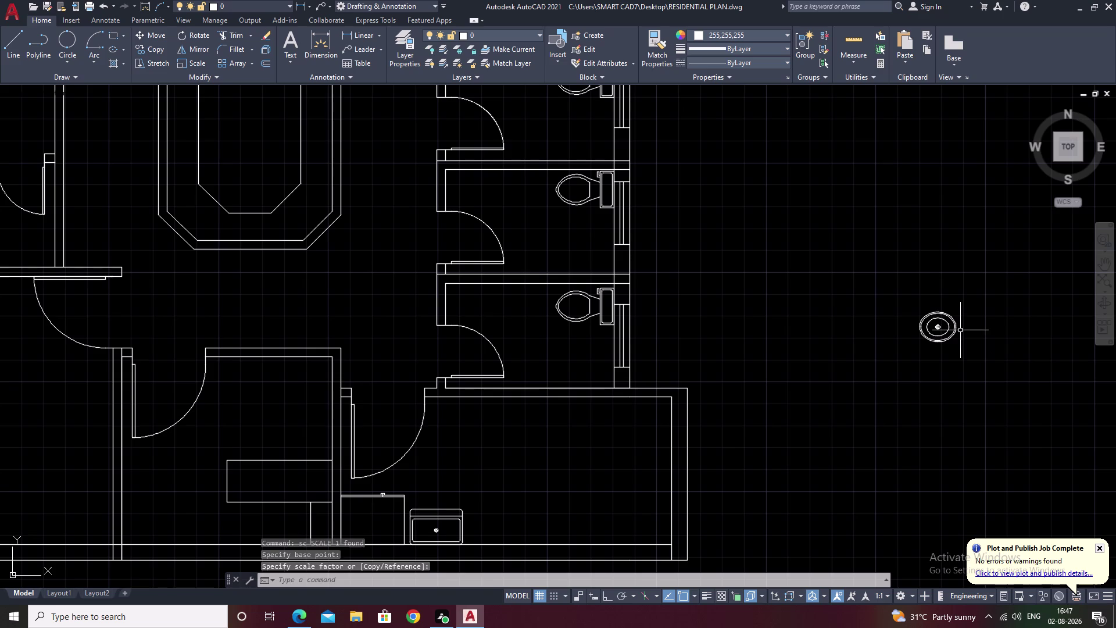
drag(968, 291, 966, 401)
text(m)
key(space)
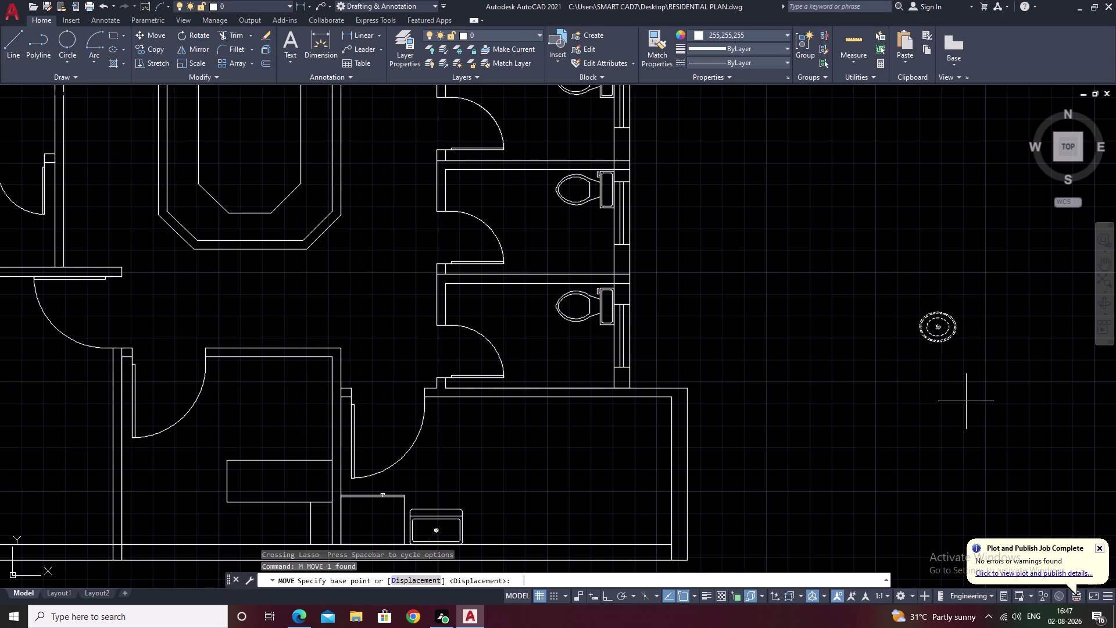
Move the enlarged basin into the toilet cubicle opposite the toilet and reselect it.
click(944, 327)
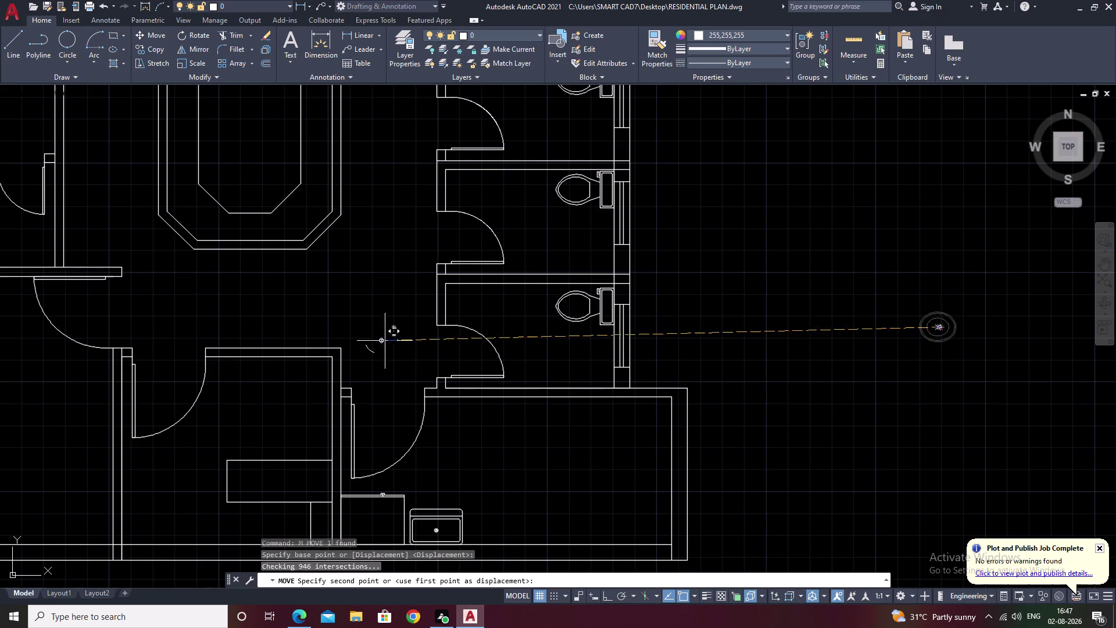
scroll(up, 3)
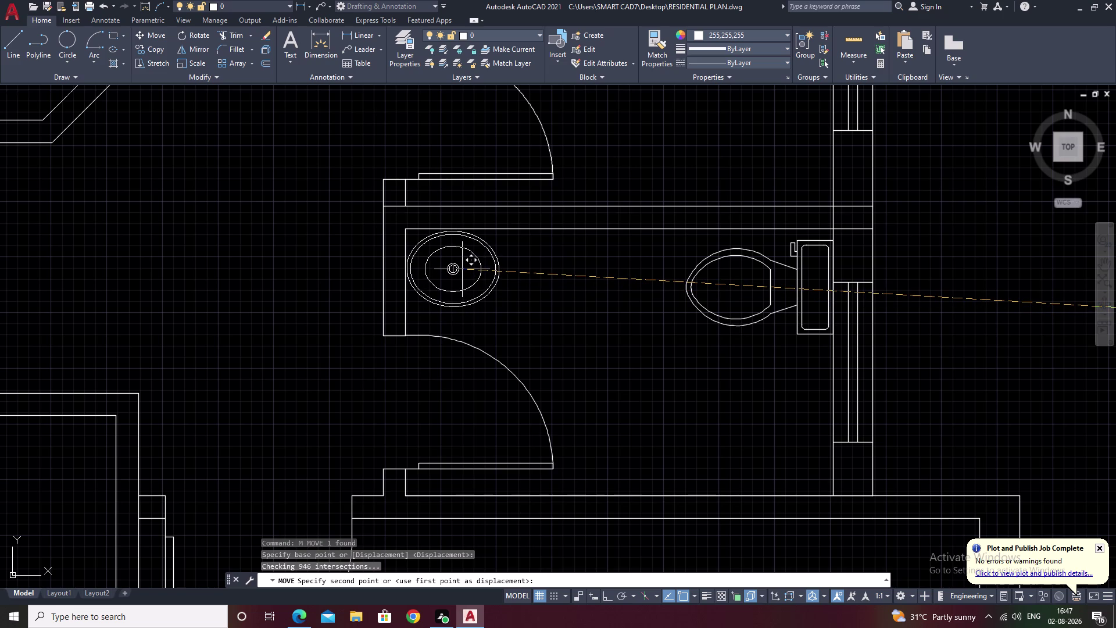
click(463, 270)
scroll(up, 3)
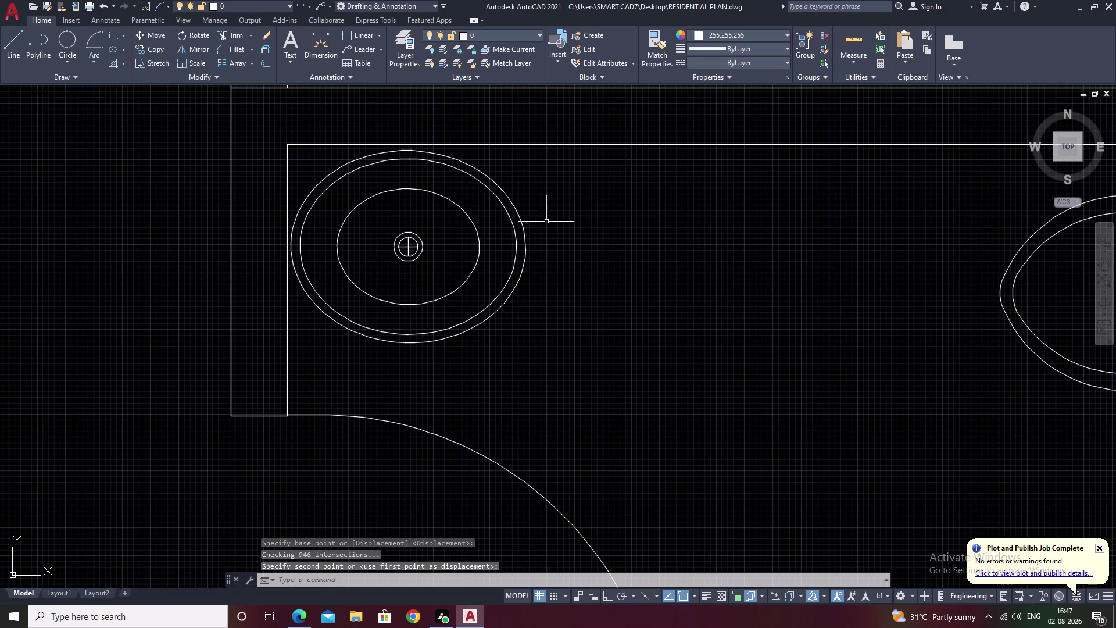
drag(546, 221, 441, 318)
Copy the basin from its centre into three more washroom cubicles.
text(co)
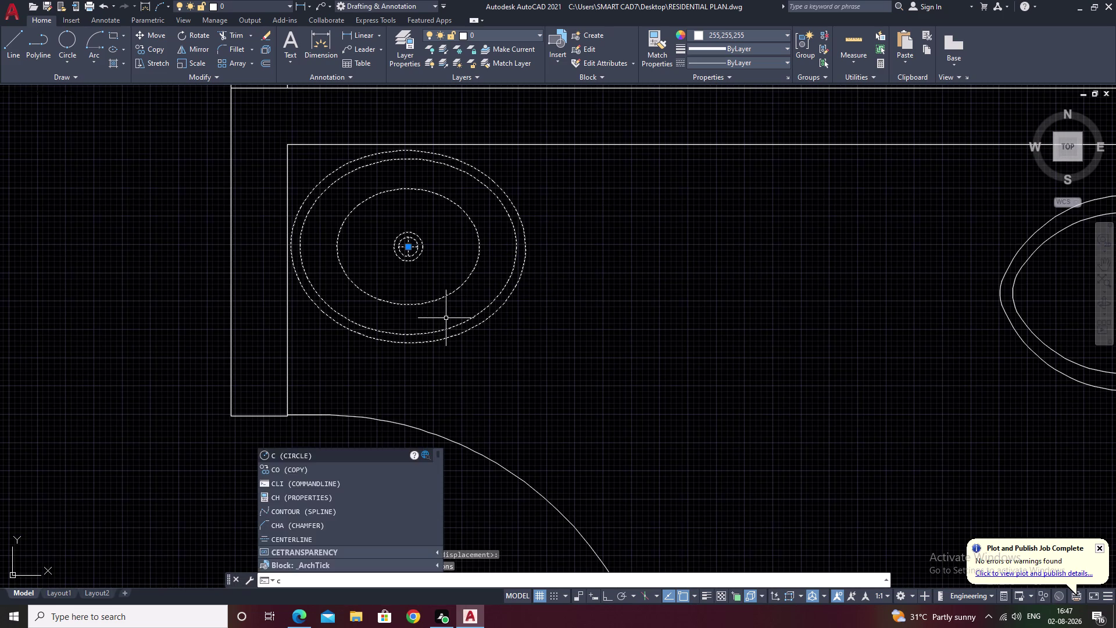
key(space)
click(410, 249)
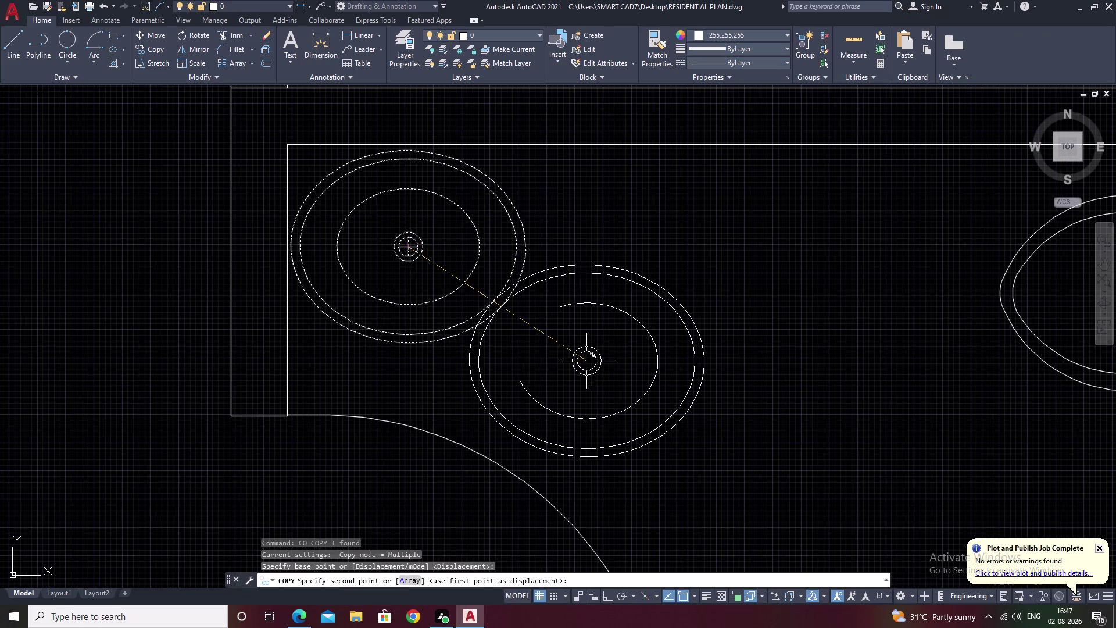
scroll(down, 3)
middle_drag(724, 388, 759, 522)
middle_drag(643, 207, 679, 305)
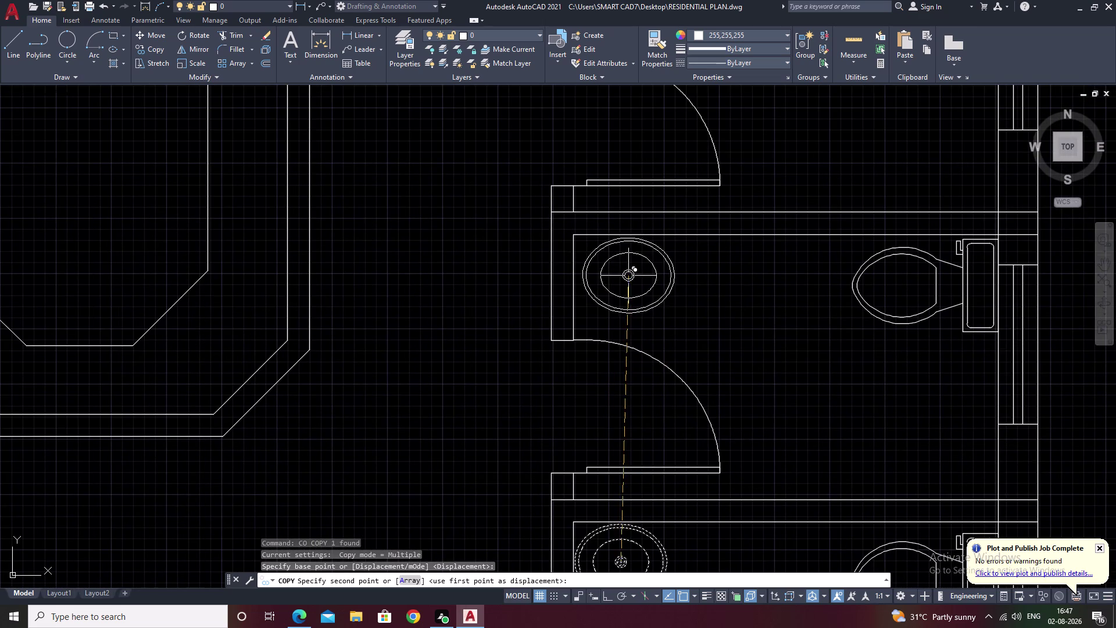
click(622, 275)
middle_drag(710, 311, 740, 353)
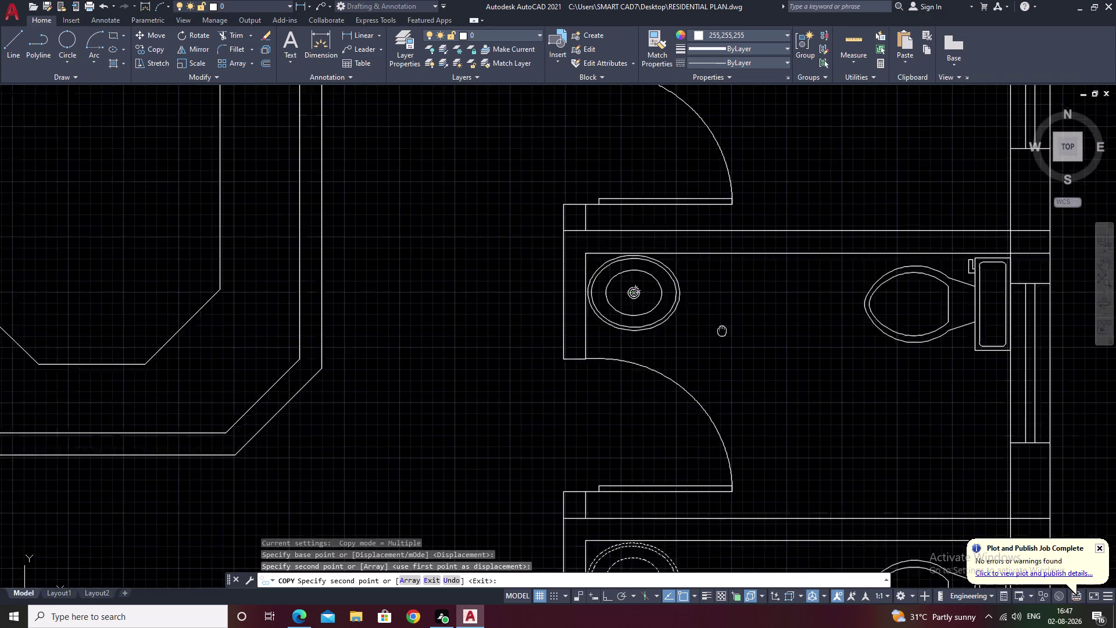
middle_drag(740, 353, 944, 532)
middle_drag(868, 250, 756, 419)
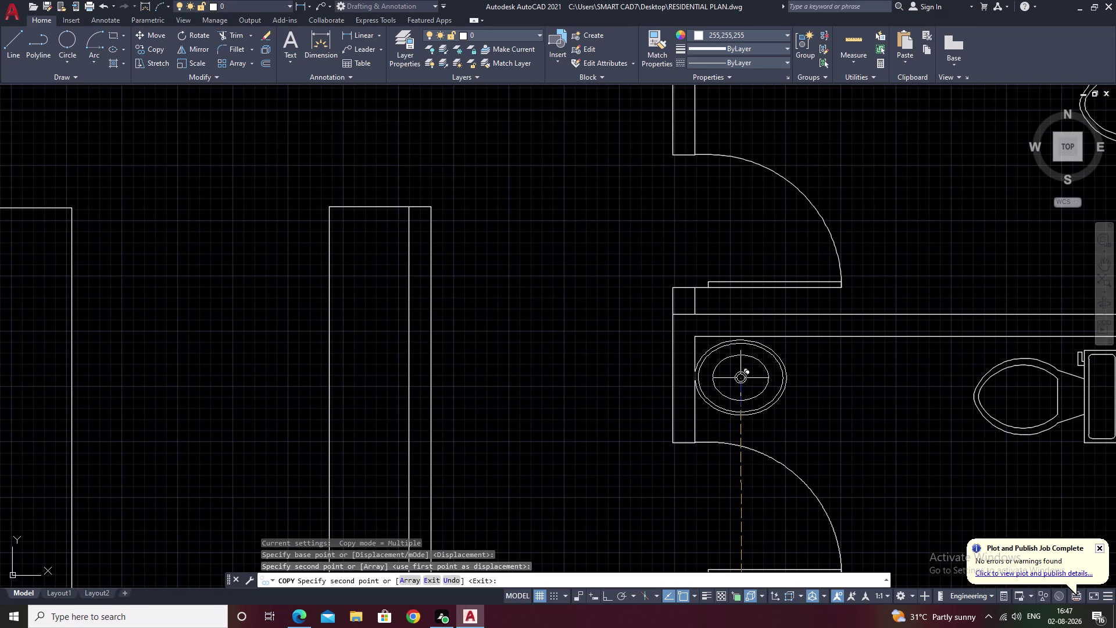
click(740, 378)
scroll(down, 3)
middle_drag(846, 270, 817, 298)
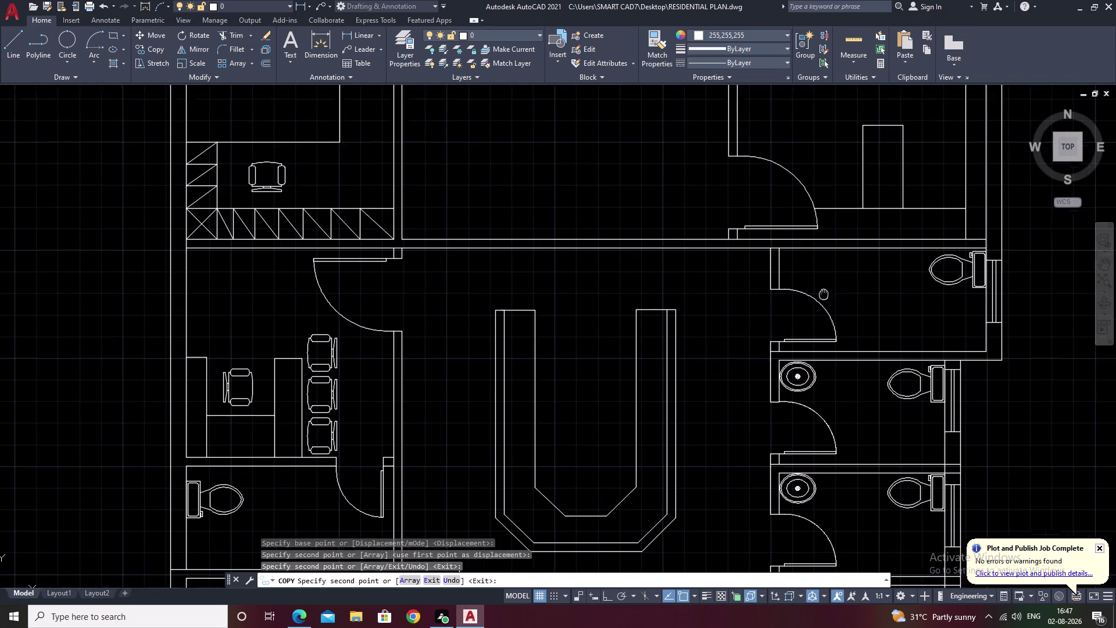
middle_drag(818, 299, 734, 380)
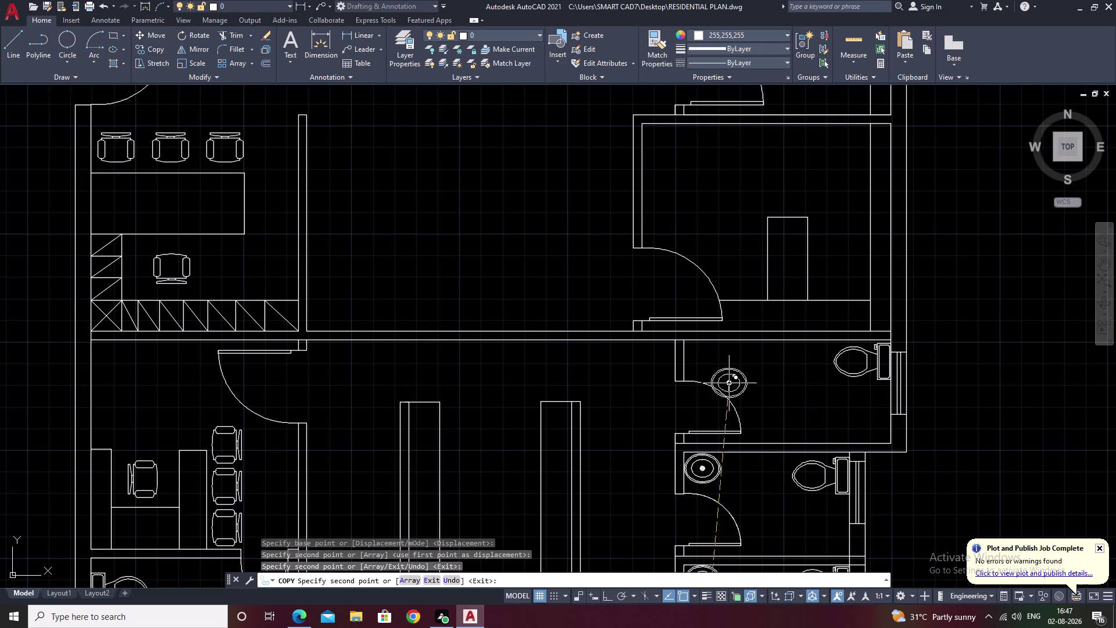
scroll(up, 3)
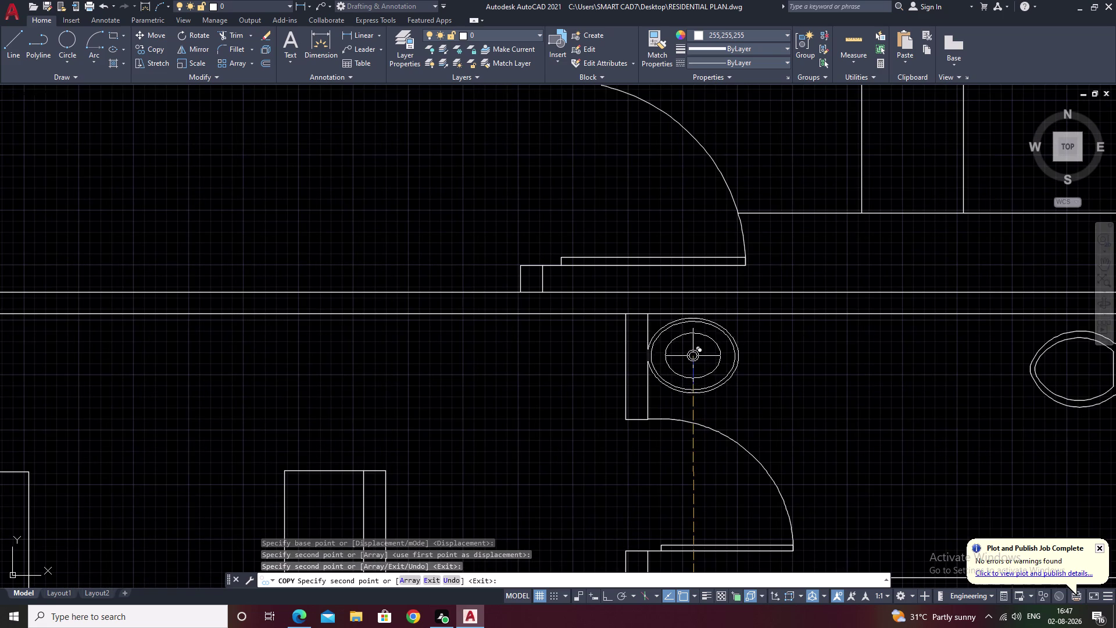
click(694, 351)
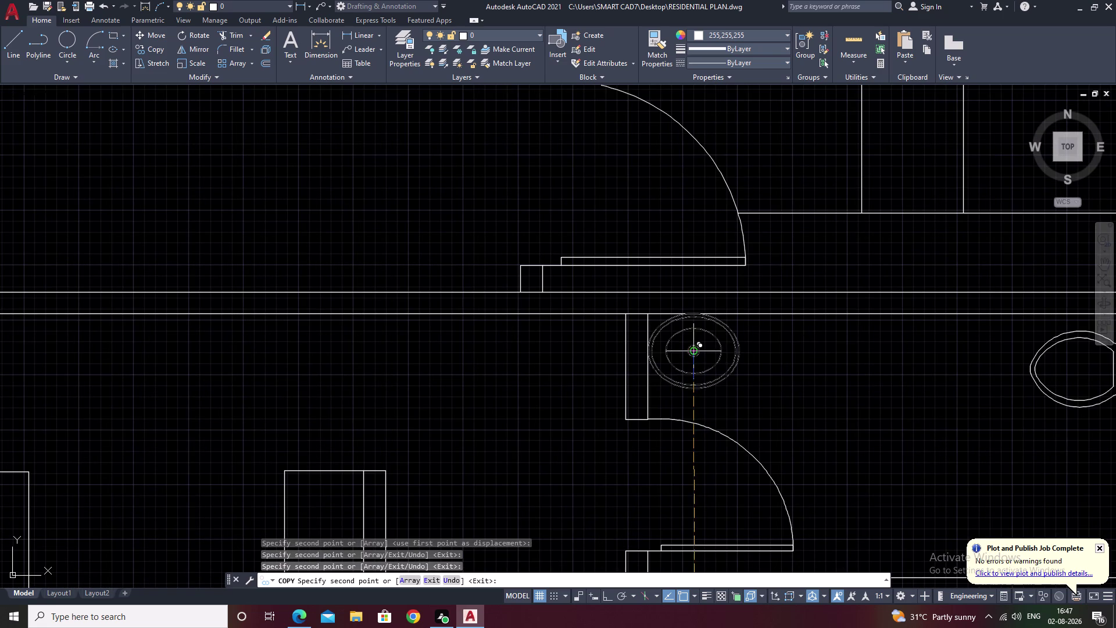
Place a final basin copy in the left toilet room, end copying, and view the whole plan.
scroll(down, 3)
middle_drag(844, 384, 619, 418)
scroll(down, 3)
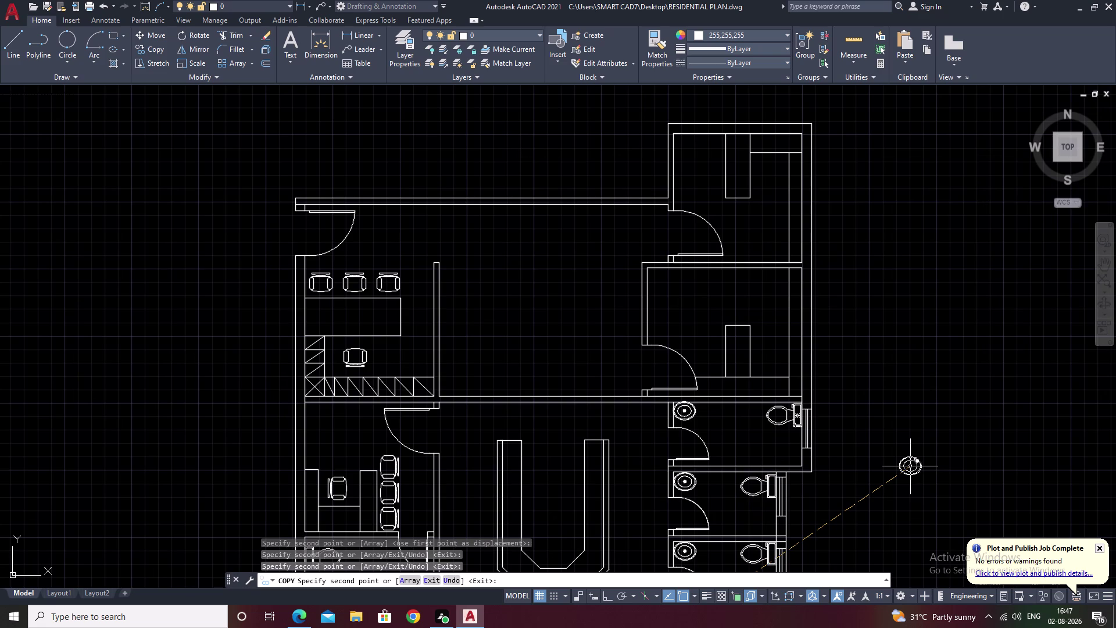
middle_drag(357, 447, 359, 442)
middle_drag(360, 442, 495, 178)
scroll(up, 3)
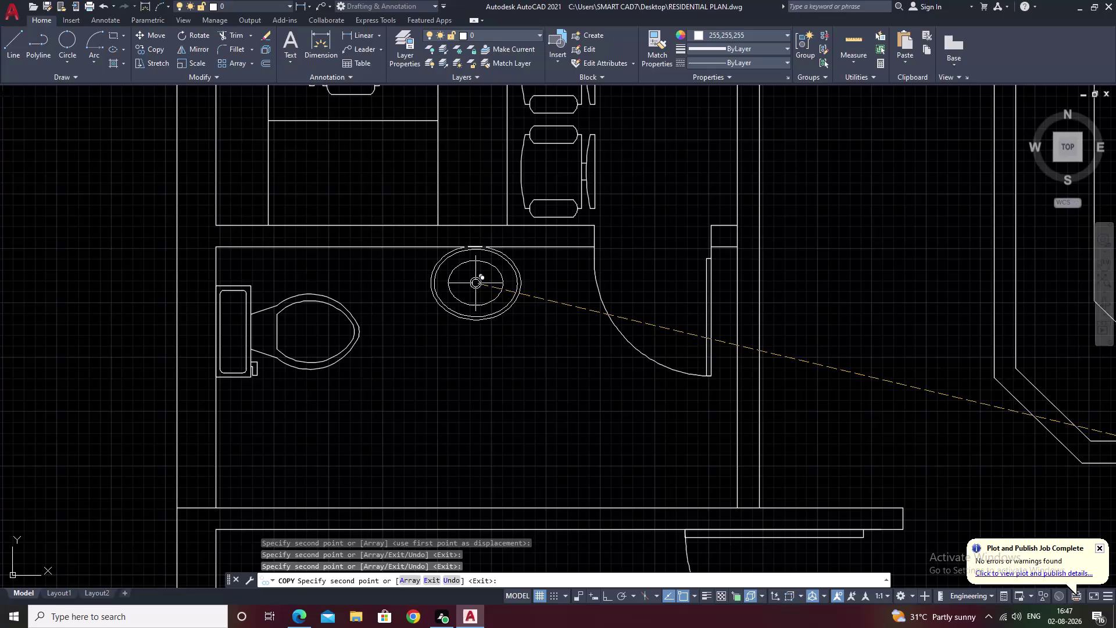
click(475, 283)
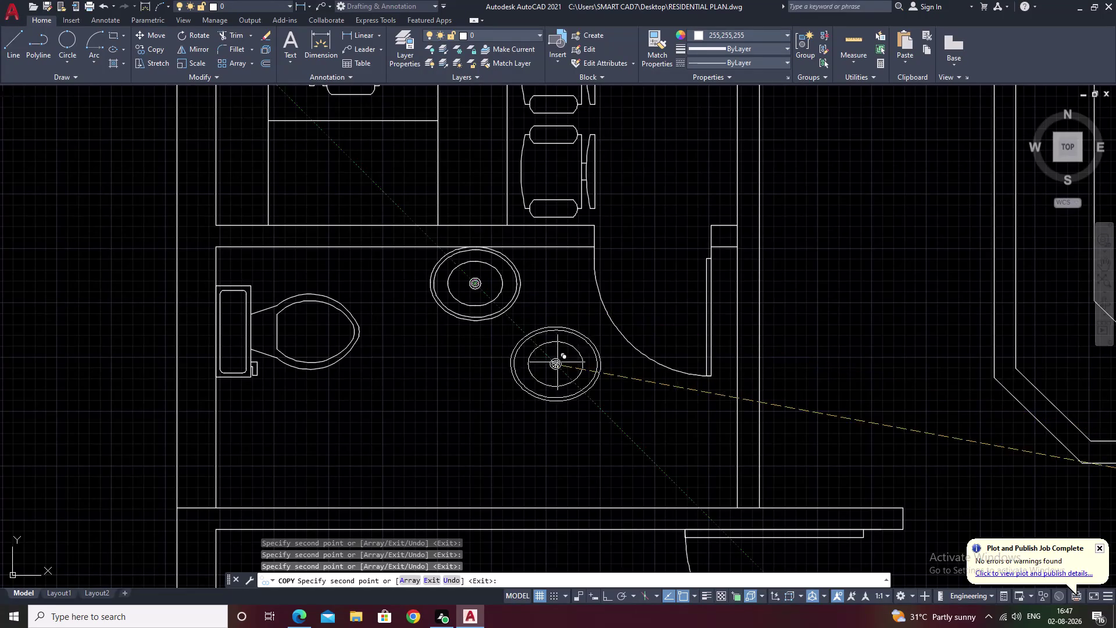
key(Escape)
scroll(down, 3)
scroll(down, 3)
middle_drag(722, 365, 425, 367)
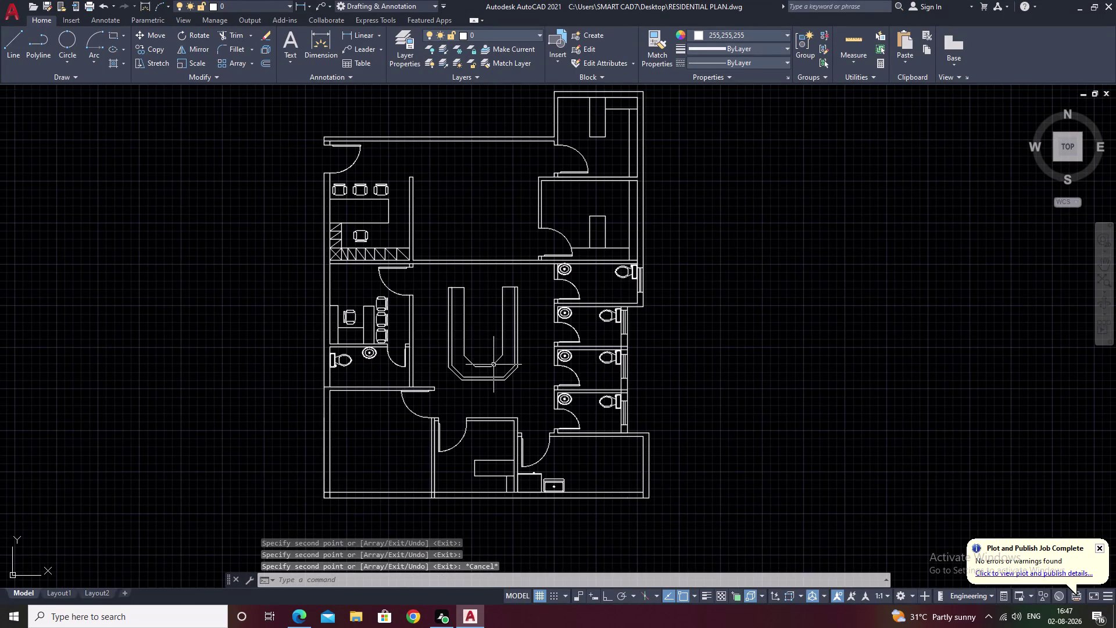
Pan to the empty area left of the floor plan and regenerate the display.
middle_drag(606, 361, 736, 338)
middle_drag(374, 325, 625, 321)
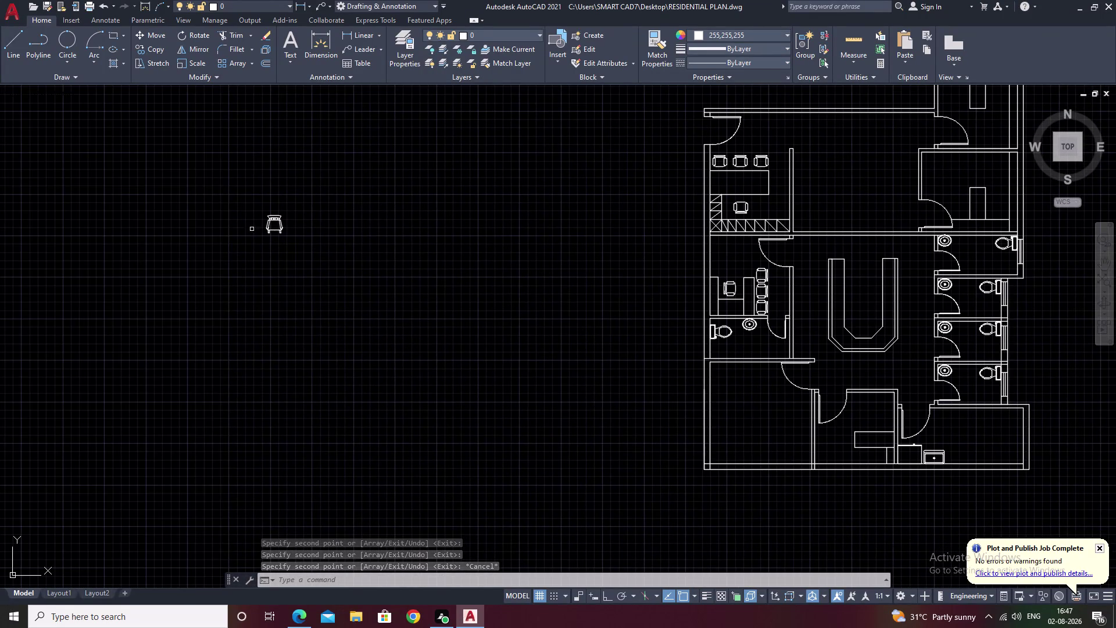
scroll(up, 3)
middle_drag(454, 249, 471, 244)
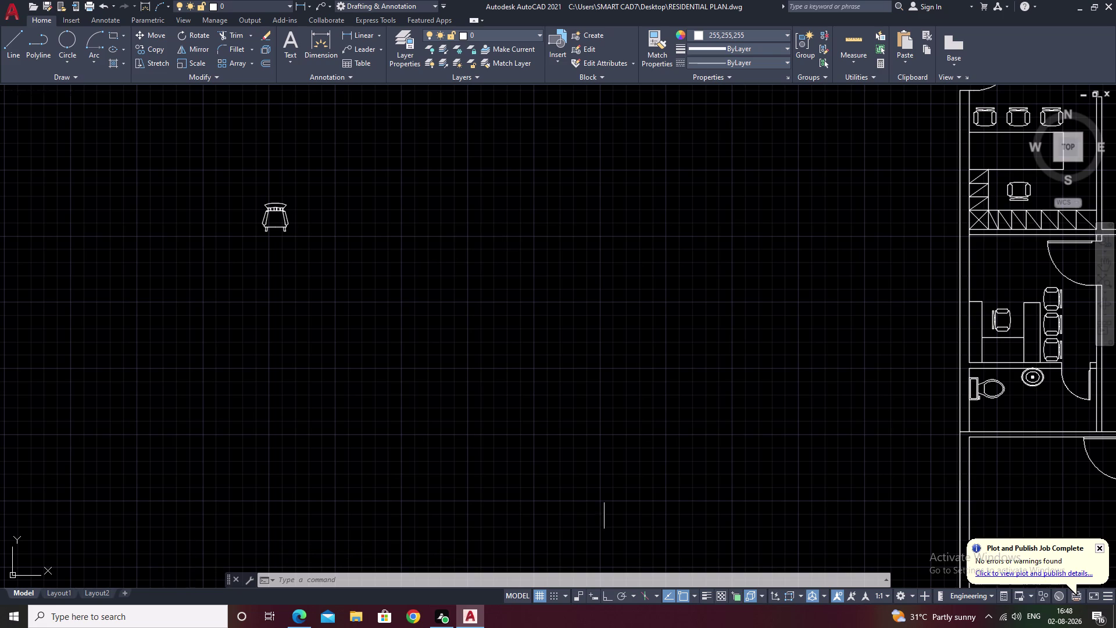
middle_drag(834, 455, 481, 335)
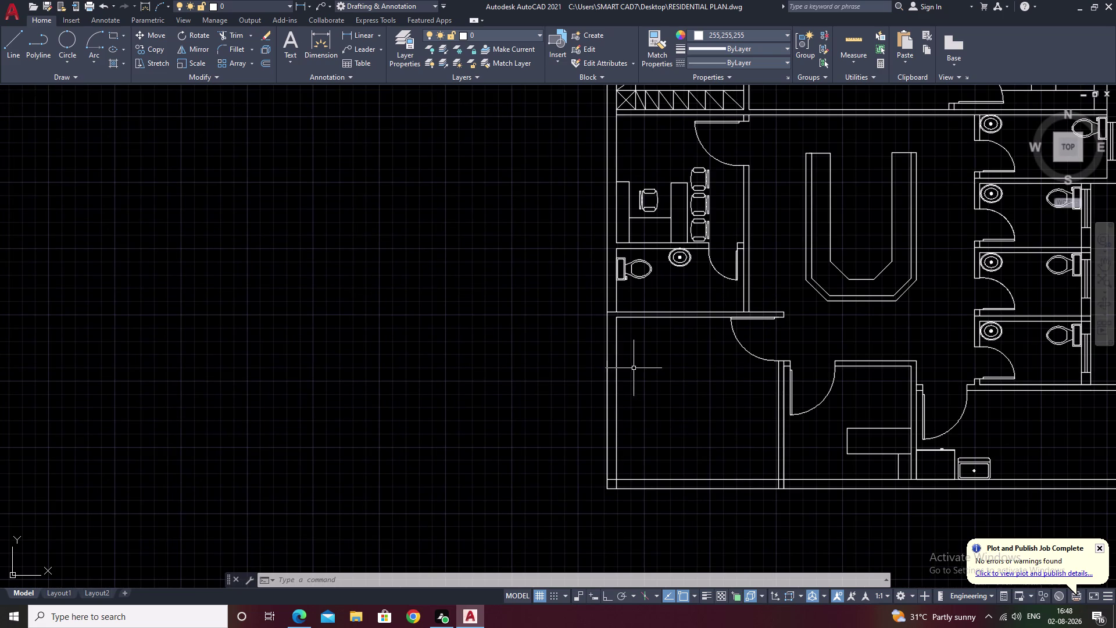
text(r)
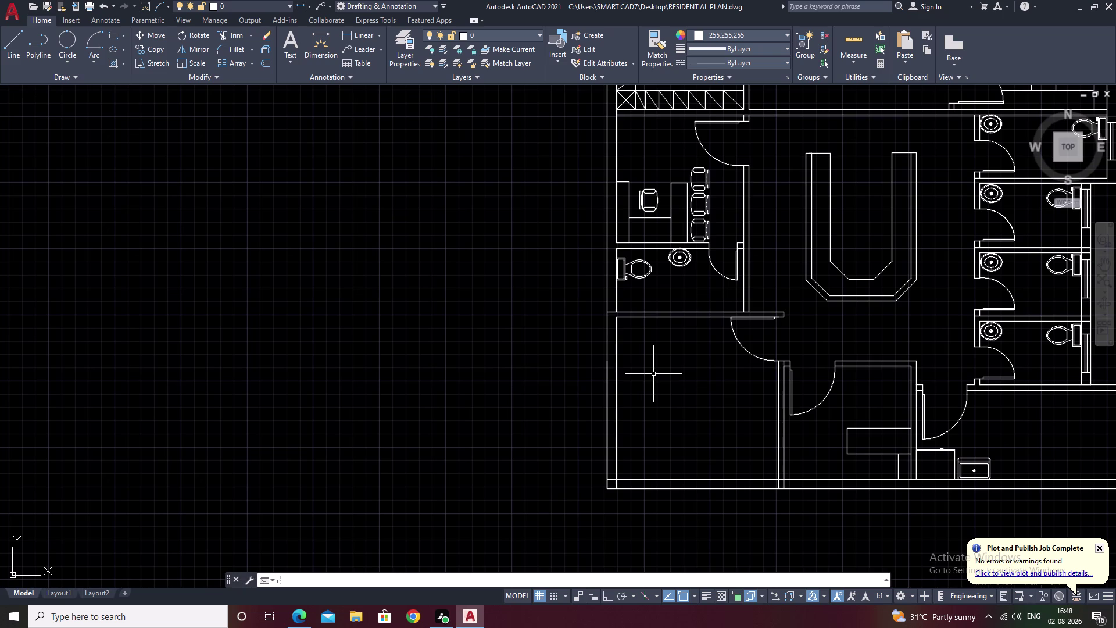
text(e)
key(space)
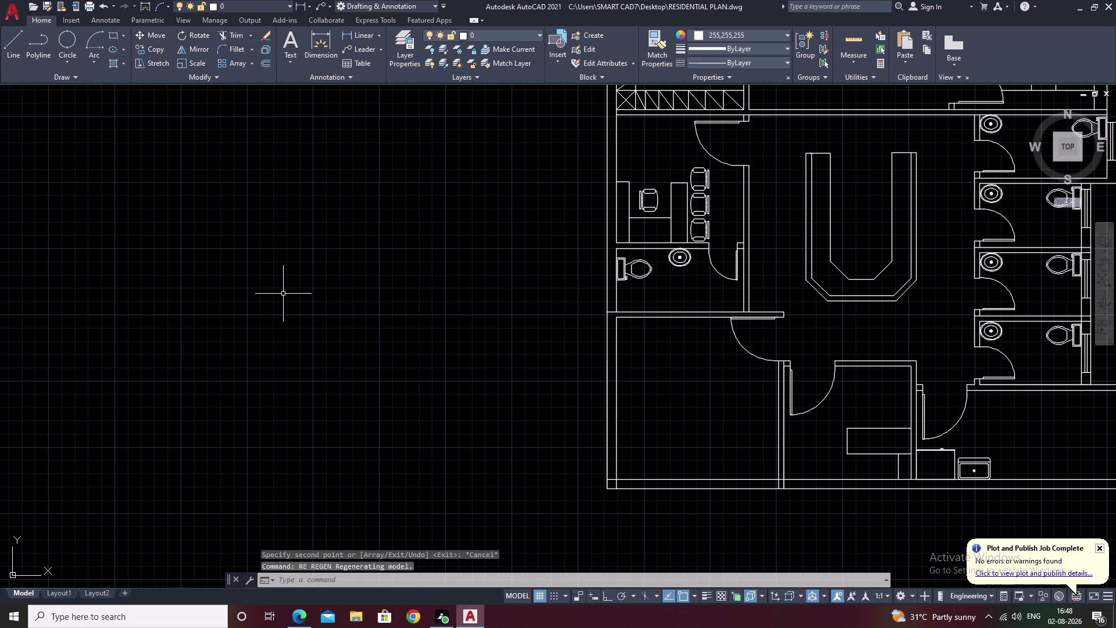
key(Escape)
Draw a tall narrow table rectangle in the empty space left of the plan.
key(r)
key(e)
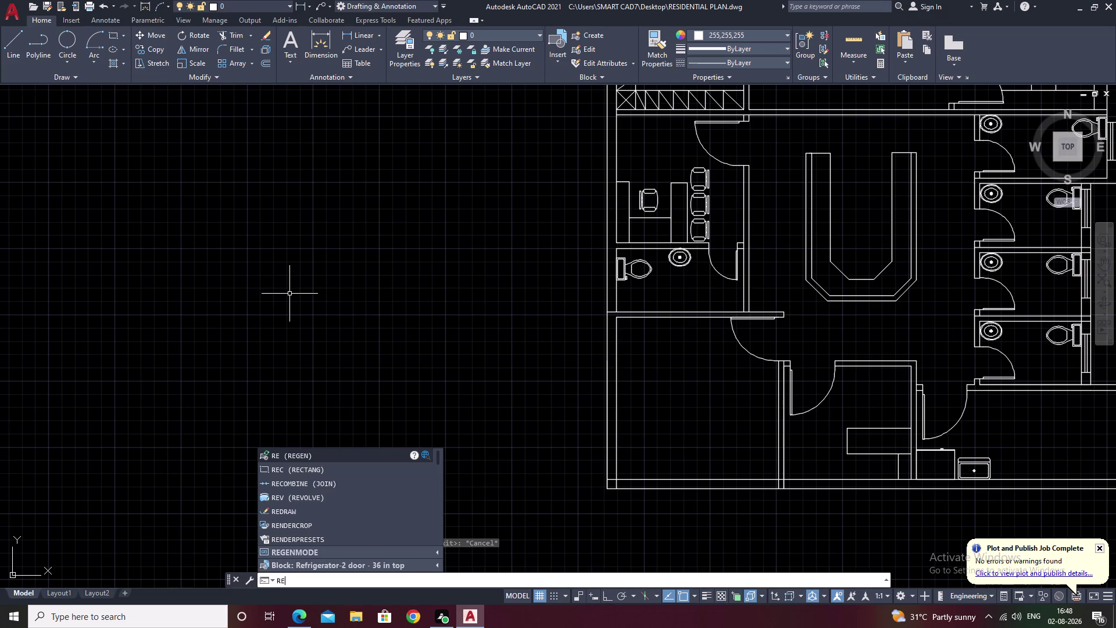
key(c)
key(space)
drag(276, 270, 293, 273)
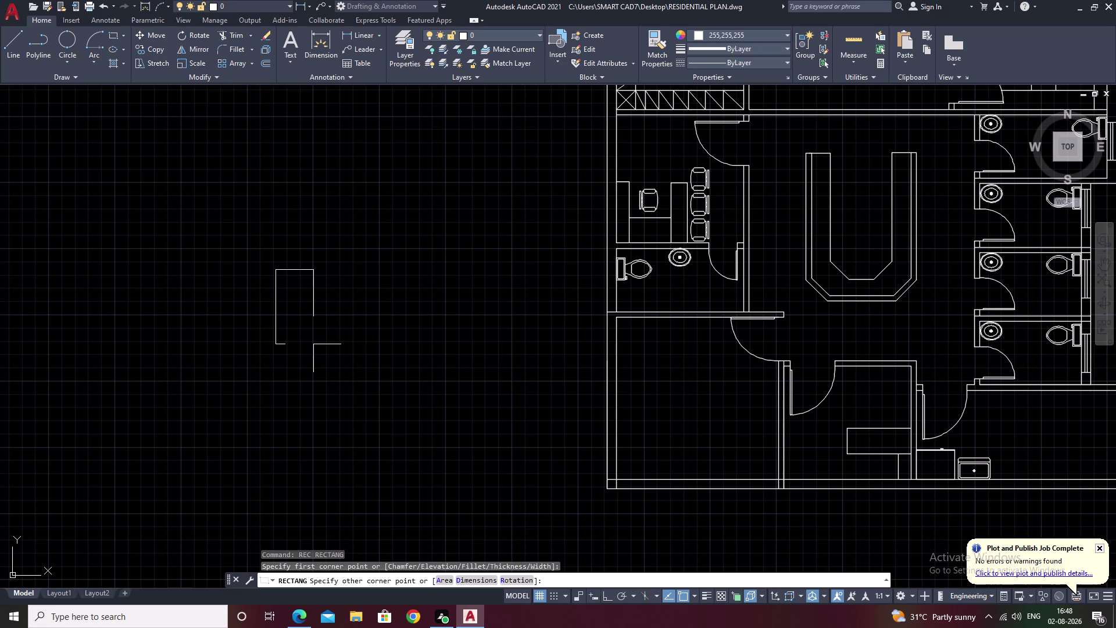
click(314, 344)
key(Escape)
key(Escape)
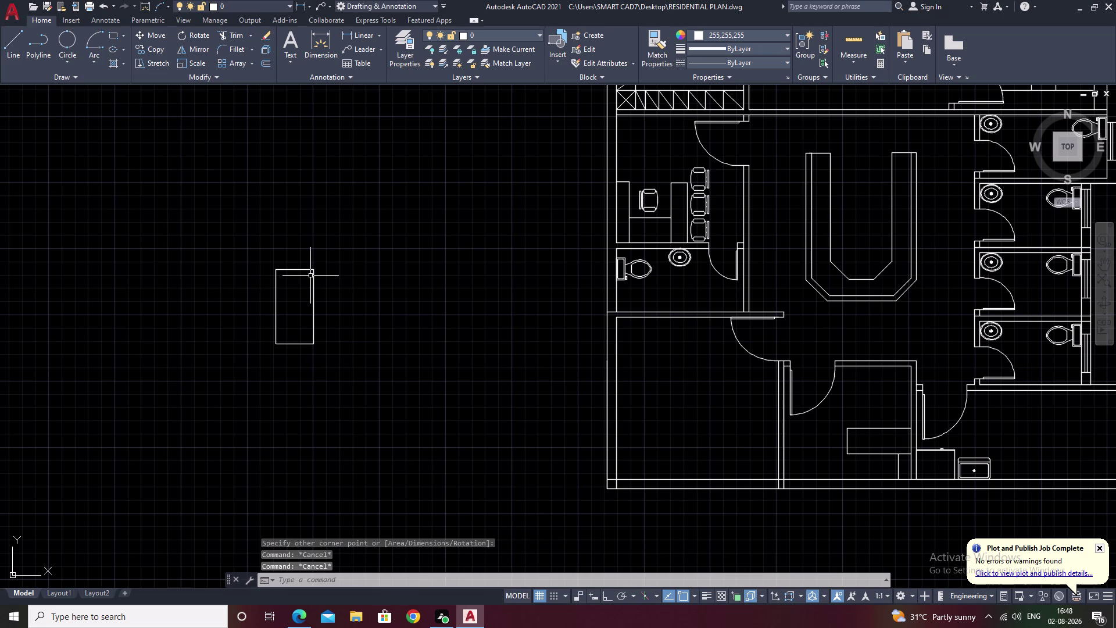
text(o)
key(space)
Try offsetting the rectangle by 1, then undo that offset.
text(1)
key(space)
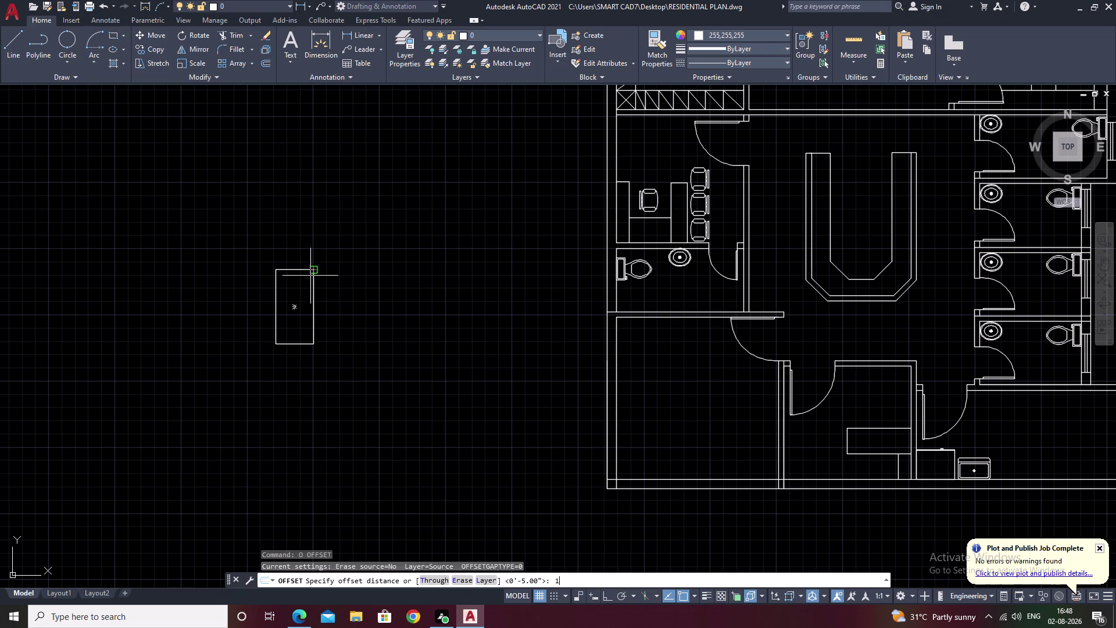
click(313, 280)
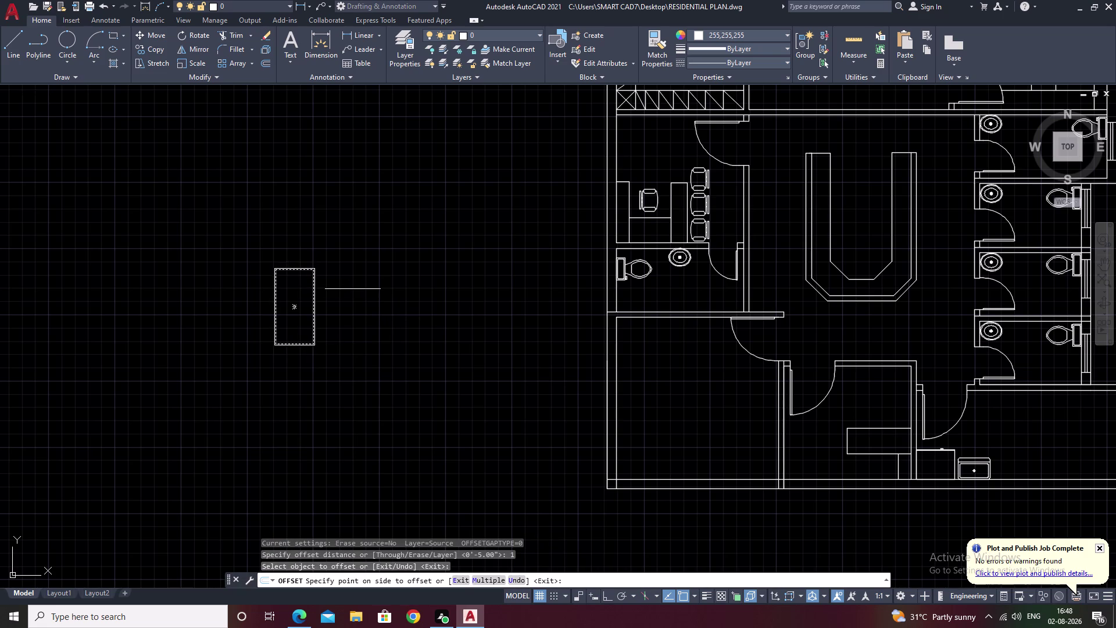
click(353, 289)
scroll(up, 3)
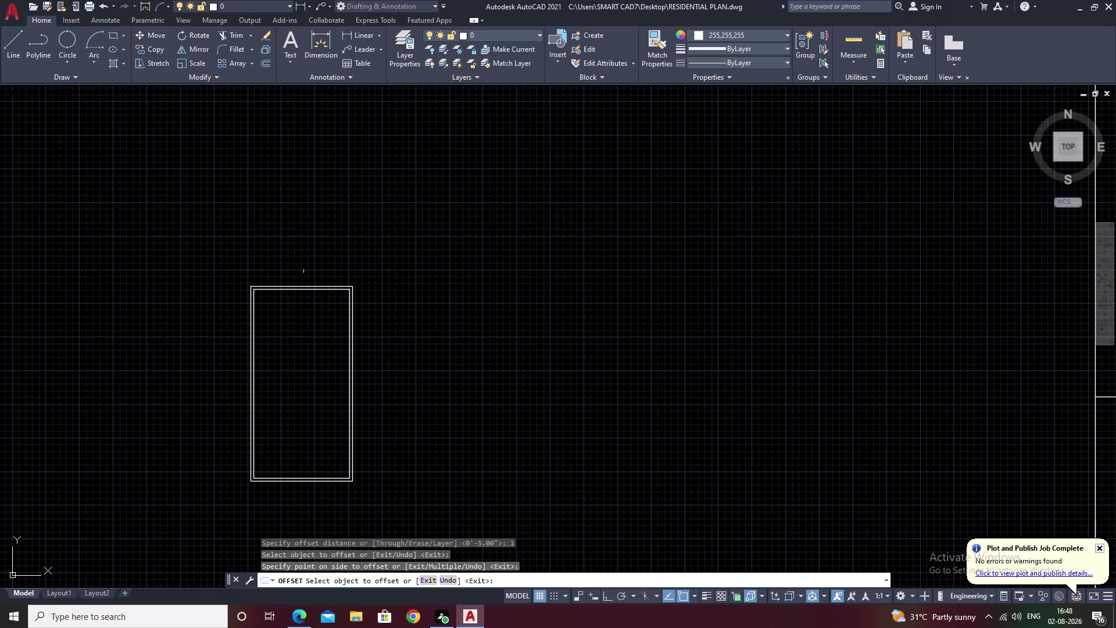
scroll(down, 3)
key(ctrl+z)
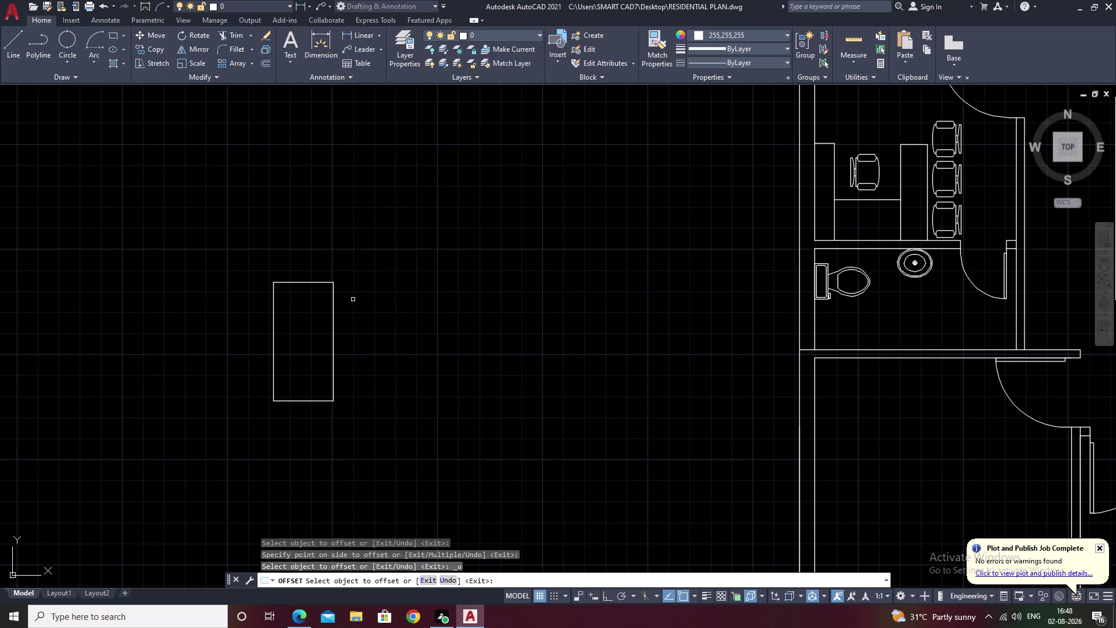
key(space)
text(1.5)
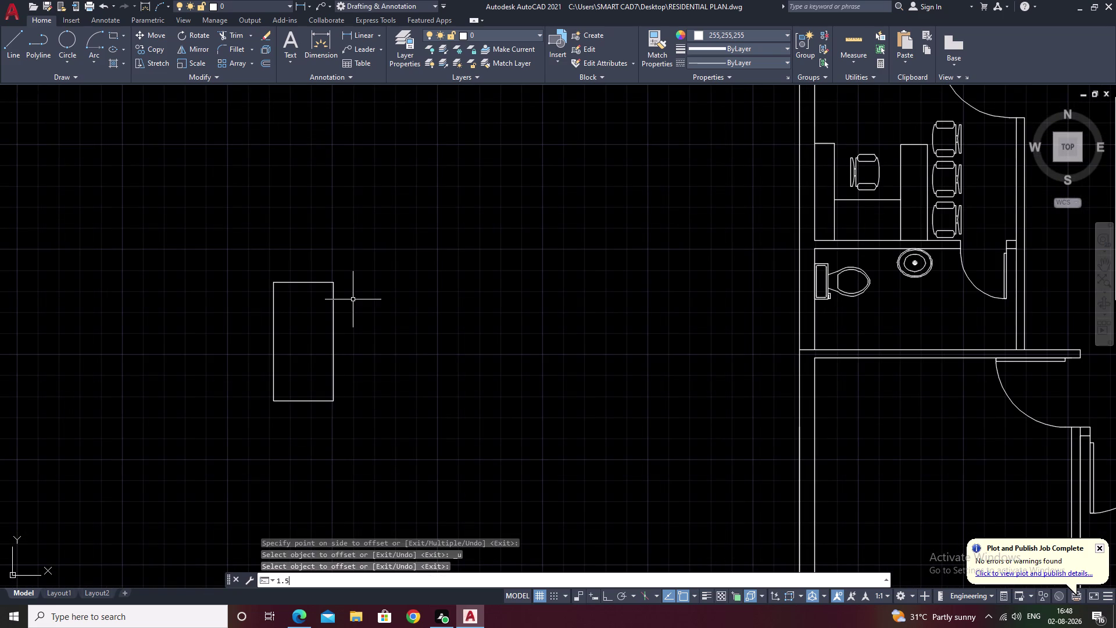
key(space)
key(Escape)
key(Escape)
Offset the rectangle 1.5 units inward to add an inner outline.
text(o)
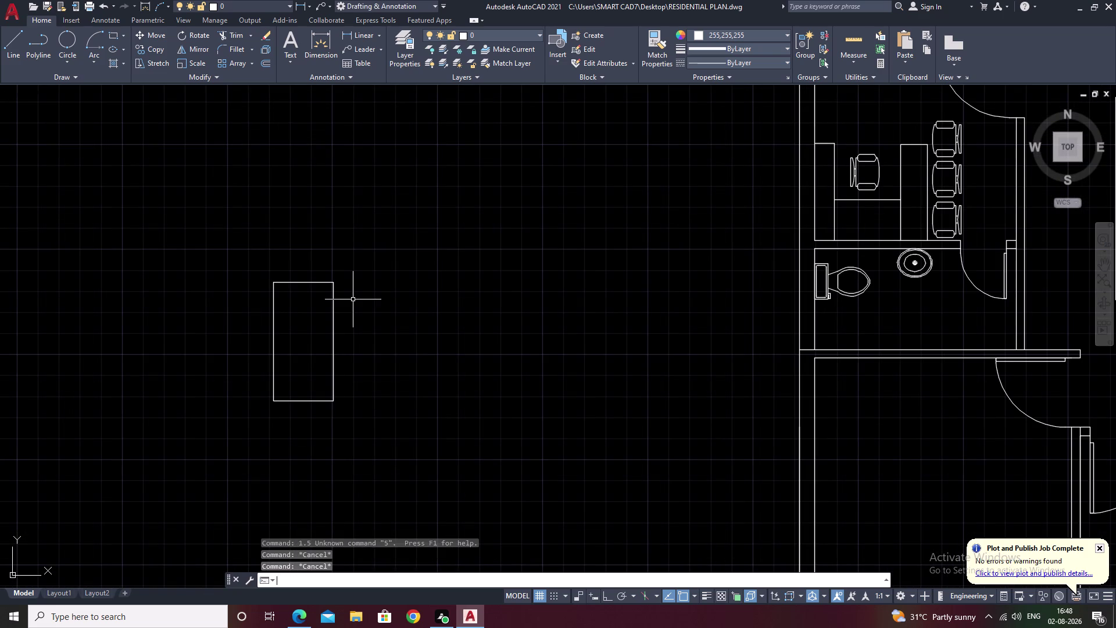
key(space)
text(1.)
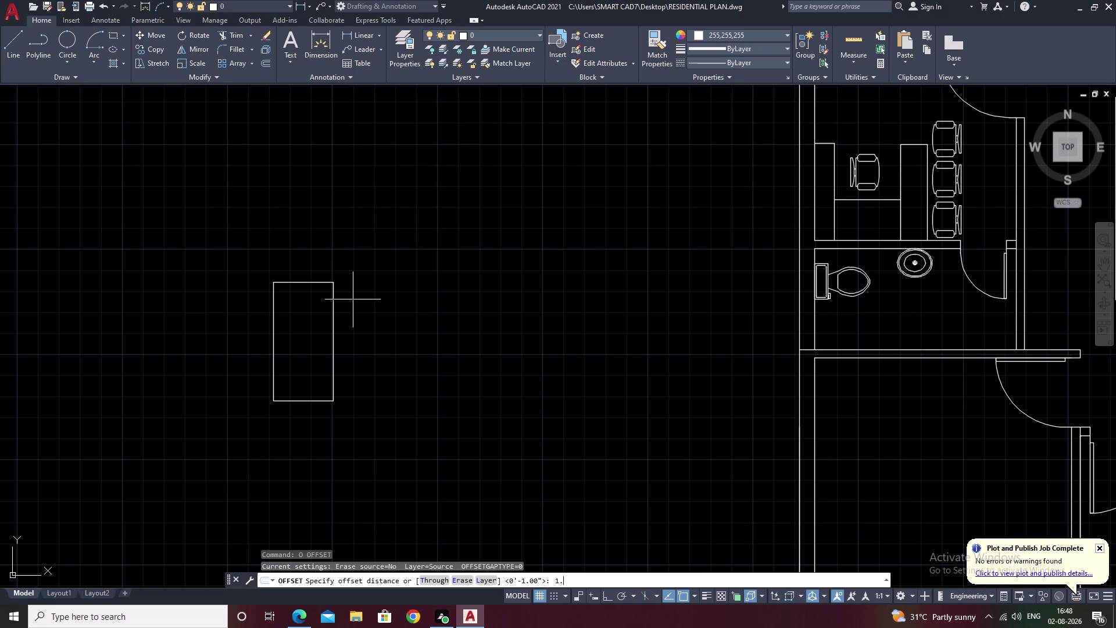
text(5)
key(space)
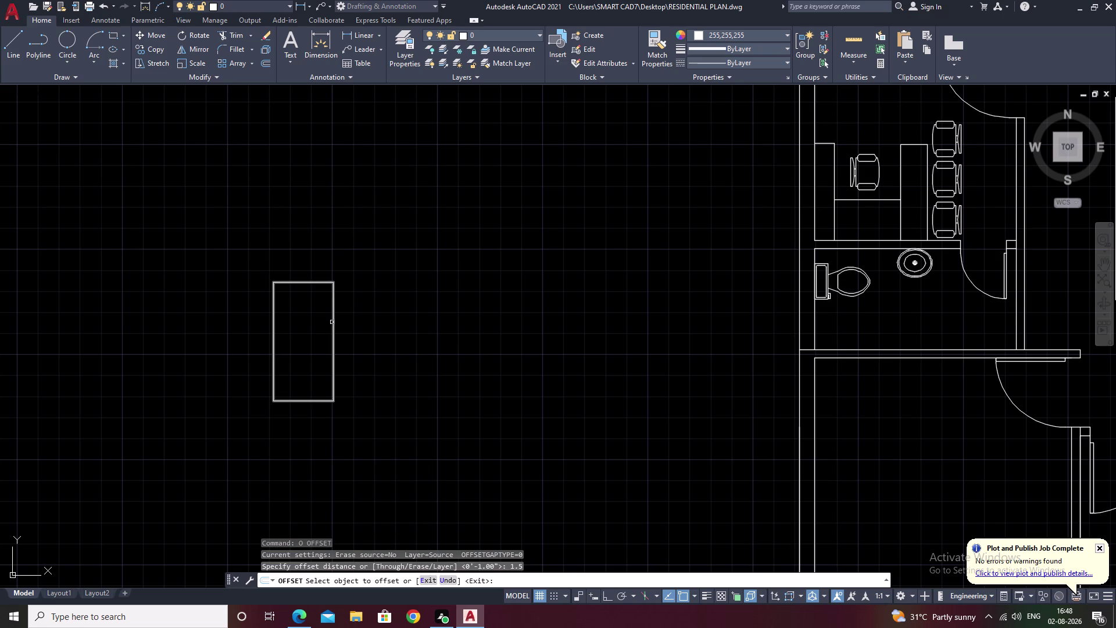
click(335, 321)
click(399, 315)
scroll(up, 3)
middle_drag(310, 280, 373, 259)
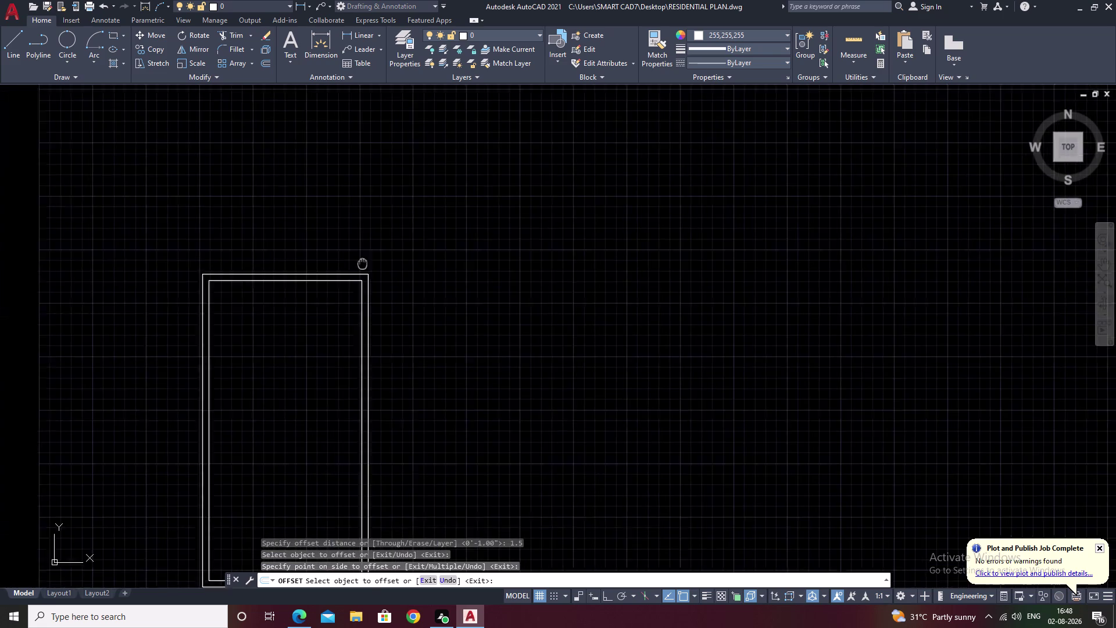
middle_drag(373, 258, 503, 224)
key(Escape)
text(l)
key(space)
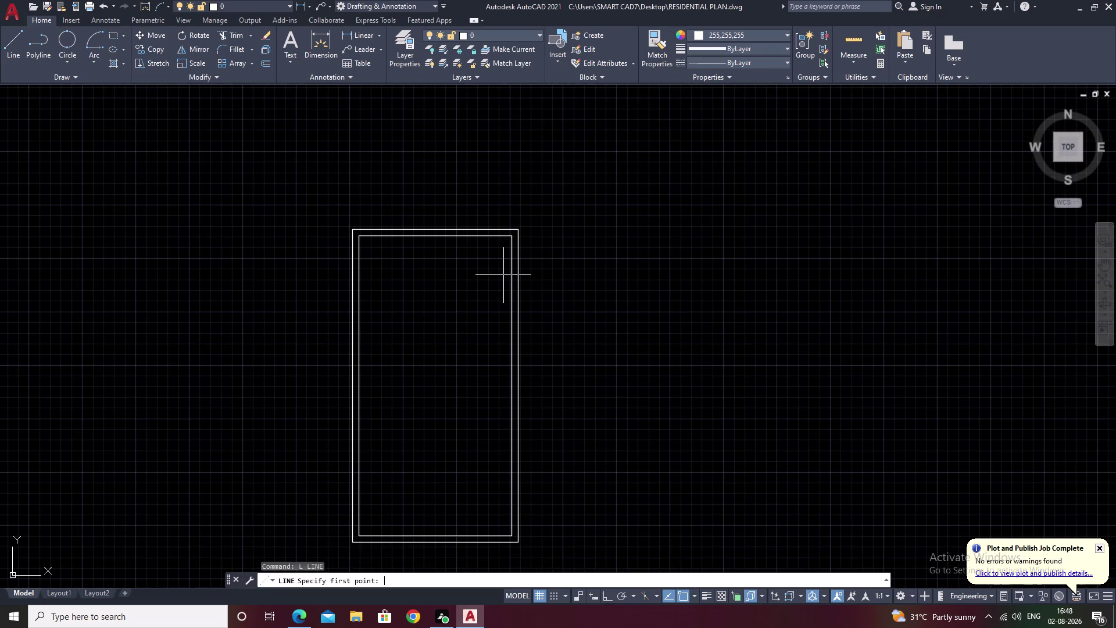
Draw diagonals joining the inner and outer top-right and bottom-right corners.
scroll(up, 3)
click(500, 207)
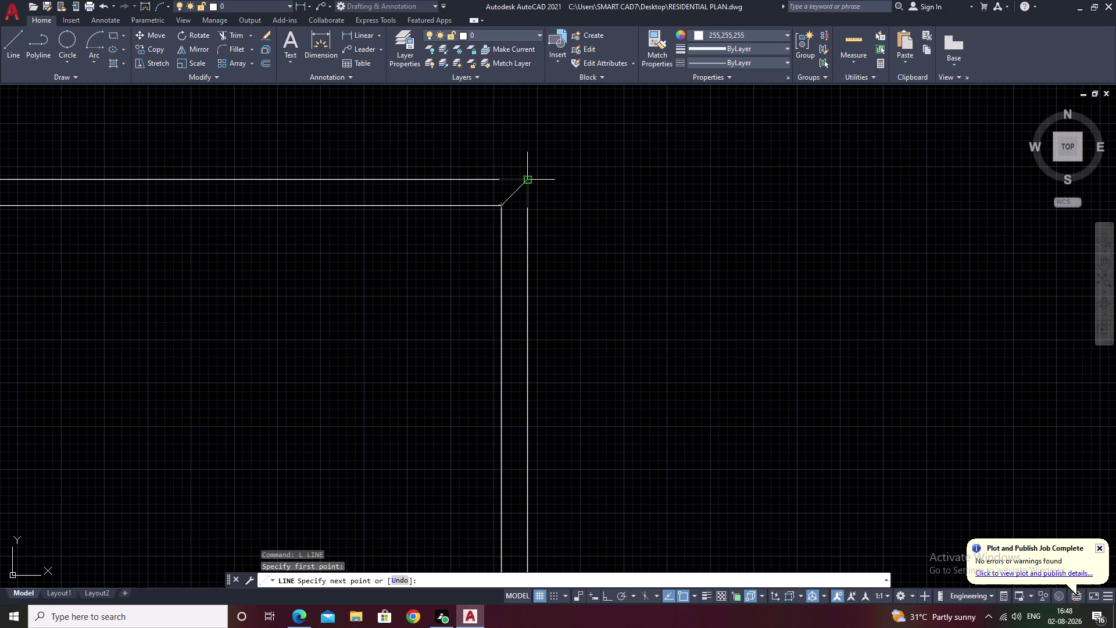
click(528, 183)
scroll(down, 3)
middle_drag(610, 410, 590, 137)
key(space)
key(space)
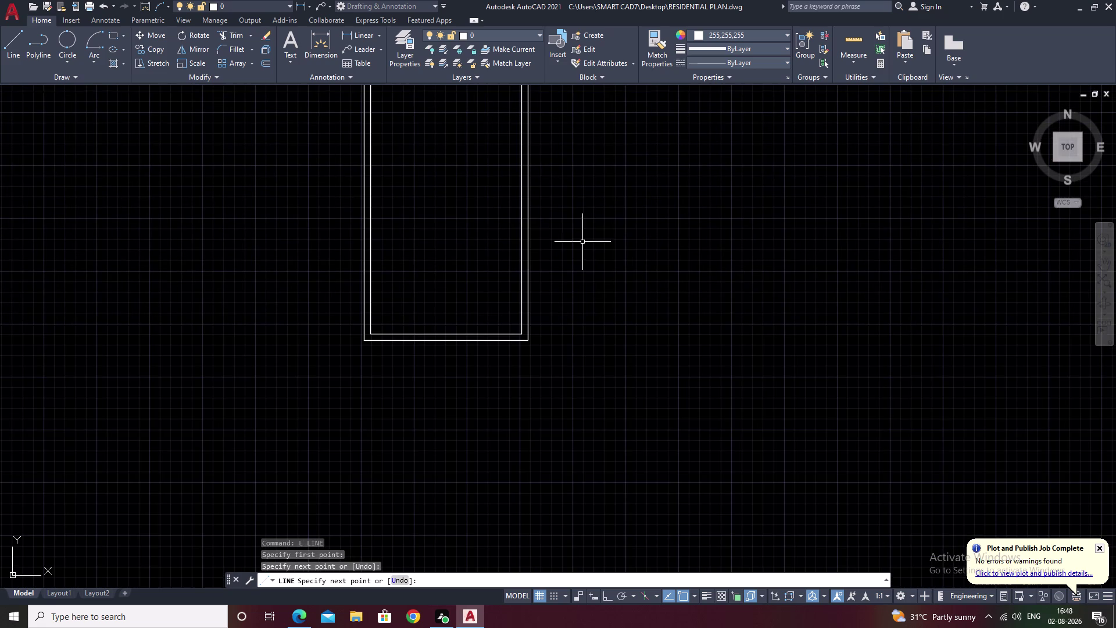
scroll(up, 3)
click(524, 207)
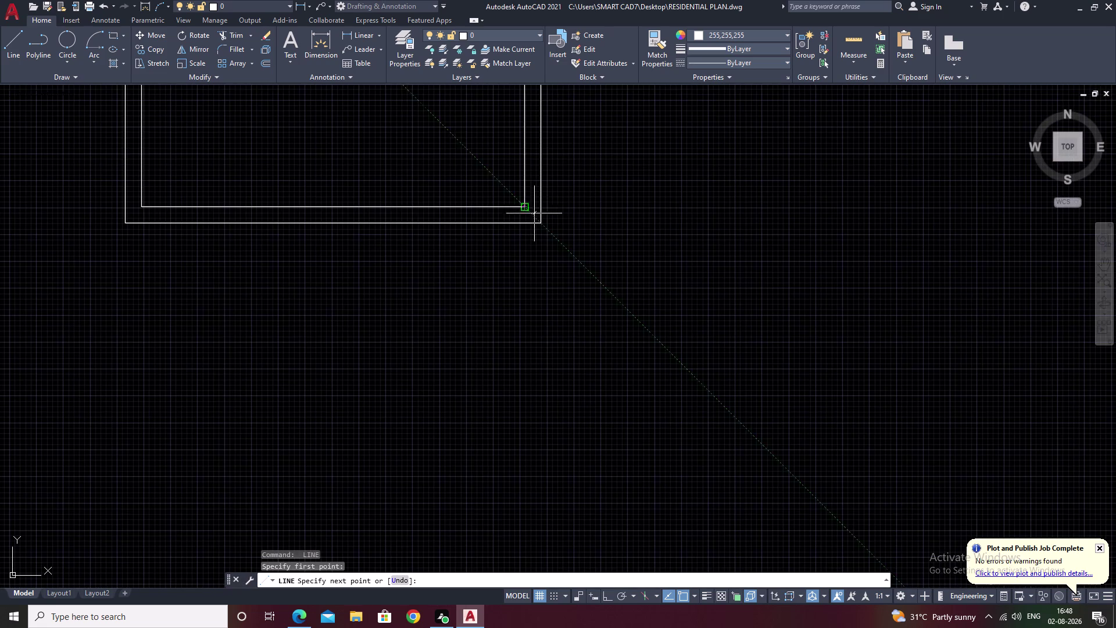
click(544, 224)
key(space)
key(space)
Draw diagonals joining the inner and outer bottom-left and top-left corners.
middle_drag(207, 252, 545, 350)
scroll(up, 3)
key(space)
key(space)
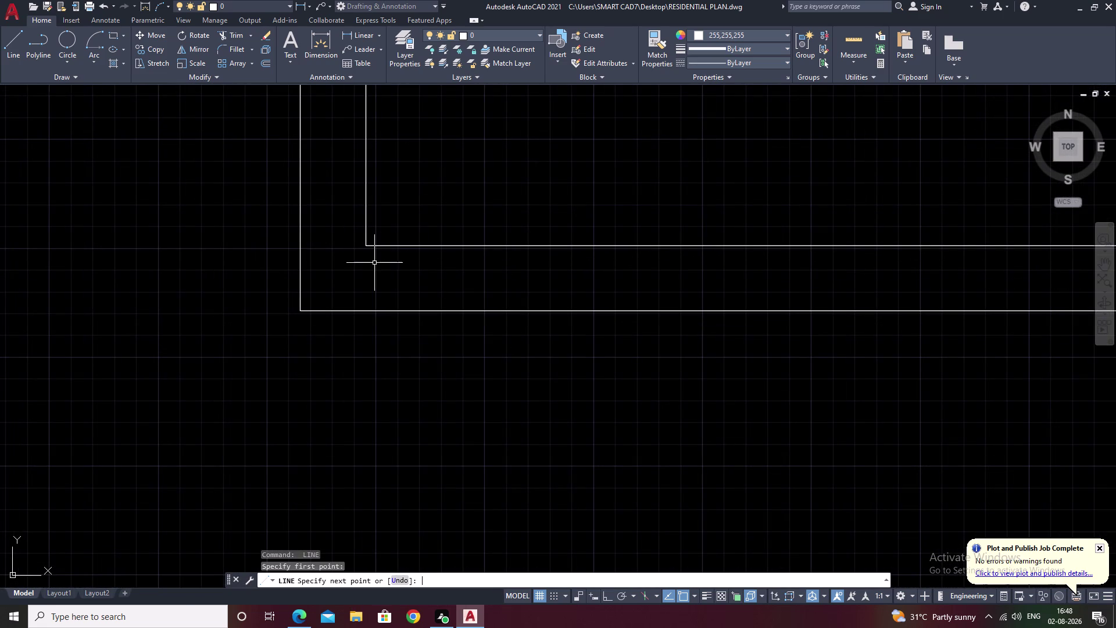
key(Escape)
key(space)
click(367, 242)
click(301, 316)
key(space)
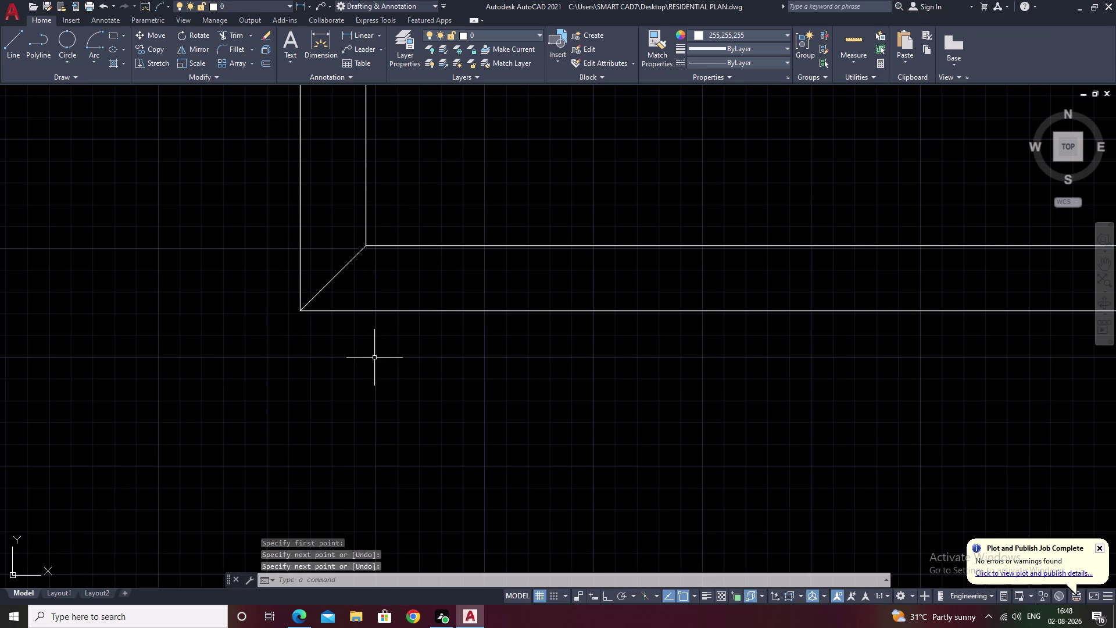
middle_drag(374, 358, 442, 484)
scroll(down, 3)
middle_drag(492, 238, 481, 480)
middle_drag(457, 185, 457, 305)
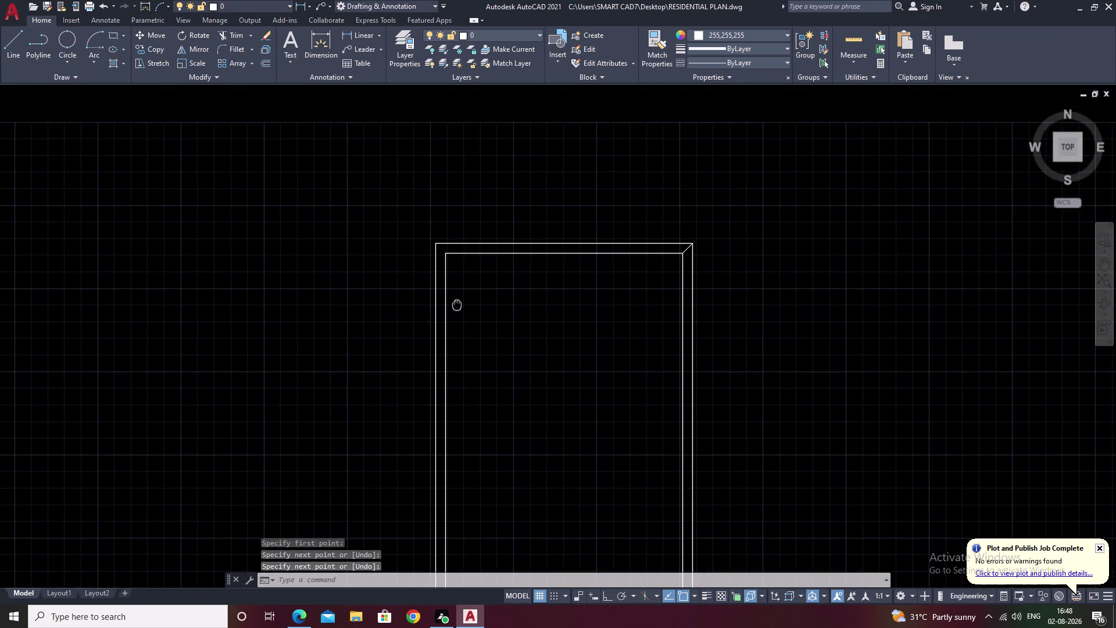
scroll(up, 3)
key(space)
click(462, 356)
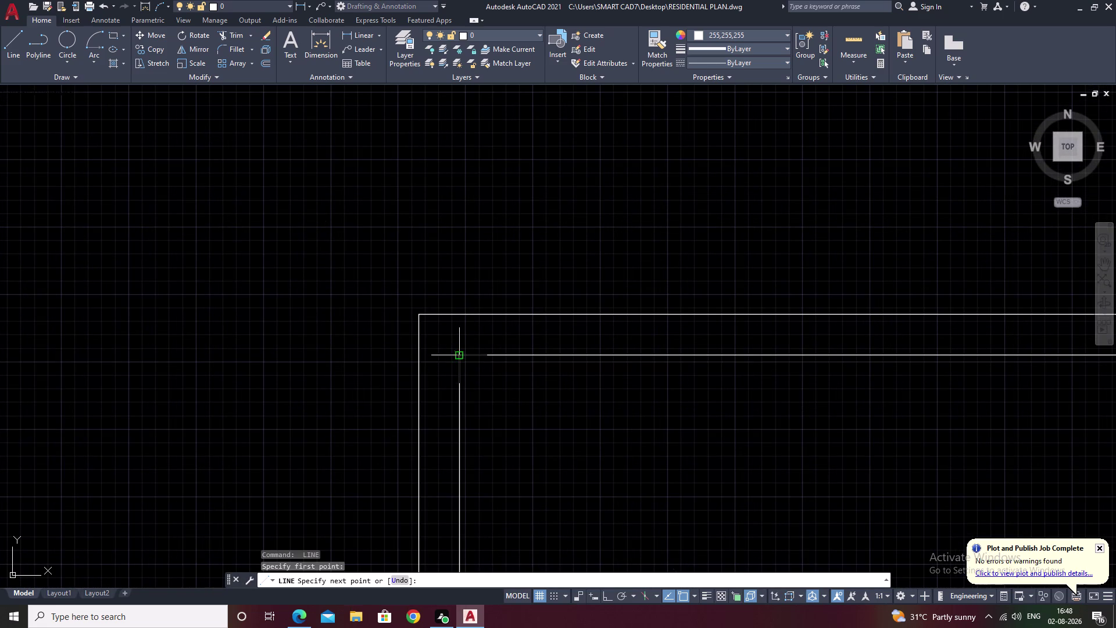
click(419, 317)
key(Escape)
Select the lines along the bottom of the framed rectangle.
scroll(down, 3)
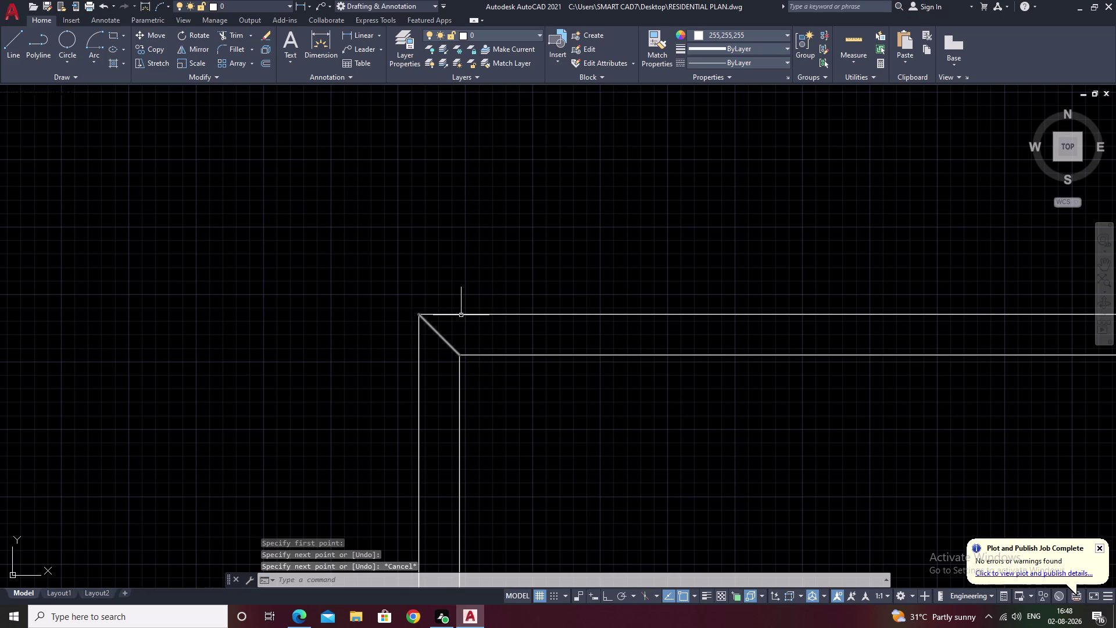
scroll(down, 3)
middle_drag(549, 376, 547, 363)
scroll(up, 3)
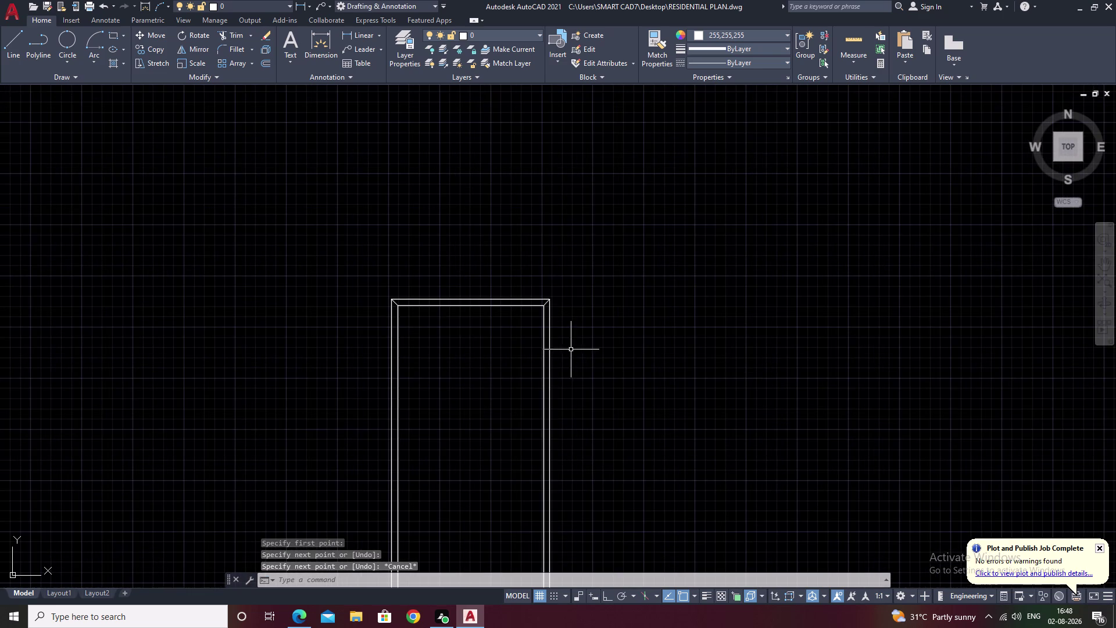
drag(551, 289, 441, 510)
middle_drag(465, 501, 490, 270)
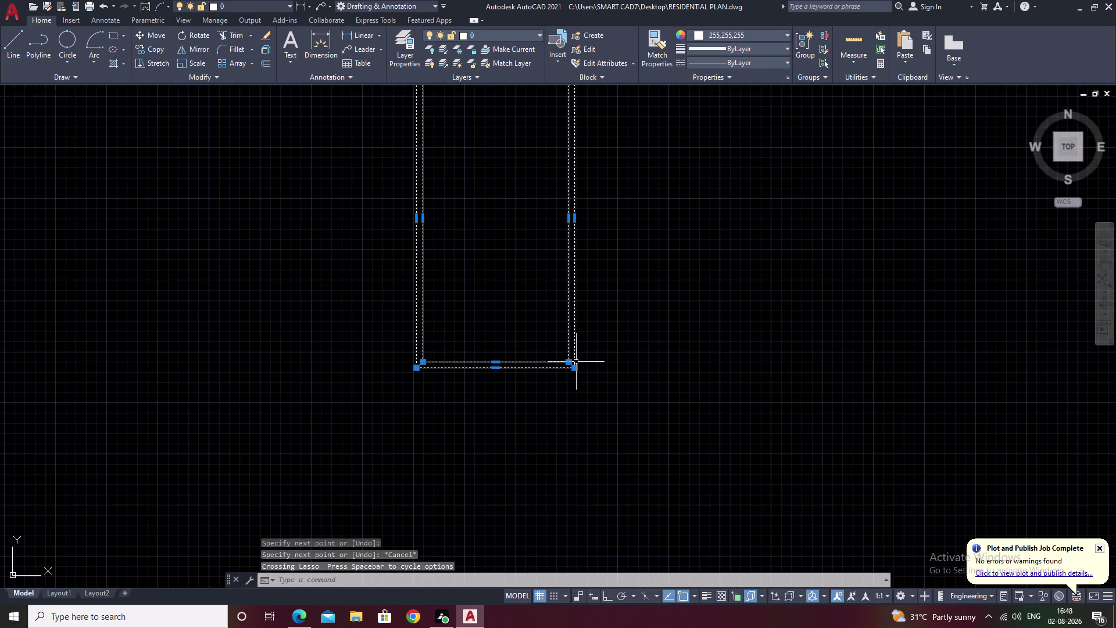
Start moving the selected lines, then cancel and clear the selection.
text(m)
key(space)
click(573, 367)
scroll(down, 3)
middle_drag(622, 418, 230, 348)
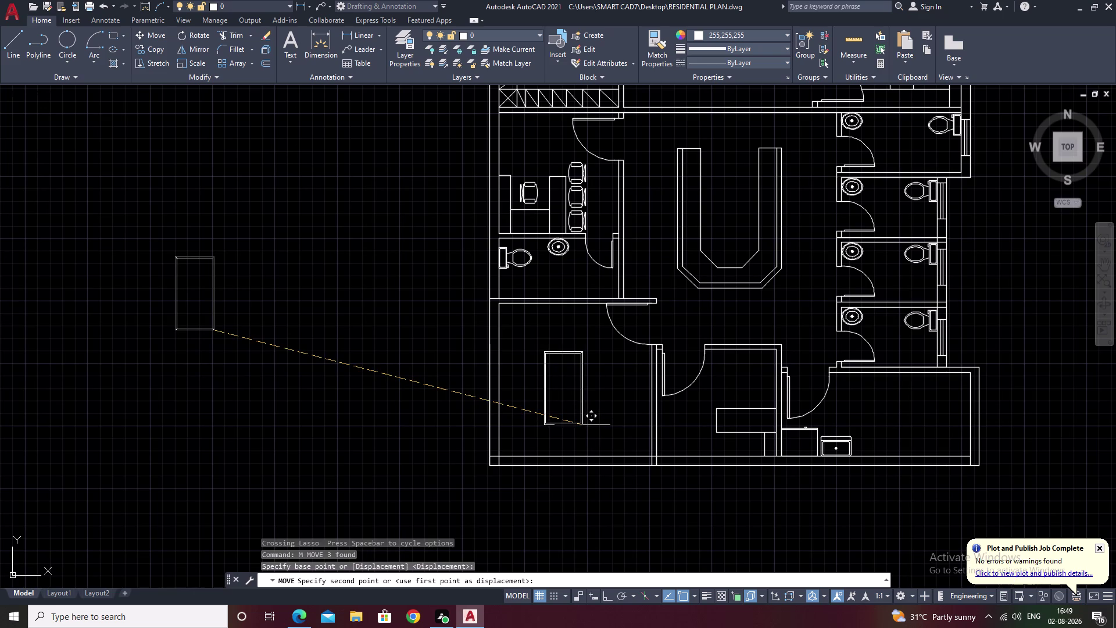
key(Escape)
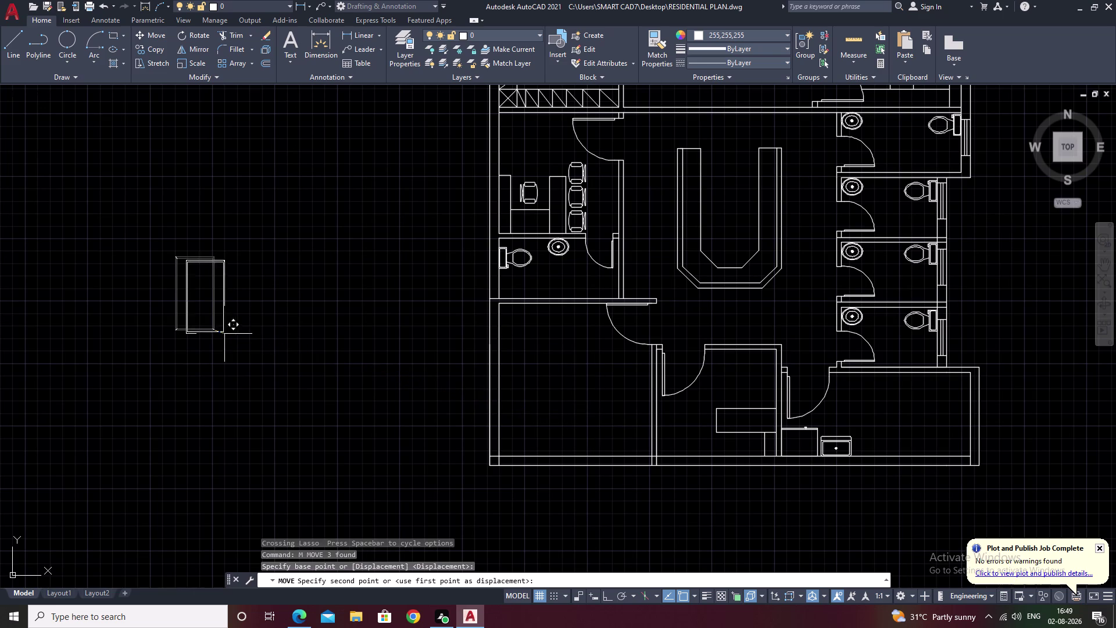
drag(222, 216, 208, 358)
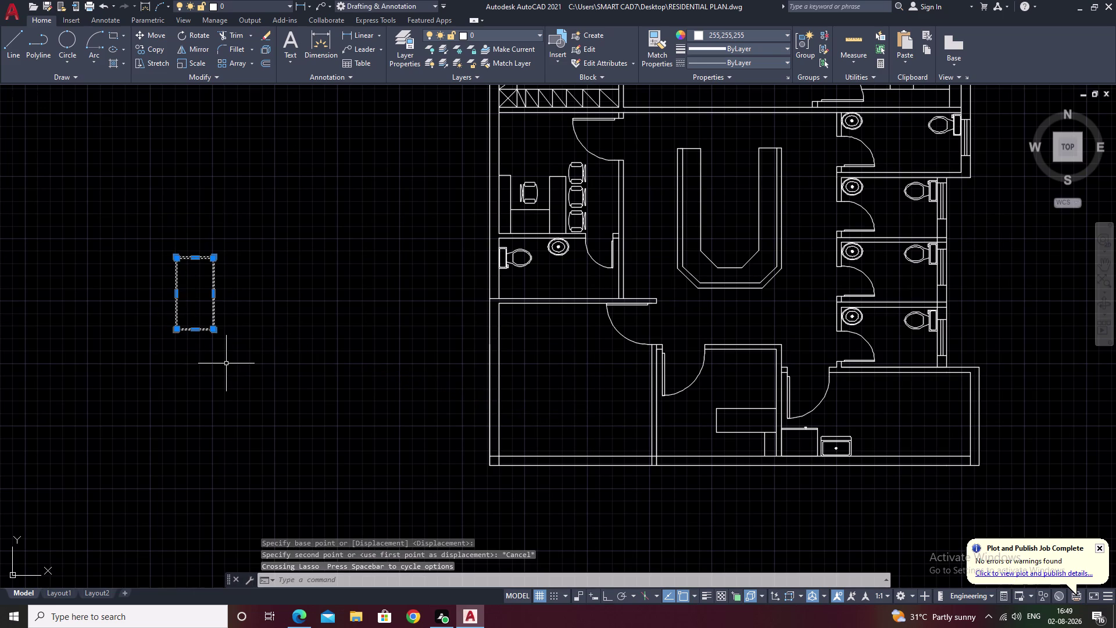
key(Escape)
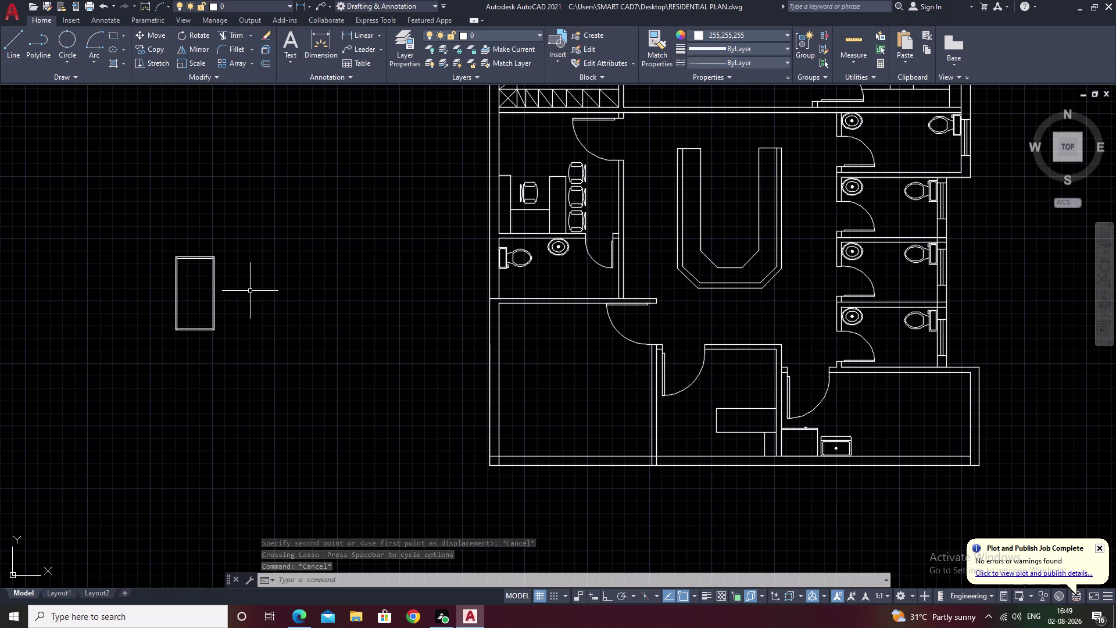
Pan beside the plan and open DesignCenter showing the Kitchens.dwg blocks.
middle_drag(250, 294, 600, 447)
middle_drag(431, 316, 437, 317)
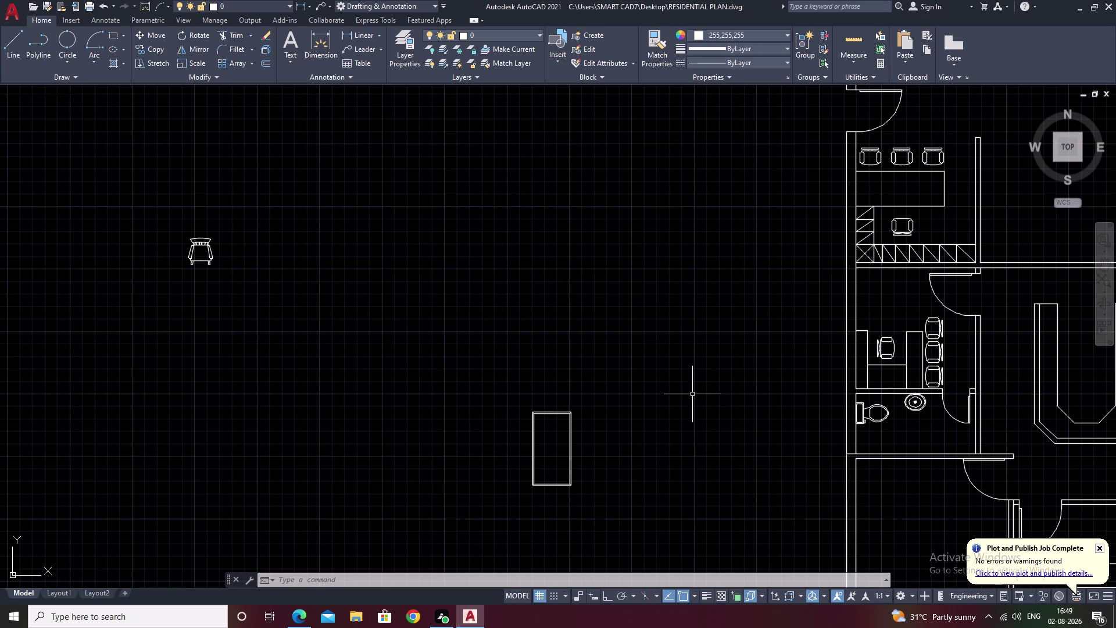
key(ctrl+2)
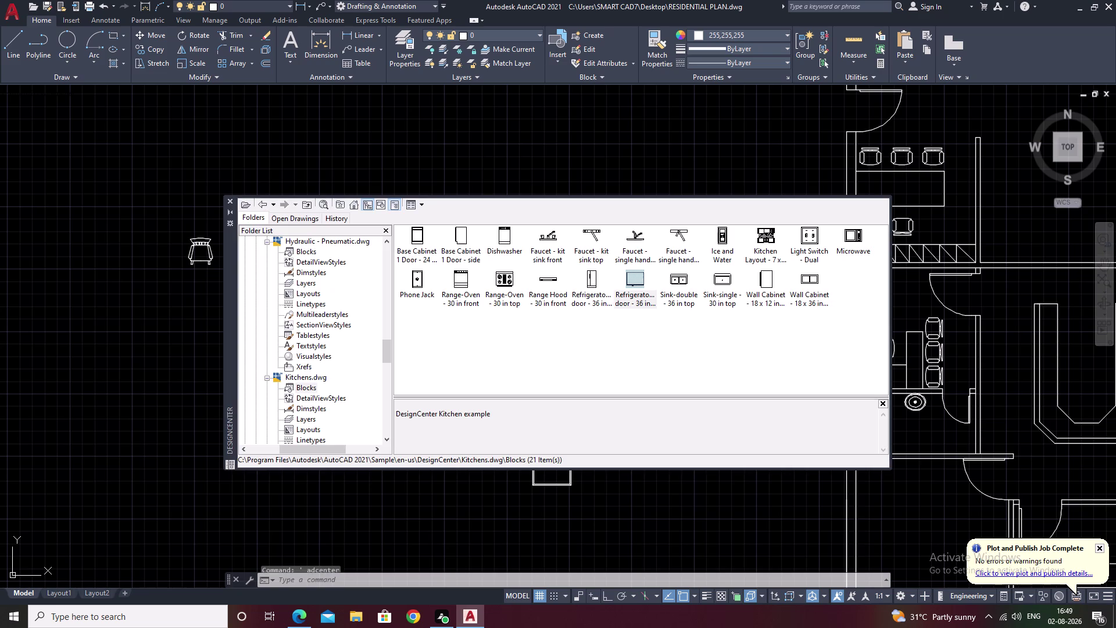
Drag the Chair - Desk block from Home - Space Planner.dwg beside the framed rectangle.
scroll(up, 3)
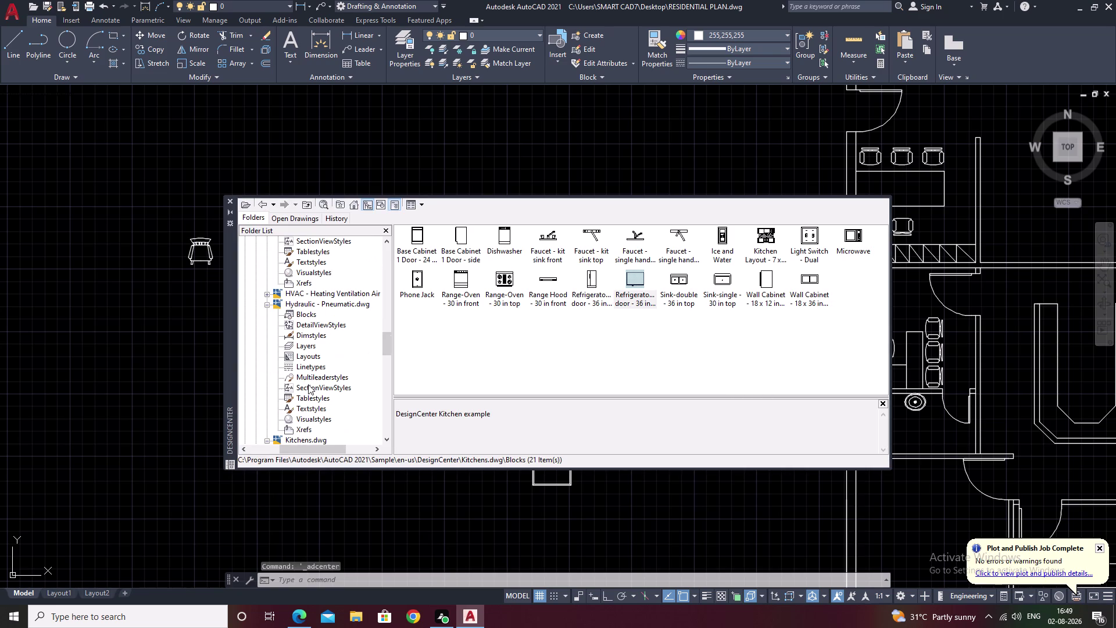
scroll(down, 3)
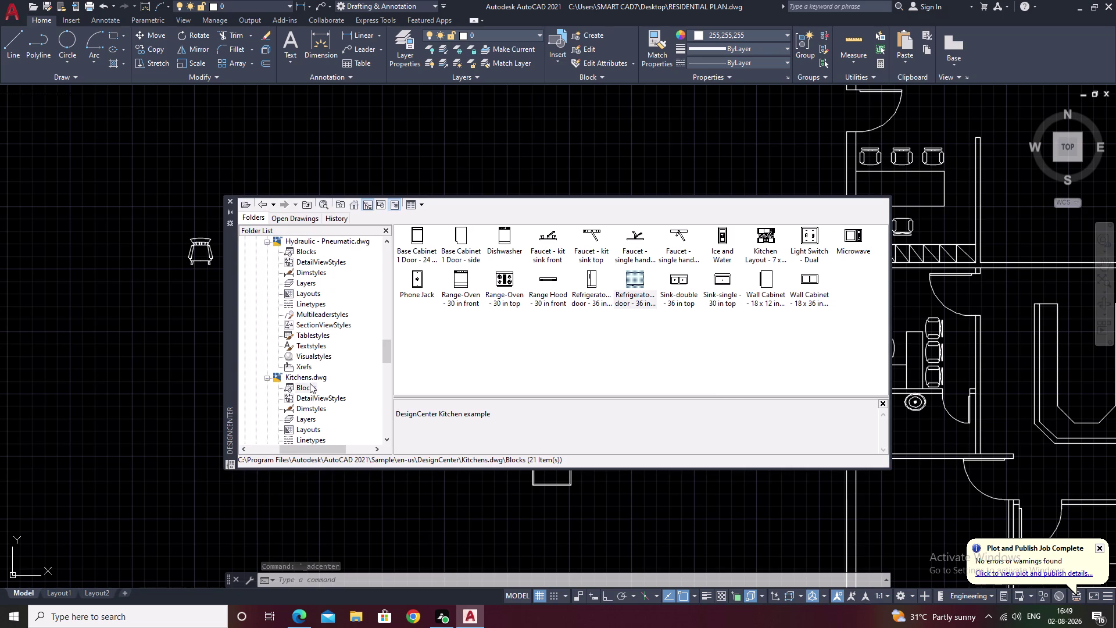
scroll(up, 3)
scroll(up, 3)
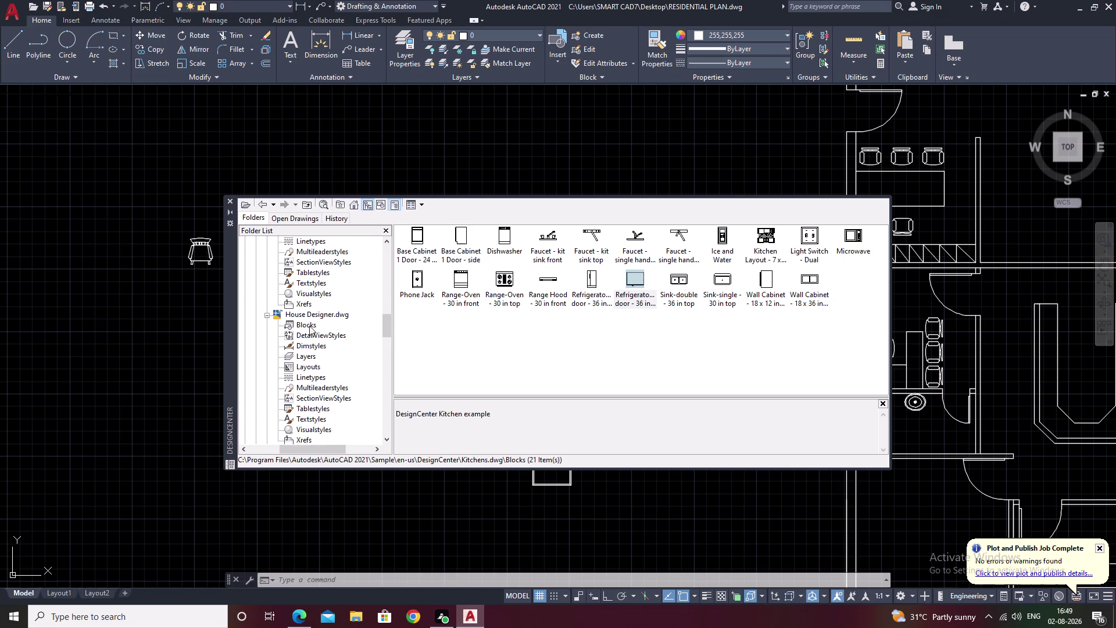
triple_click(309, 322)
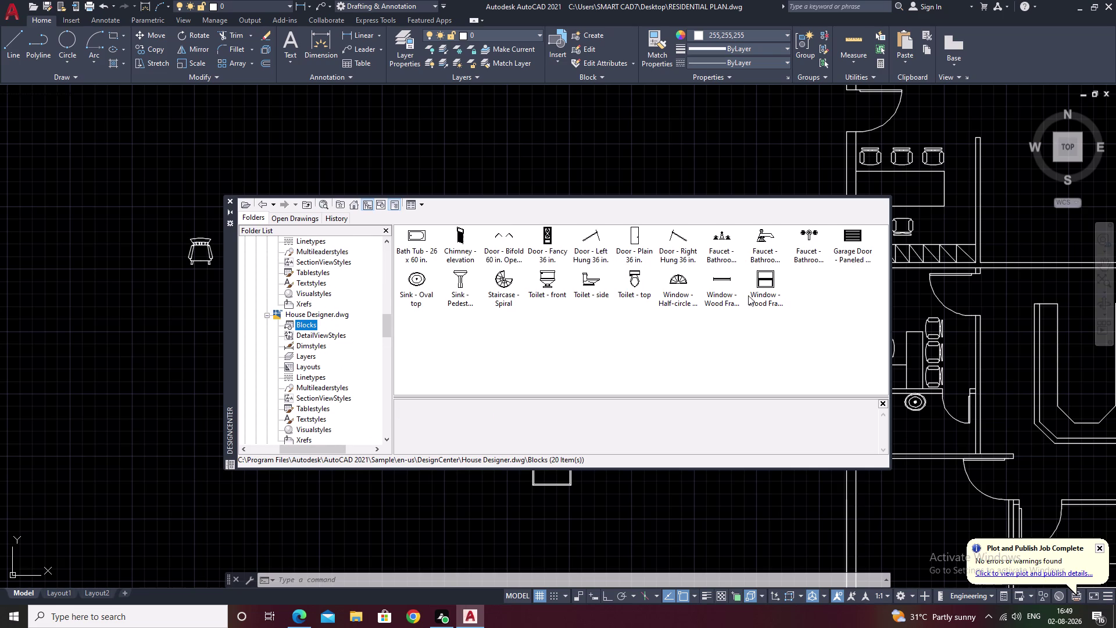
scroll(up, 3)
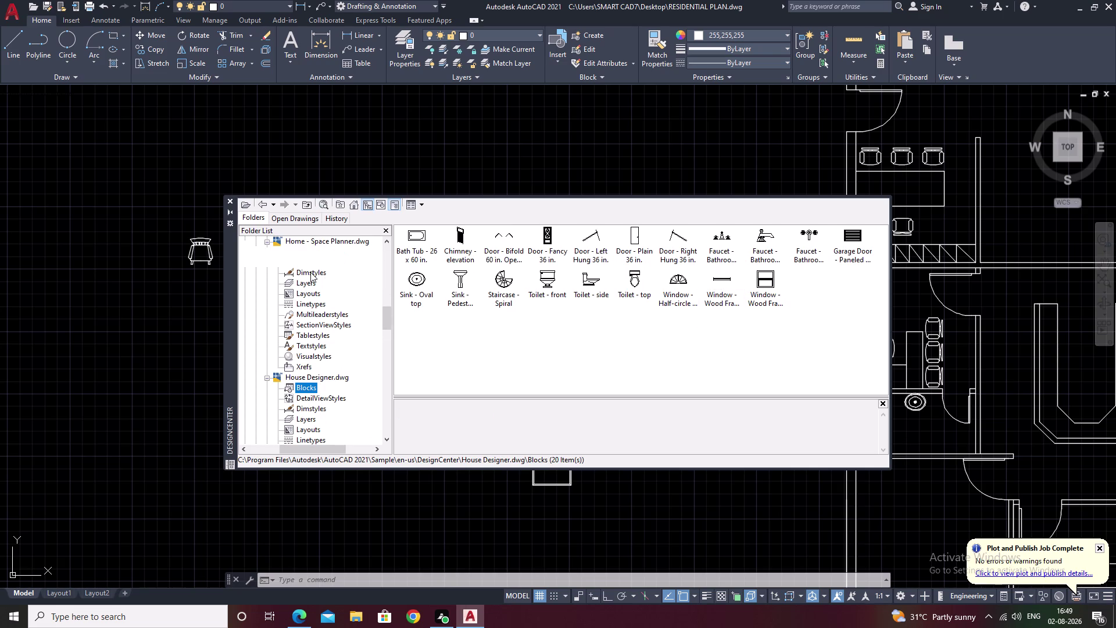
double_click(305, 253)
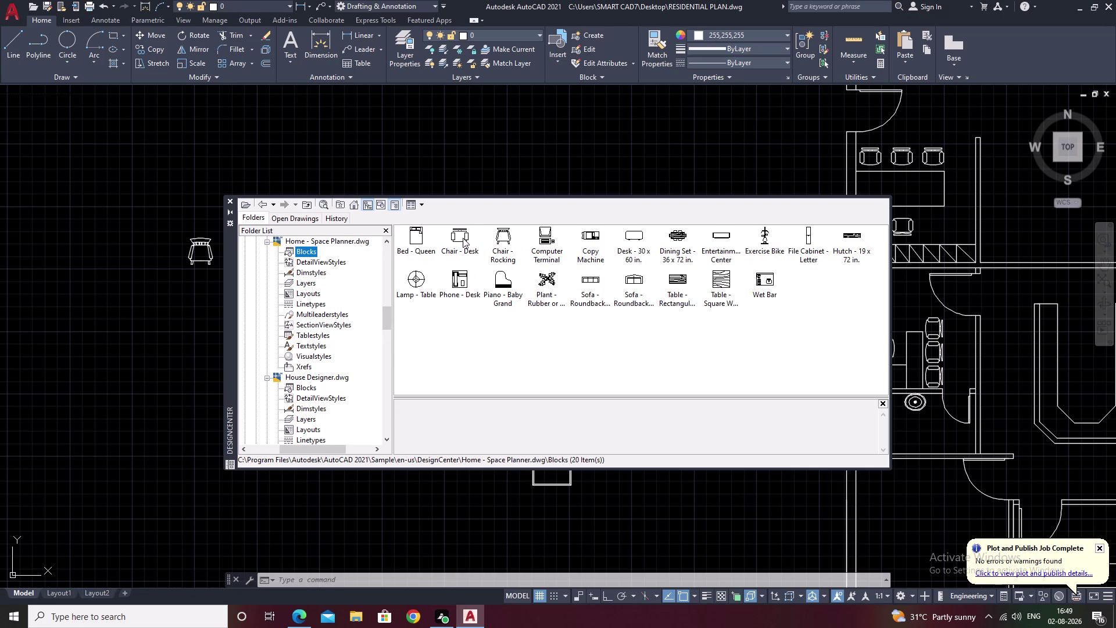
drag(463, 234, 151, 336)
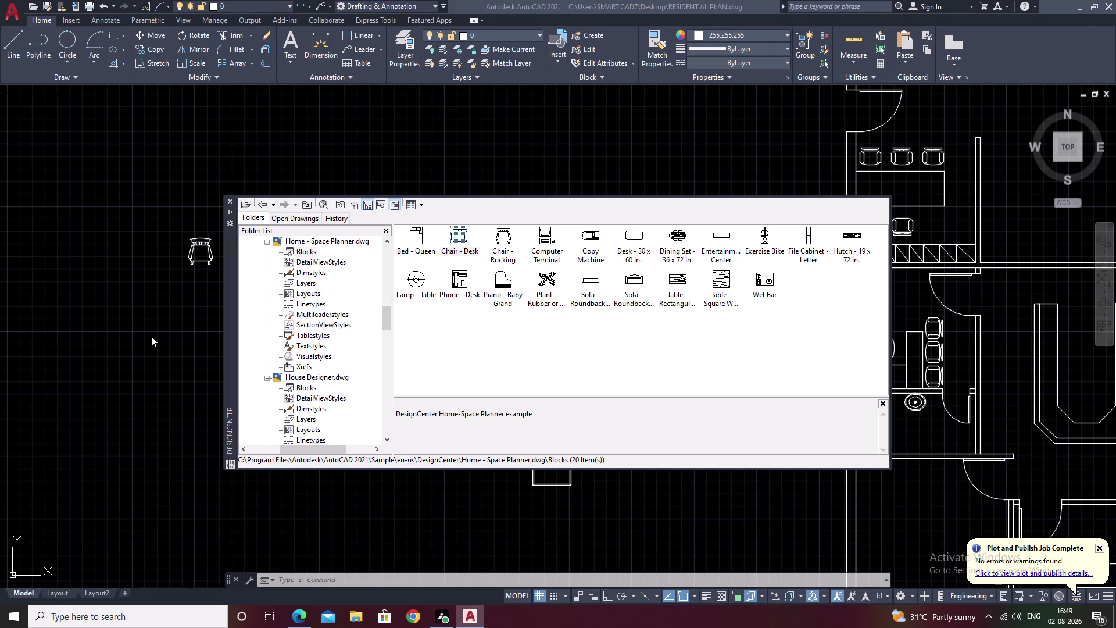
click(228, 199)
middle_drag(176, 352, 312, 351)
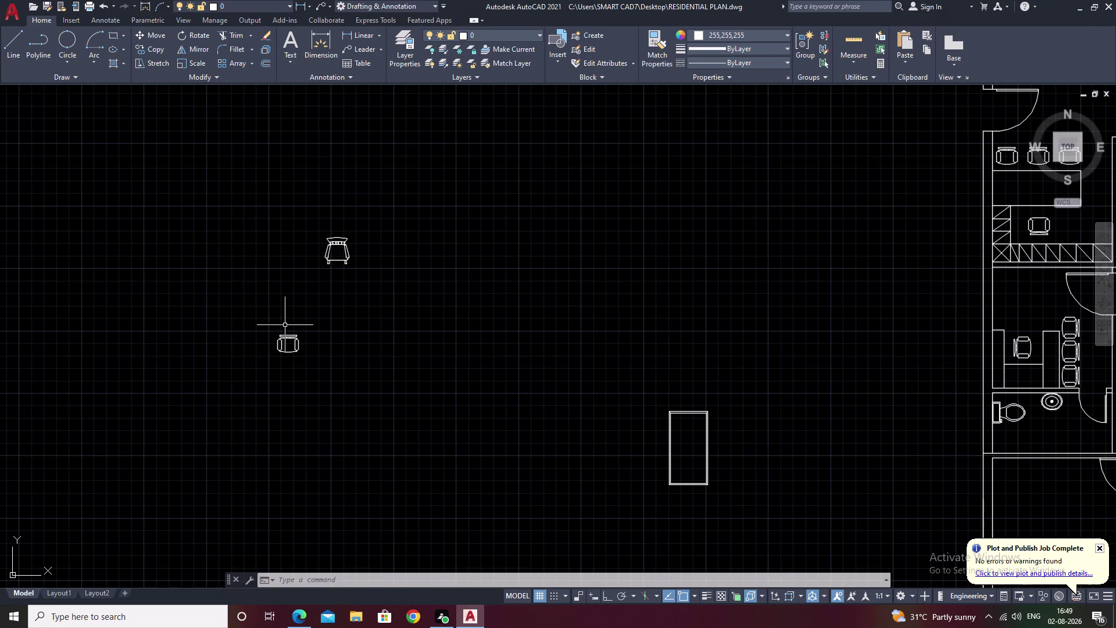
Move the desk chair to just above the table's top end.
drag(293, 326, 353, 395)
text(m)
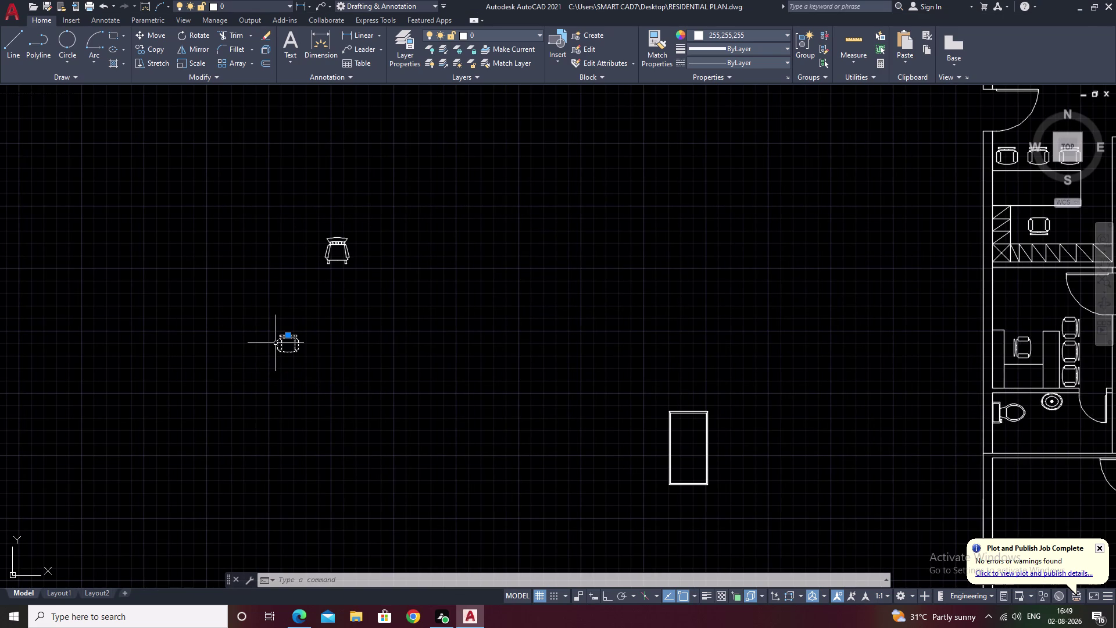
key(space)
scroll(up, 3)
click(272, 331)
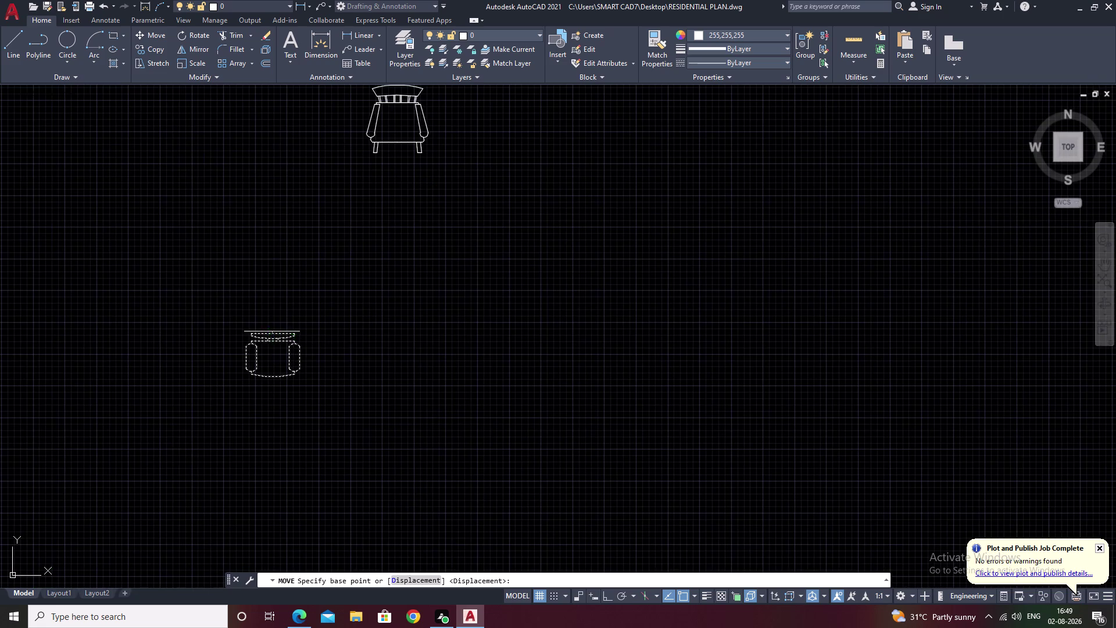
scroll(down, 3)
middle_drag(756, 423, 414, 362)
scroll(up, 3)
scroll(up, 3)
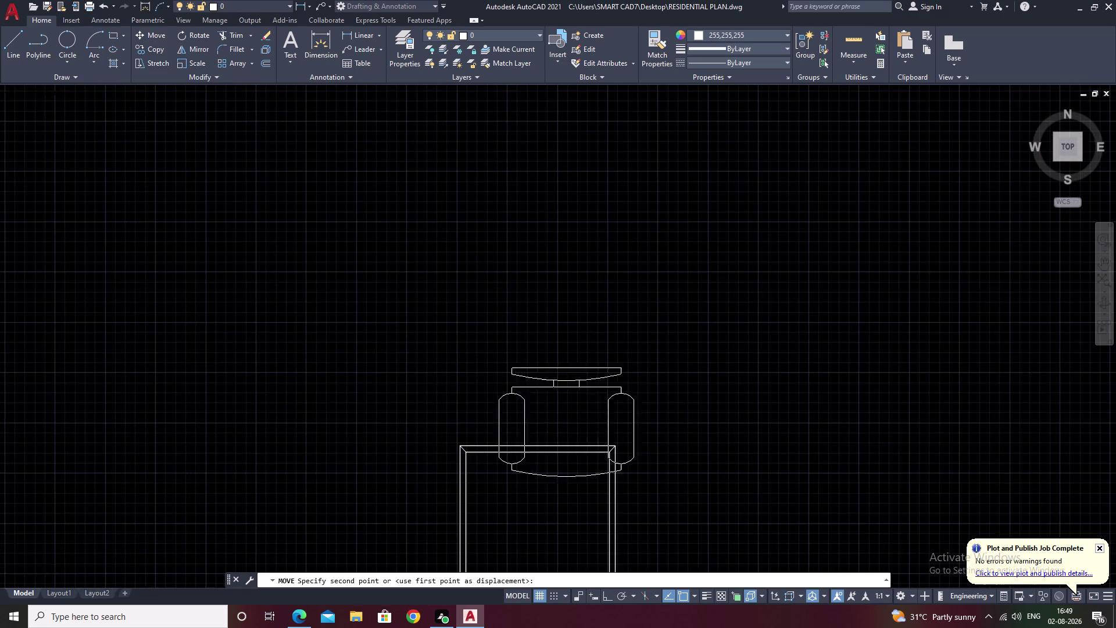
scroll(up, 3)
scroll(down, 3)
middle_drag(522, 331, 521, 302)
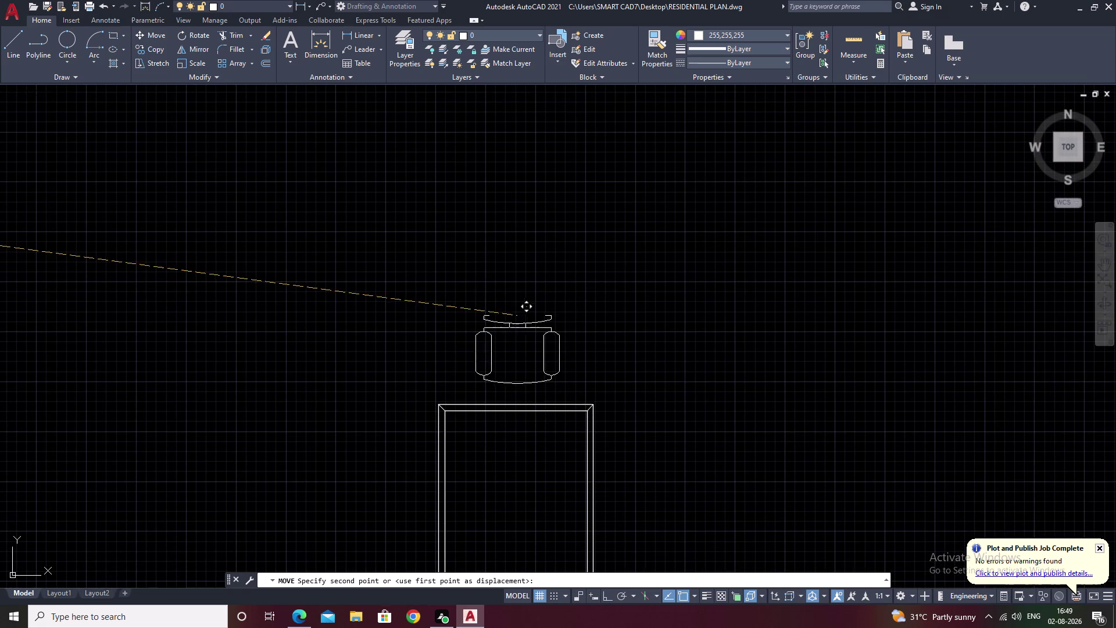
click(515, 312)
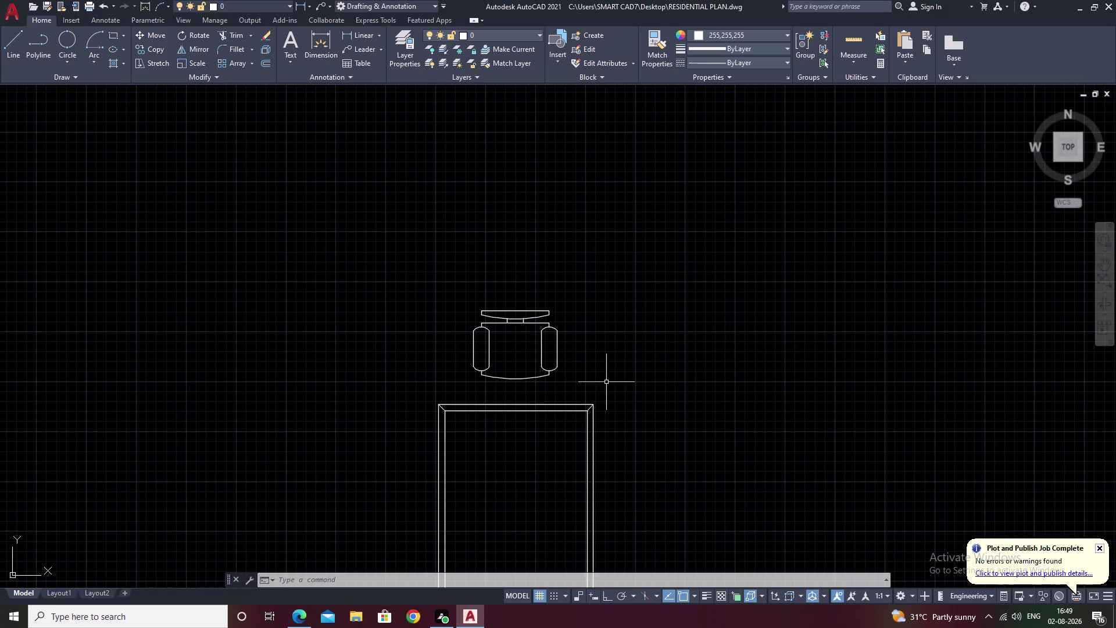
middle_drag(622, 384, 616, 302)
middle_drag(583, 280, 582, 193)
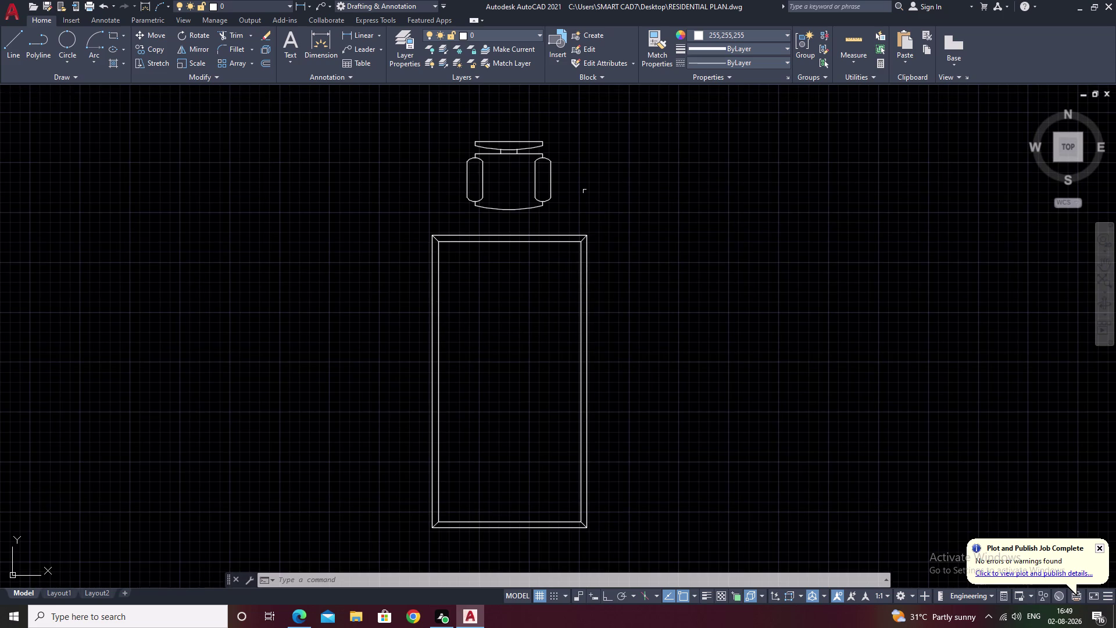
Begin mirroring the top chair with Ortho toggled, then cancel the unfinished mirror.
drag(539, 119, 537, 229)
text(mi)
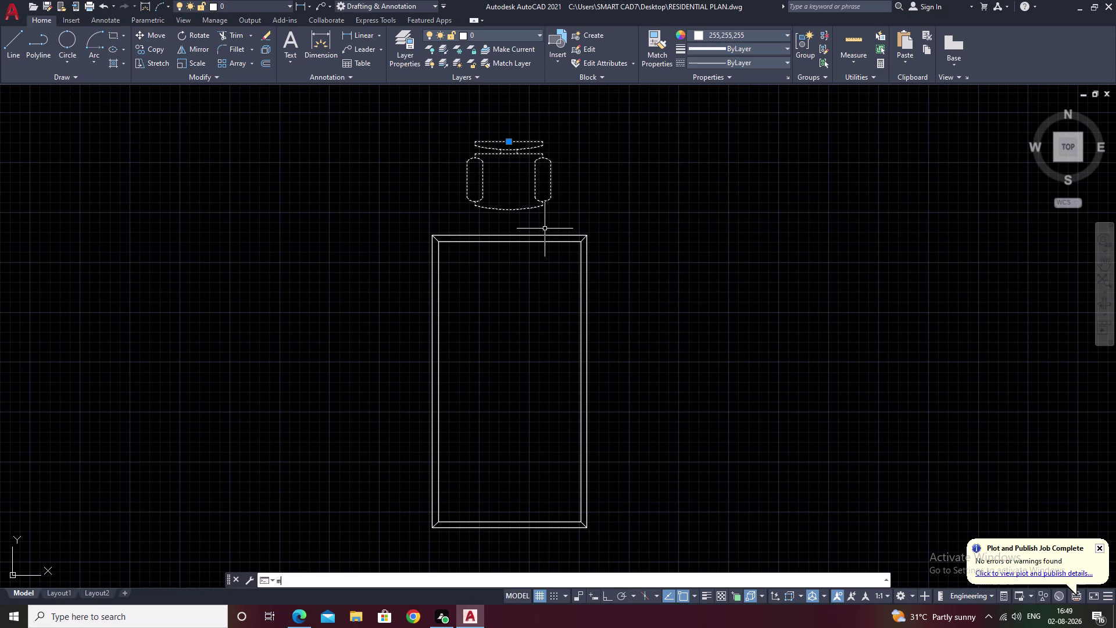
key(space)
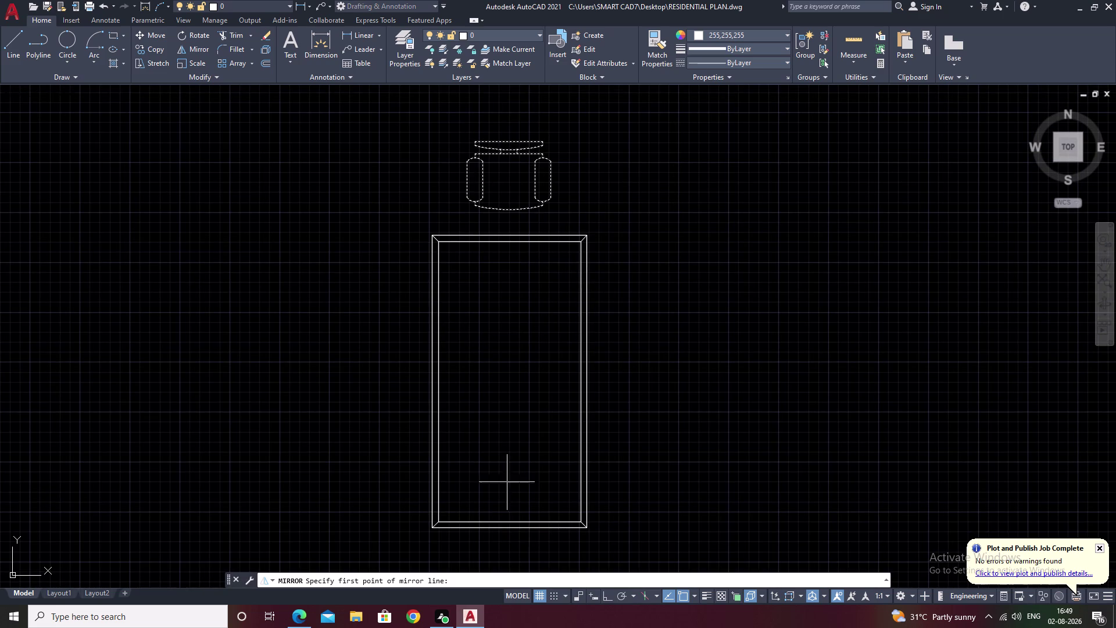
click(508, 382)
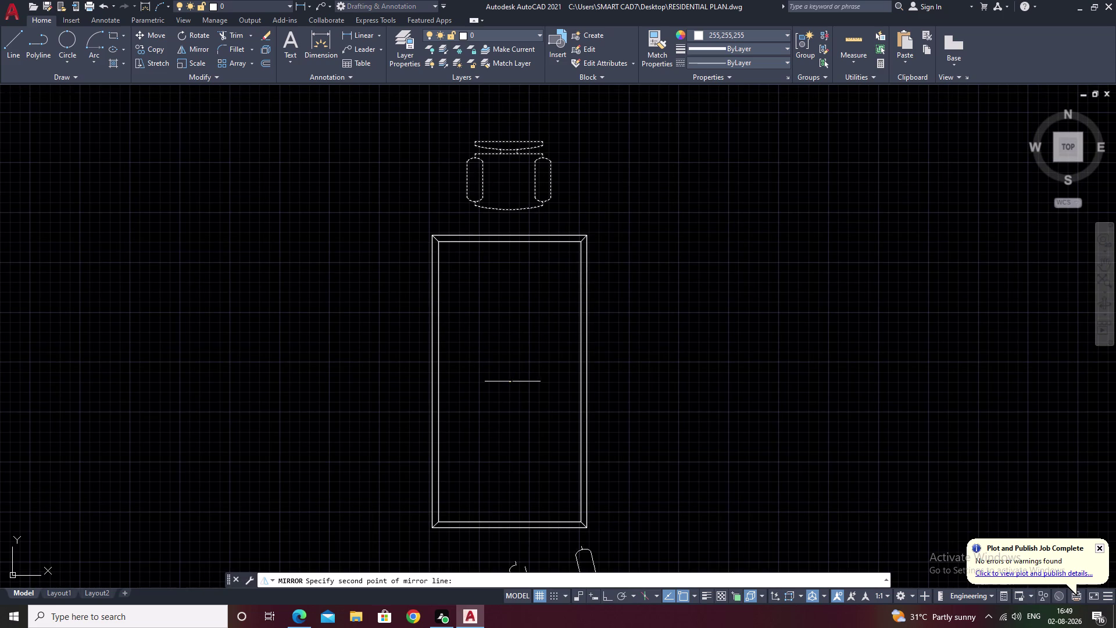
key(F8)
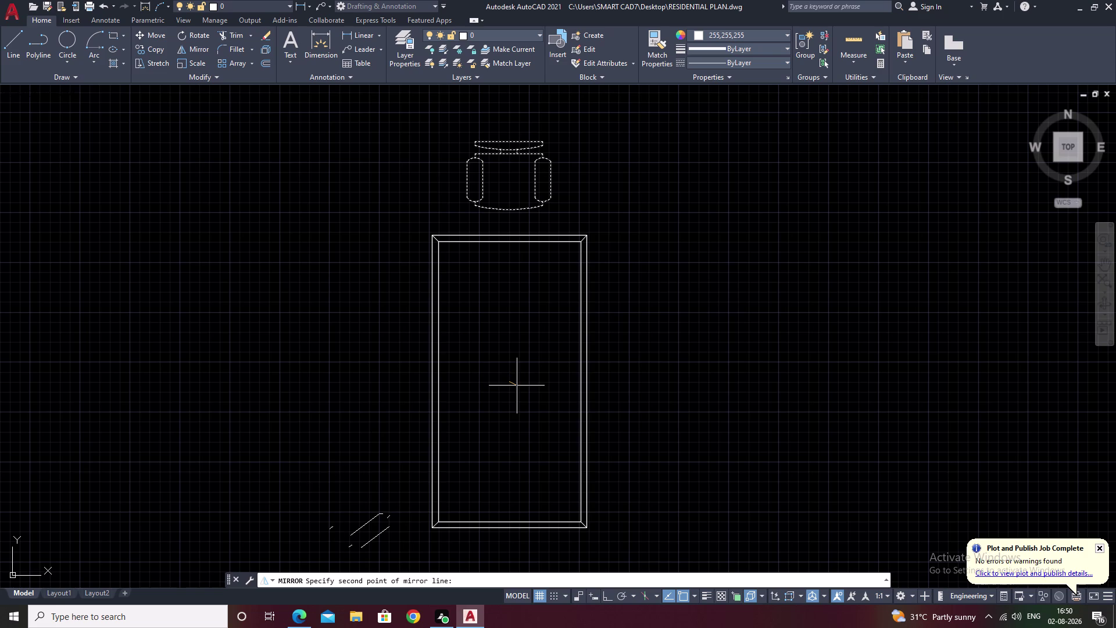
click(517, 386)
scroll(down, 3)
middle_drag(648, 414, 647, 411)
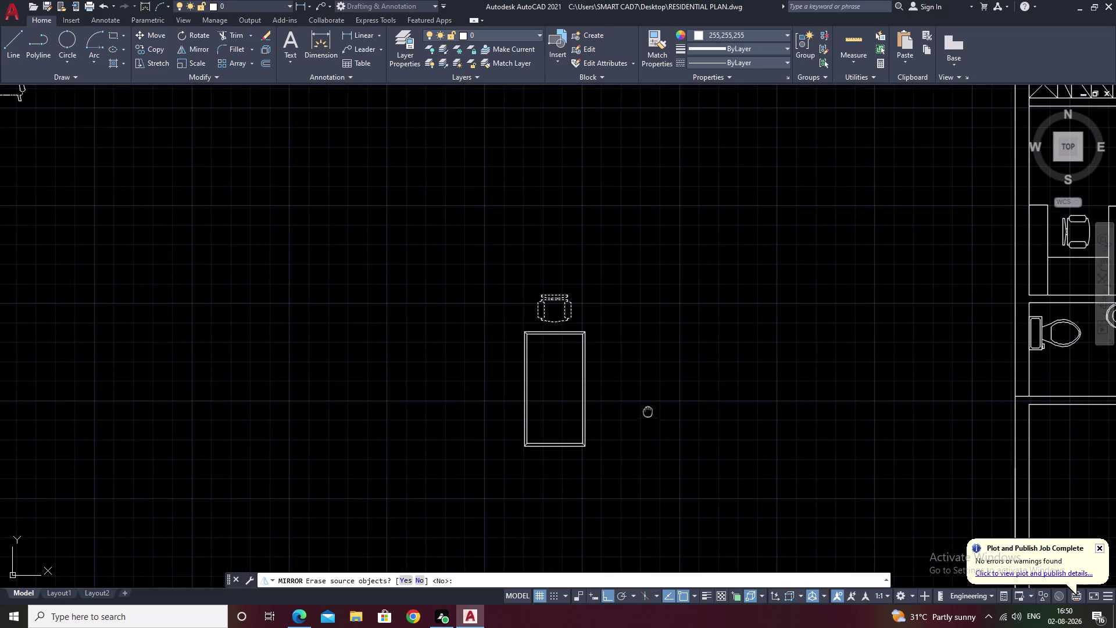
middle_drag(646, 410, 637, 391)
key(Escape)
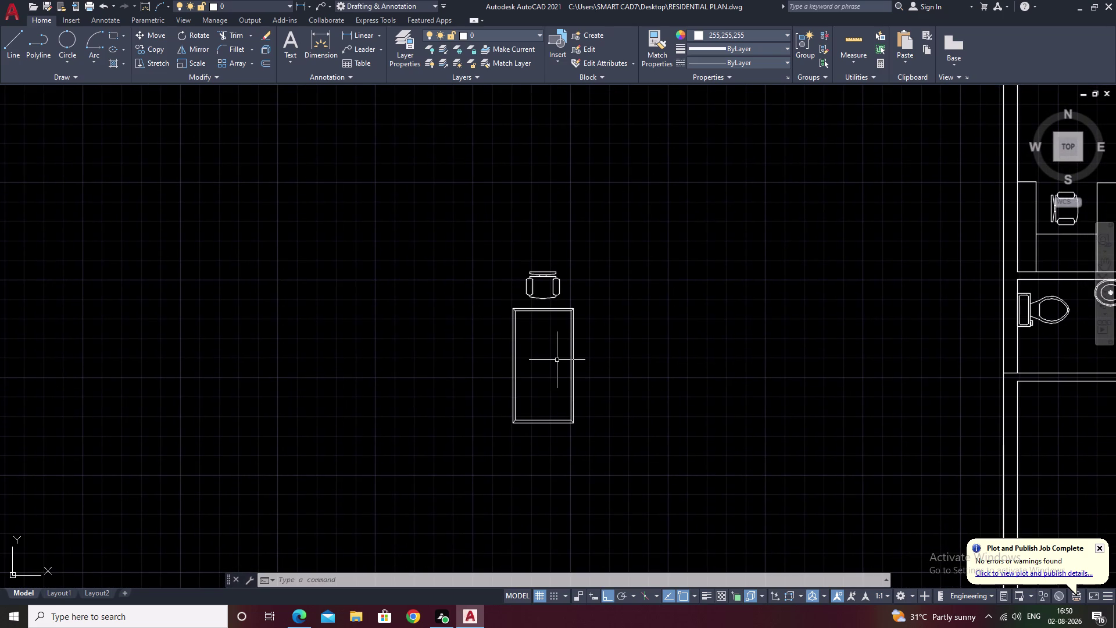
Mirror the top chair across the table's middle, answering Yes to erase the original.
text(mi)
key(space)
drag(564, 275, 523, 282)
click(523, 282)
click(544, 279)
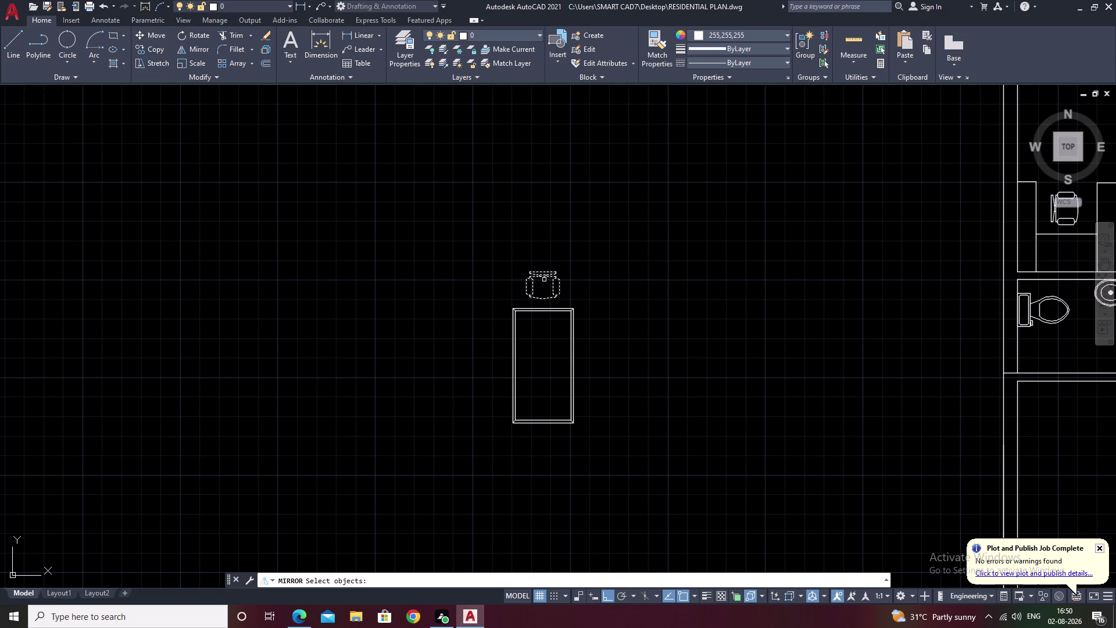
right_click(543, 374)
click(542, 365)
click(541, 365)
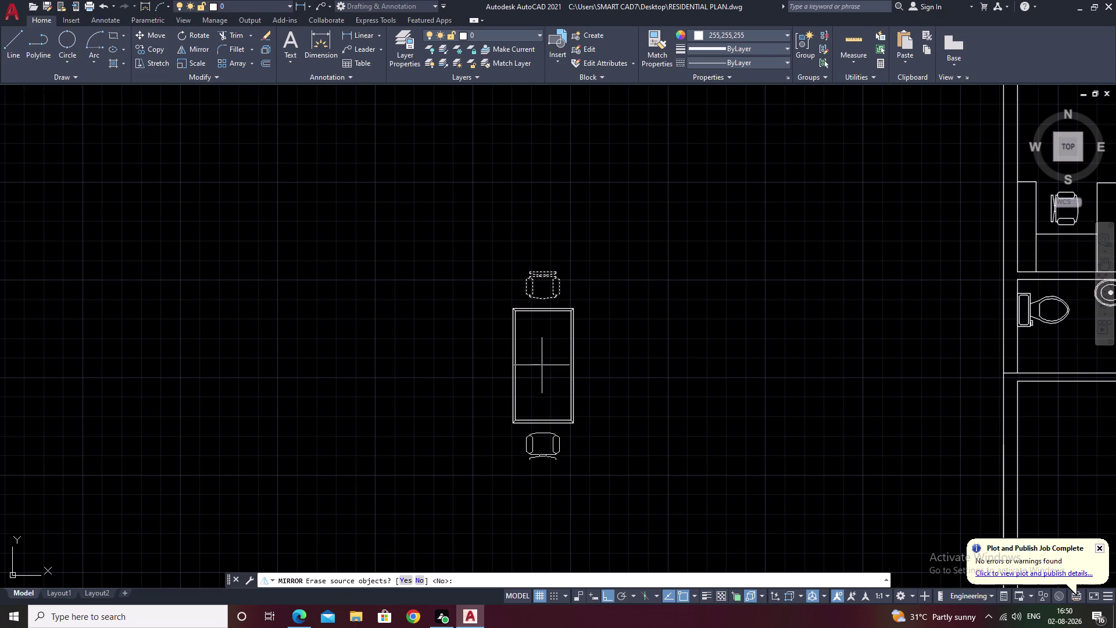
text(y)
key(space)
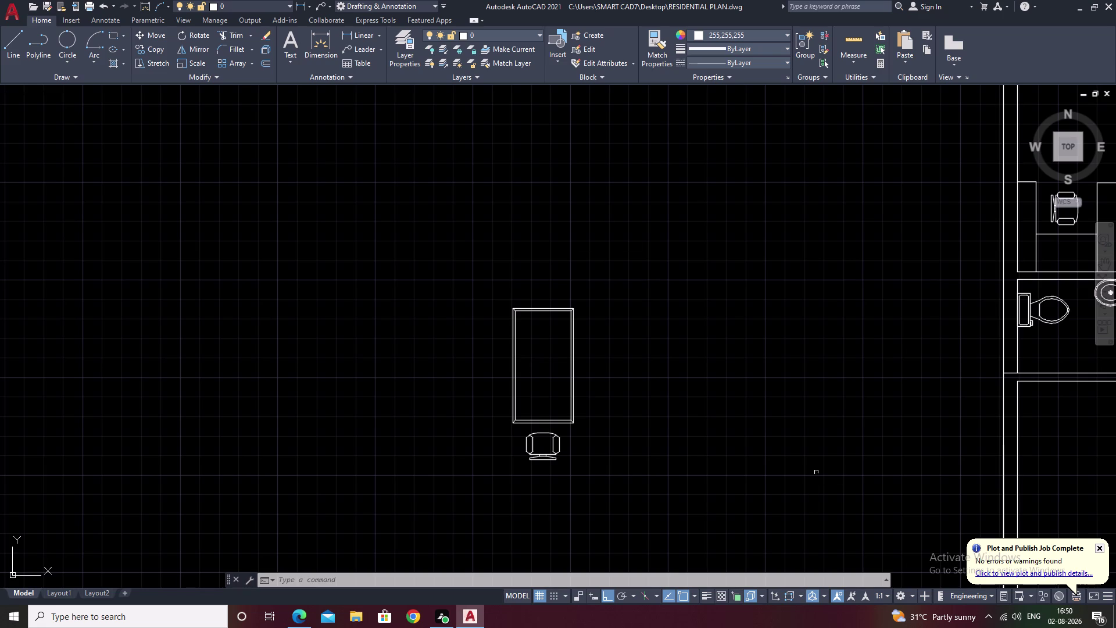
Mirror the bottom chair across the table's midline, answering No to keep the original.
drag(580, 446, 518, 473)
text(mi)
key(space)
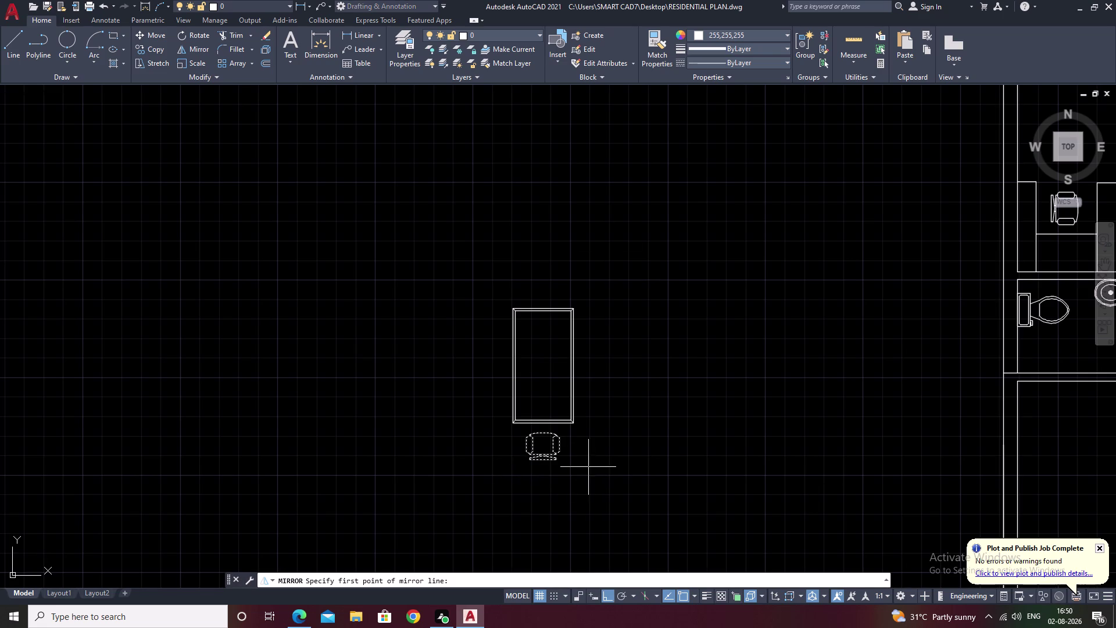
click(544, 369)
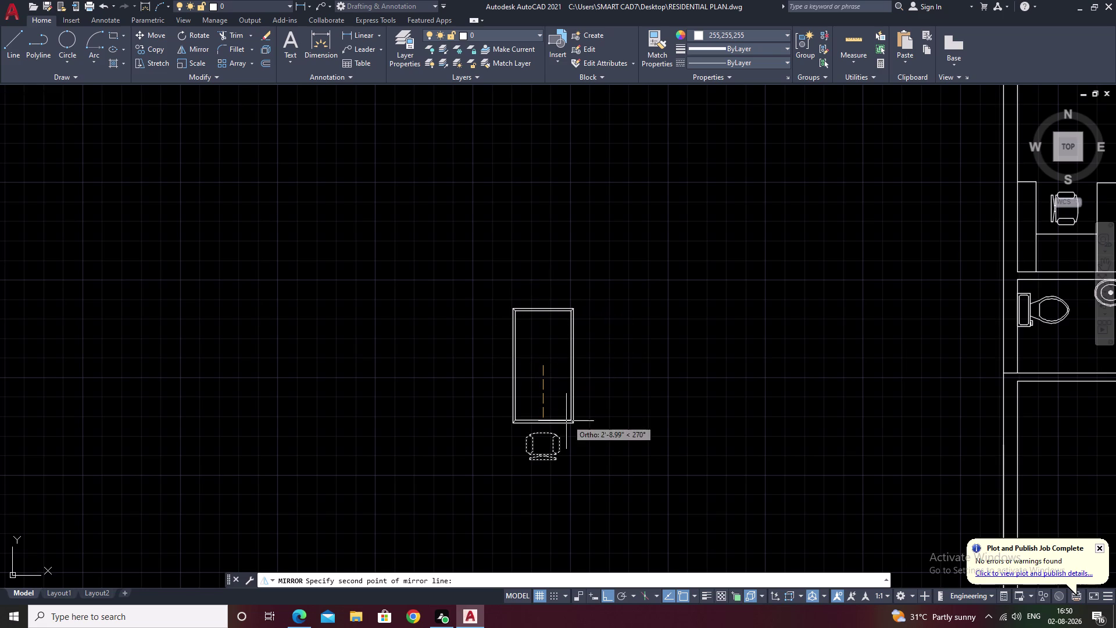
click(653, 370)
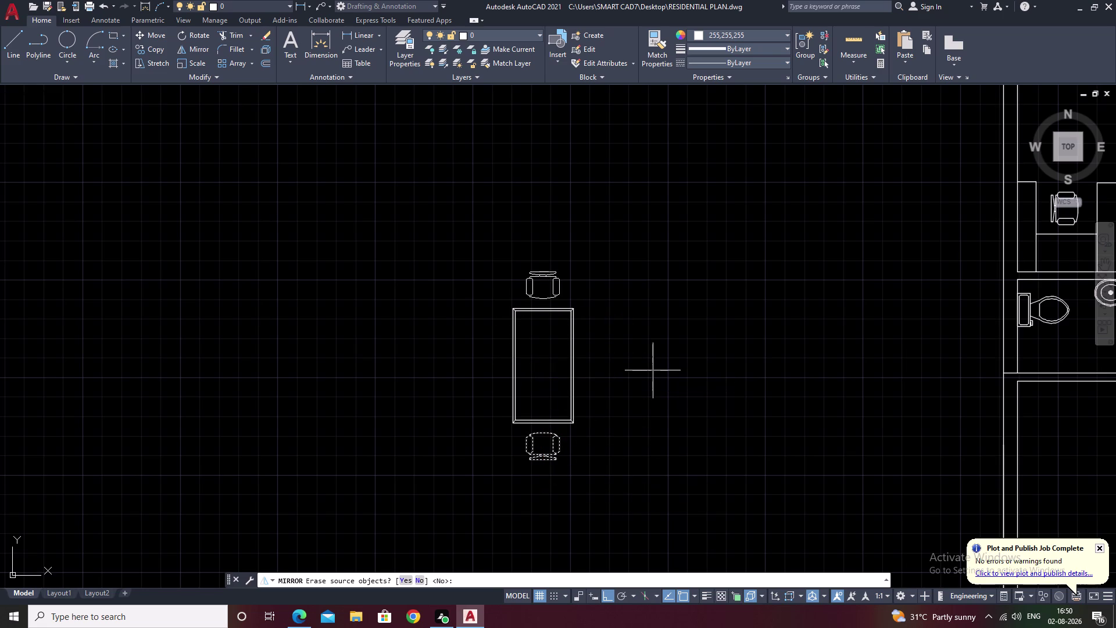
text(n)
key(space)
key(Escape)
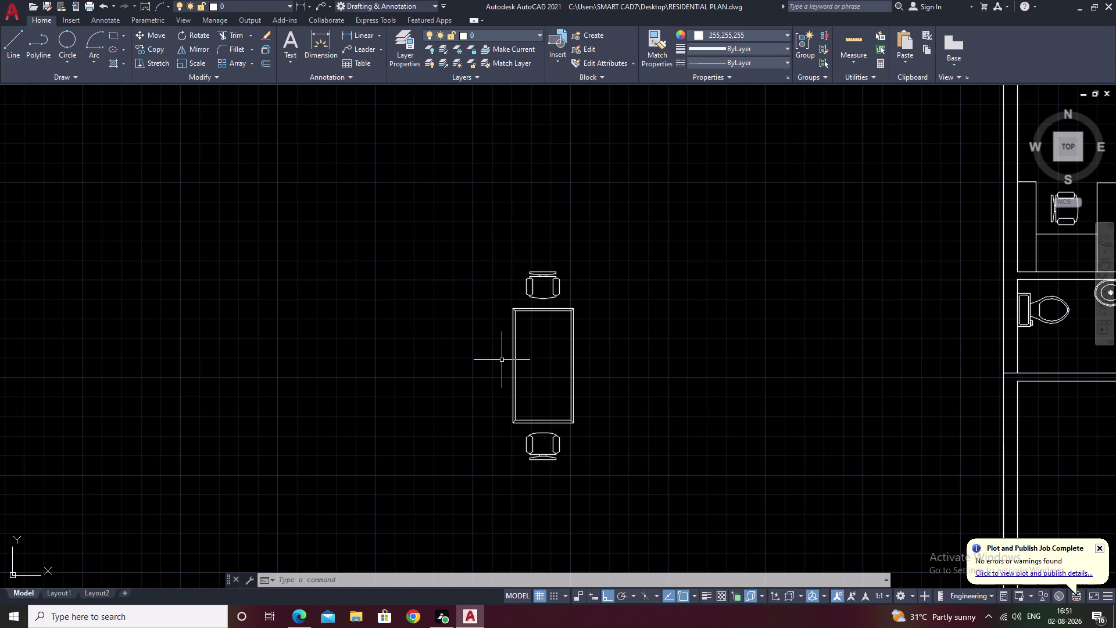
middle_drag(449, 371, 496, 374)
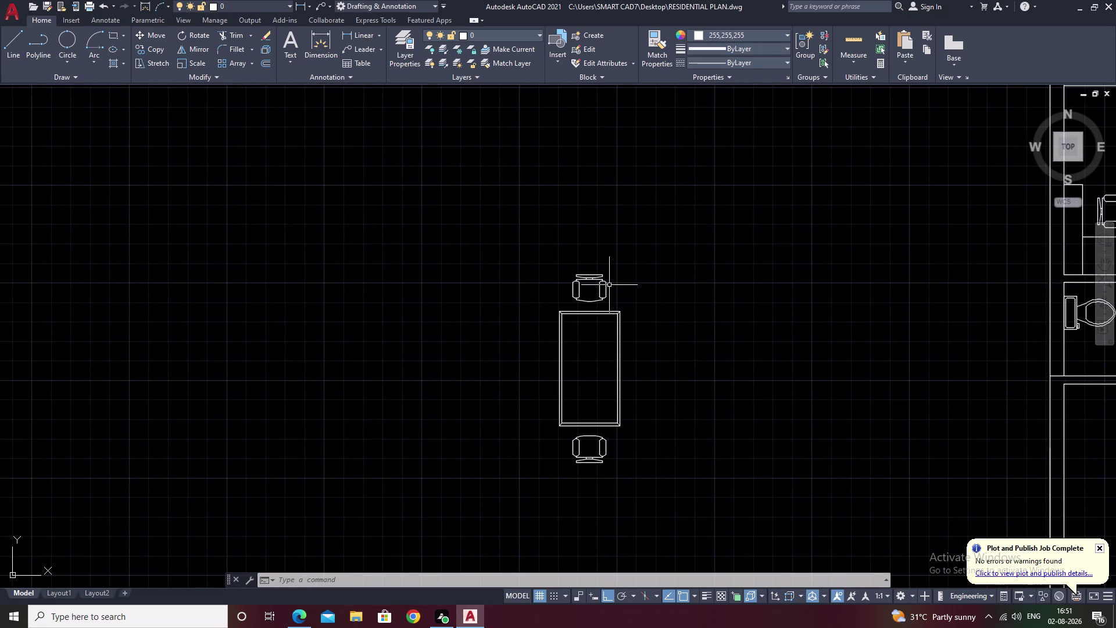
Select the top chair and start a move, then undo and cancel it.
drag(620, 274, 605, 311)
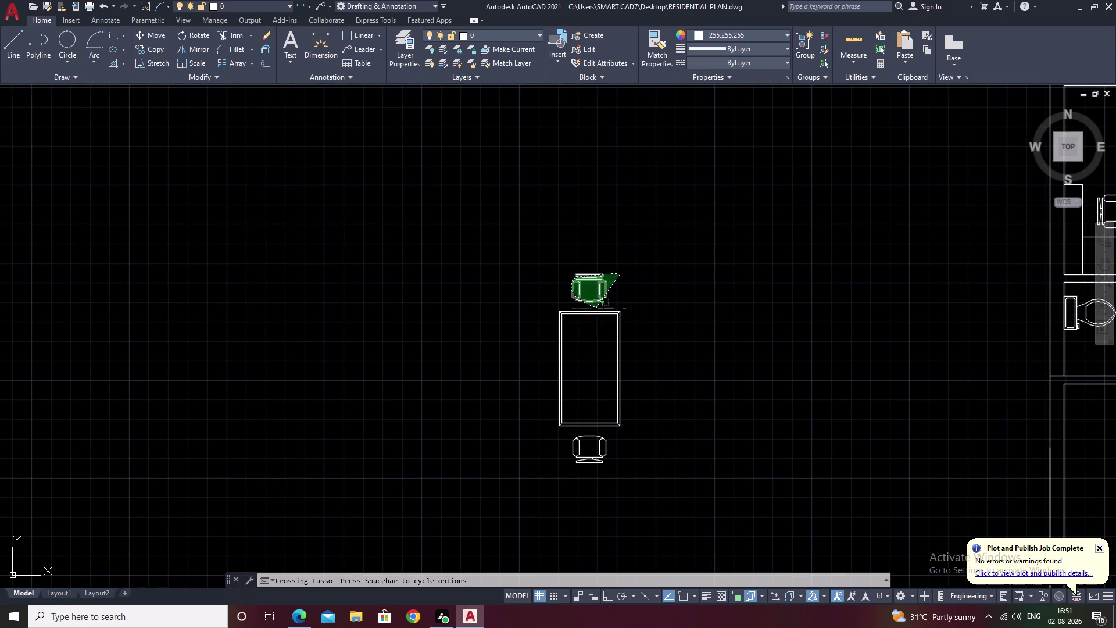
drag(605, 311, 609, 313)
key(Escape)
scroll(up, 3)
drag(601, 258, 563, 250)
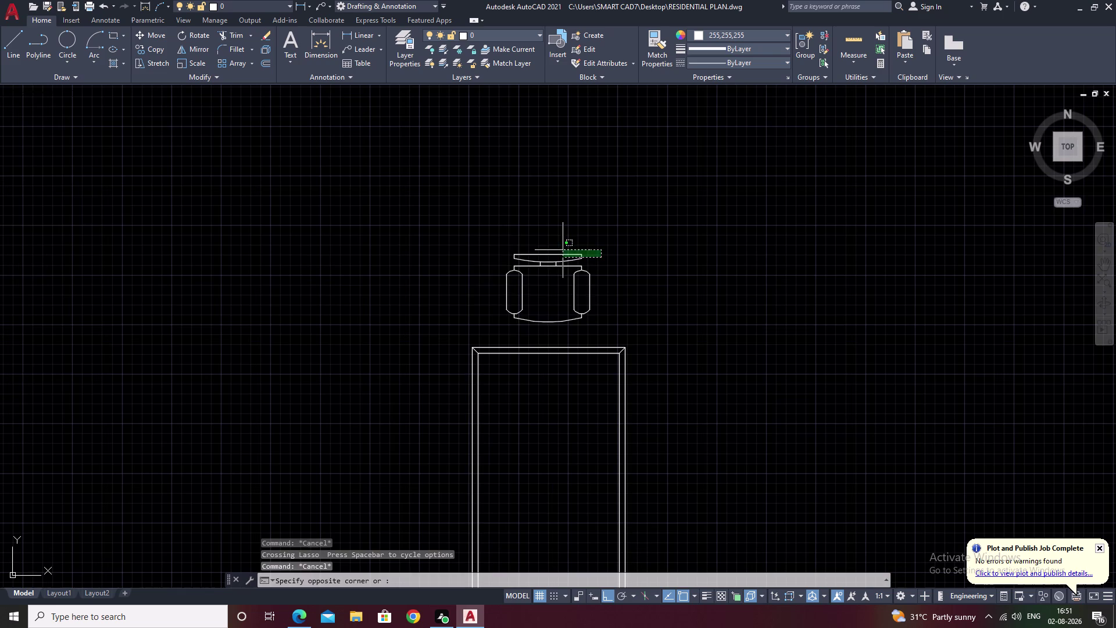
drag(563, 250, 586, 342)
text(m)
key(space)
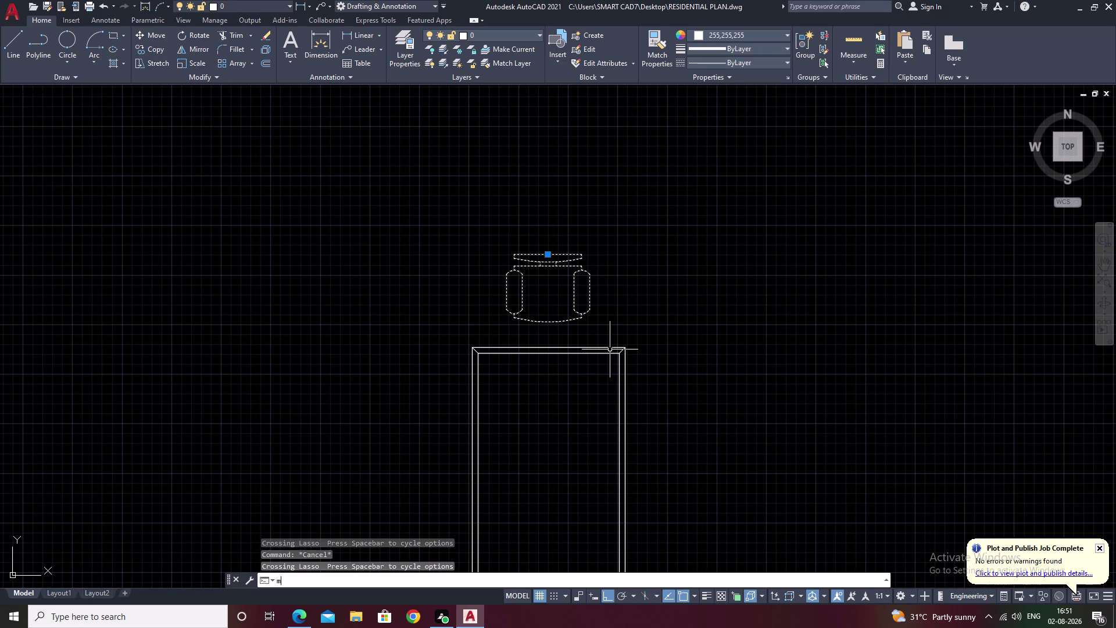
click(546, 255)
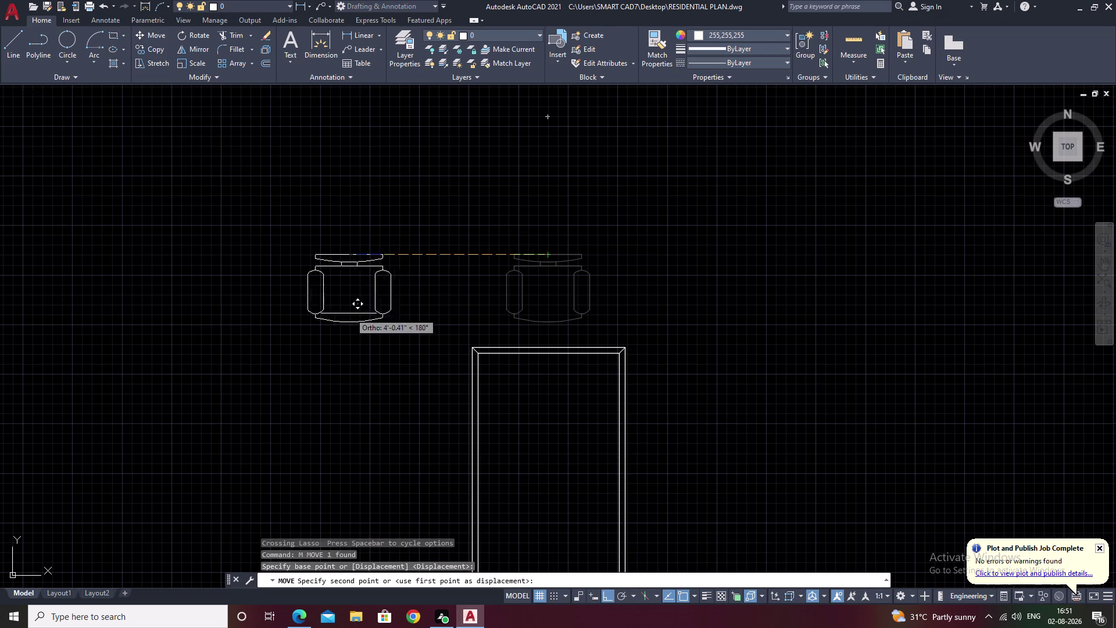
key(ctrl+z)
key(Escape)
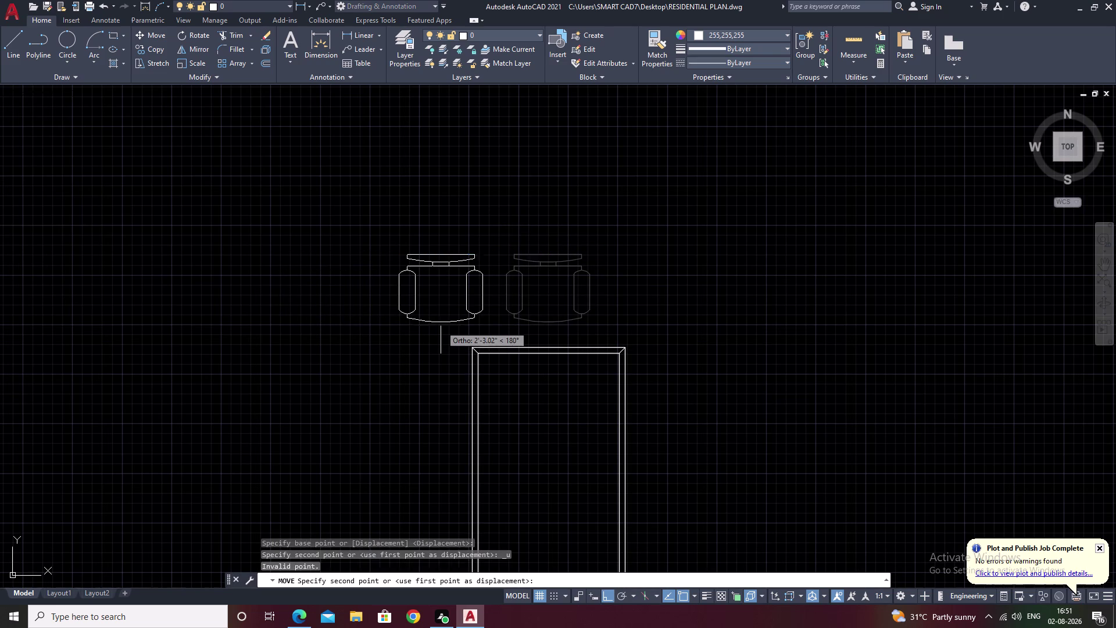
Copy the top chair with Ortho off, placing the copy left of the table.
drag(516, 238, 552, 321)
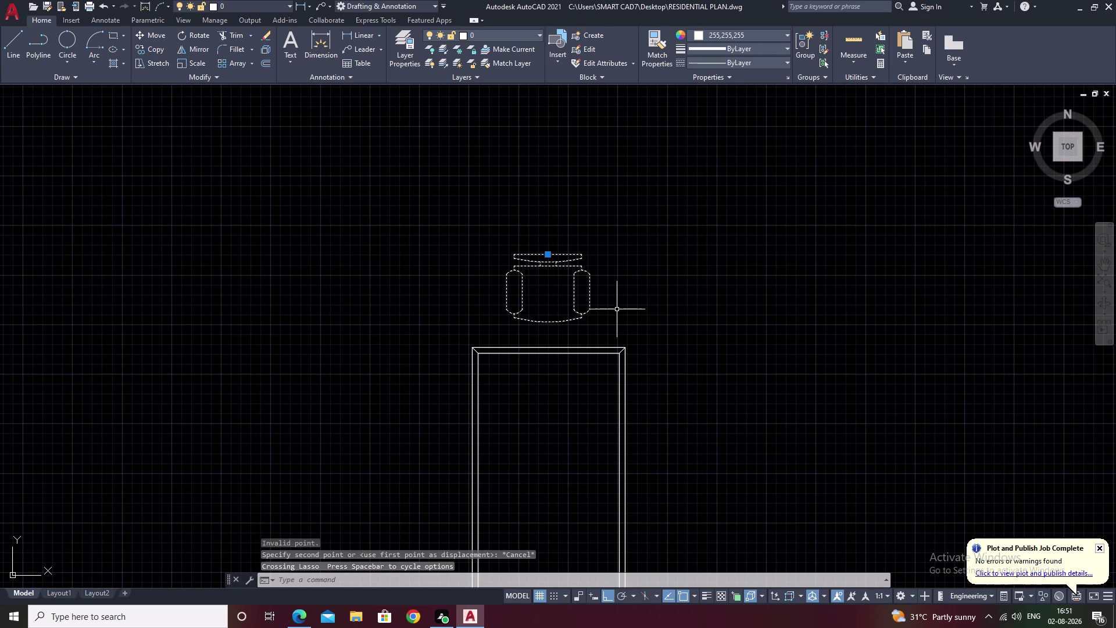
text(co)
key(space)
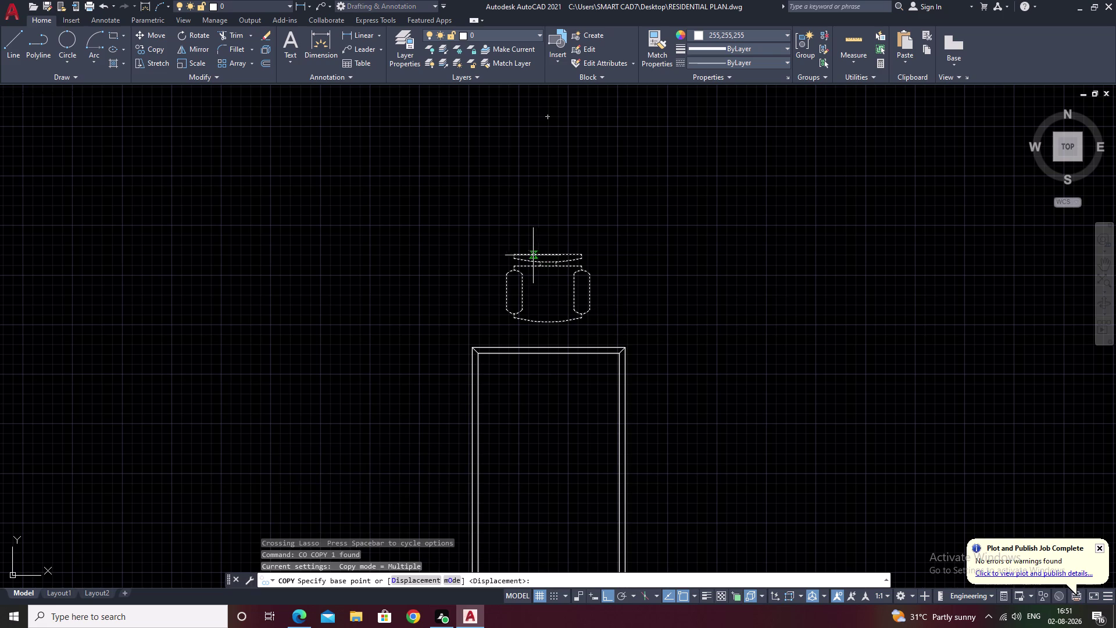
click(545, 255)
middle_drag(333, 380, 373, 312)
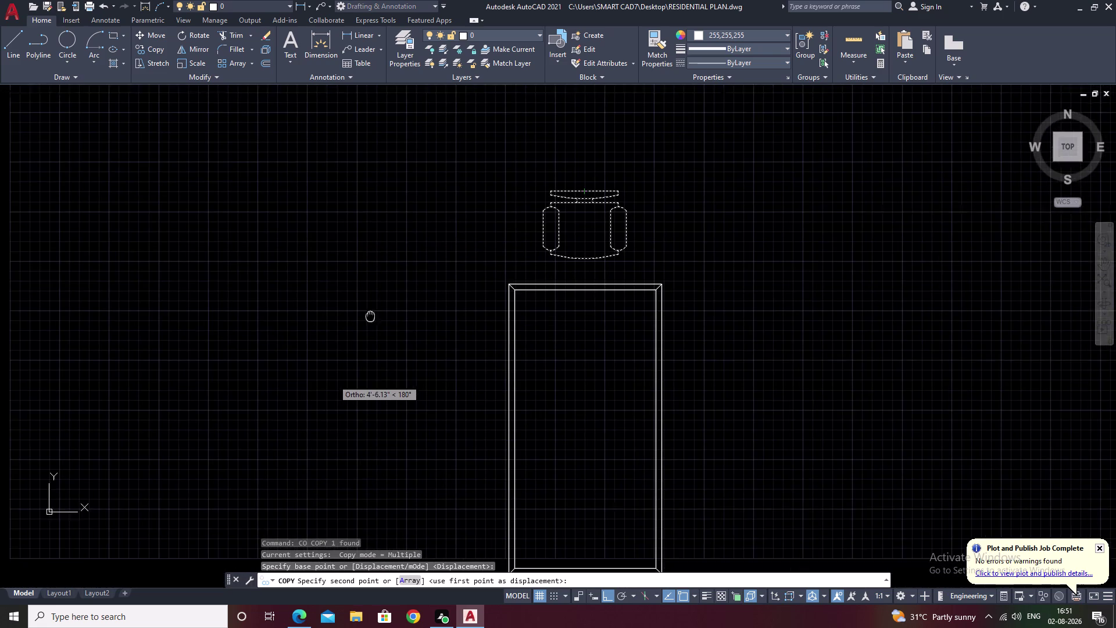
middle_drag(373, 312, 373, 311)
key(F8)
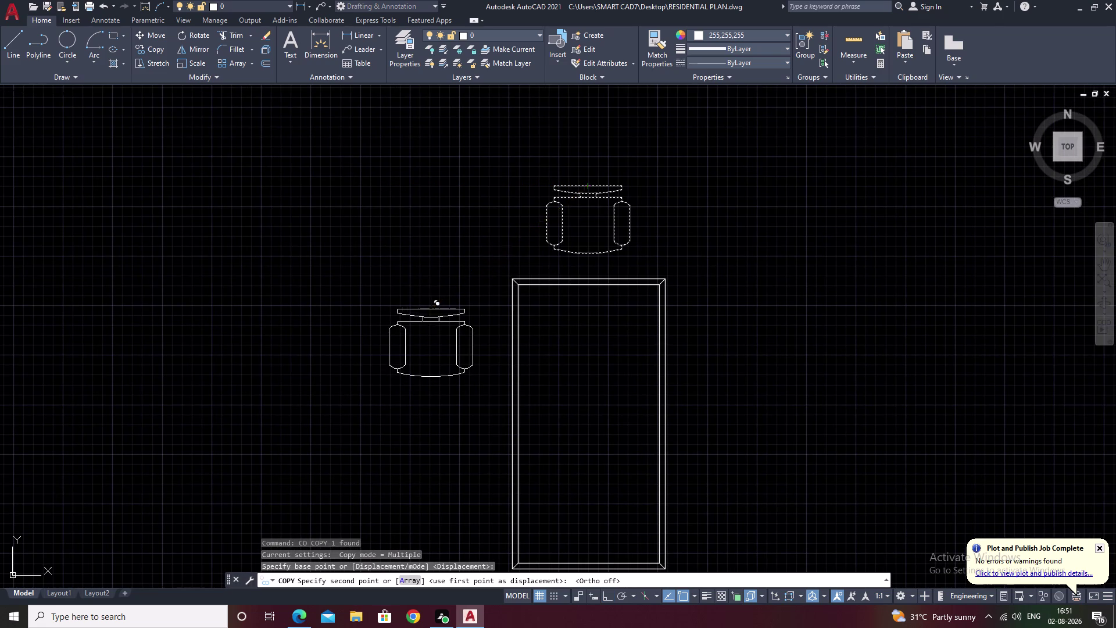
click(405, 299)
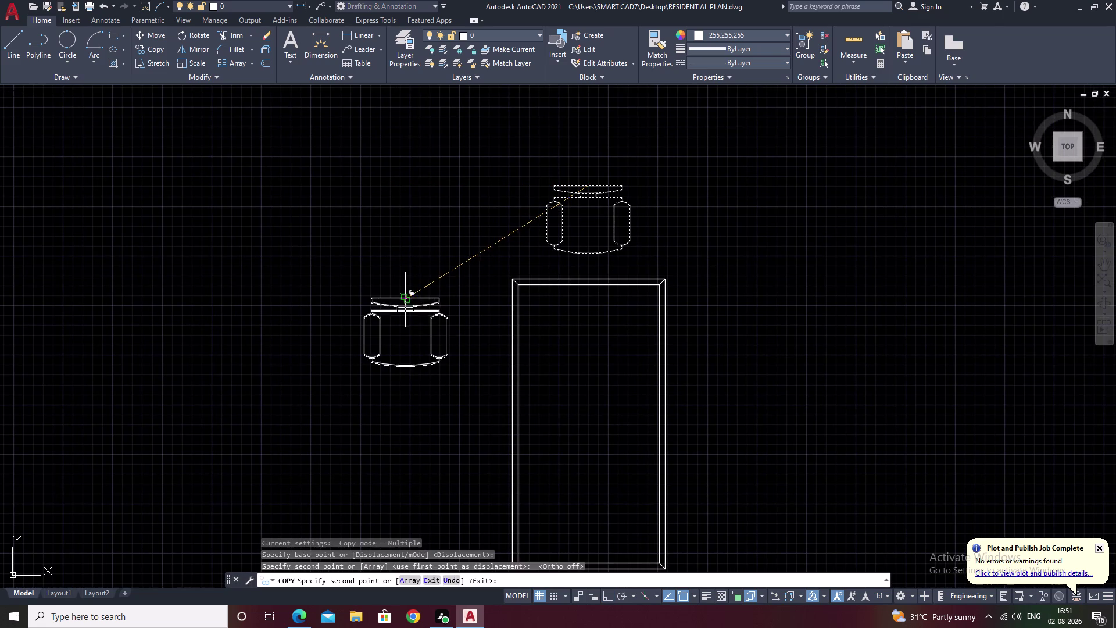
key(Escape)
drag(433, 282, 410, 412)
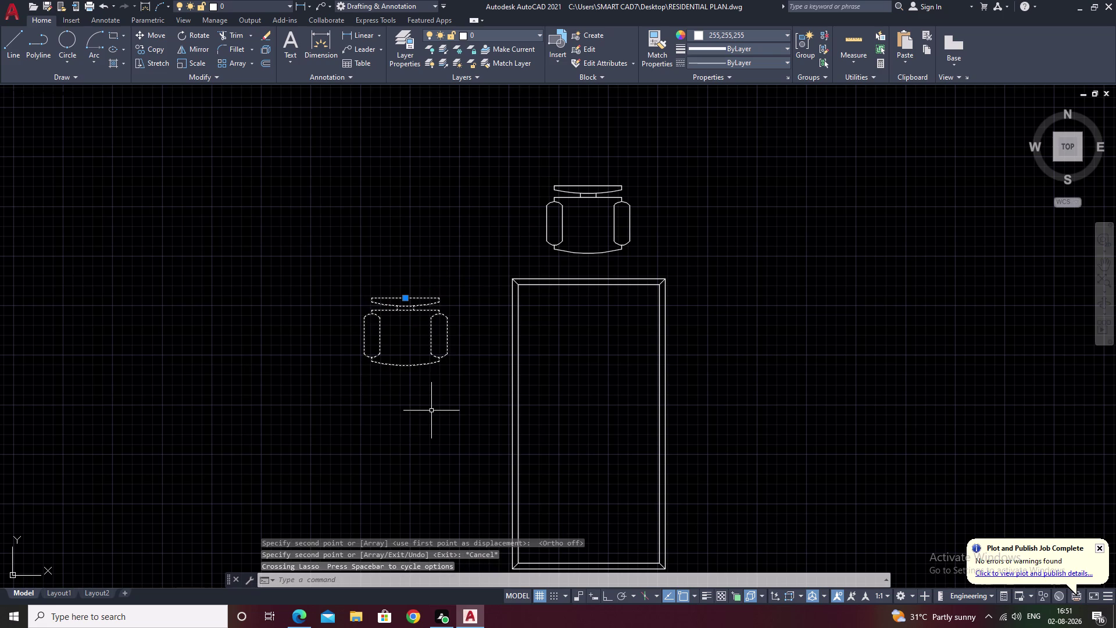
text(ro)
key(space)
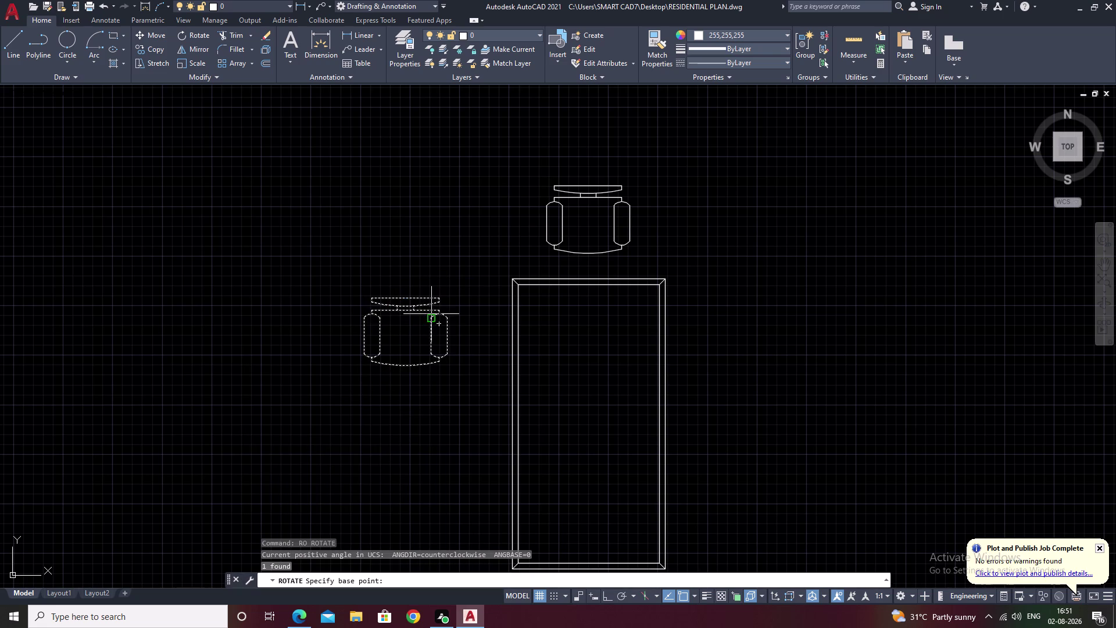
Rotate the copied chair 90° so it faces the table.
click(439, 361)
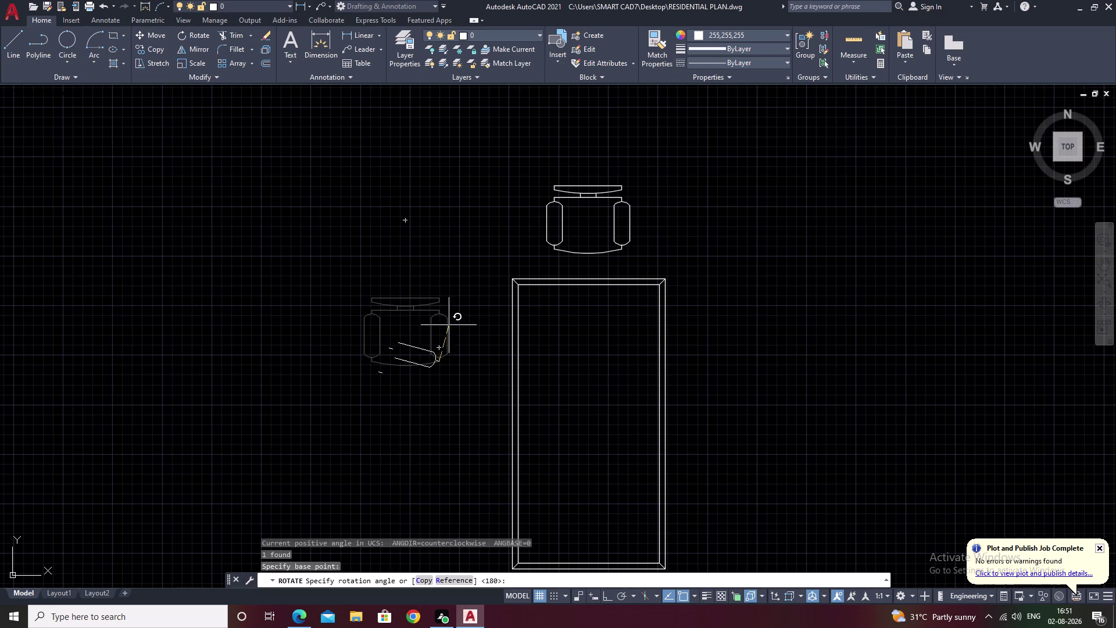
key(F8)
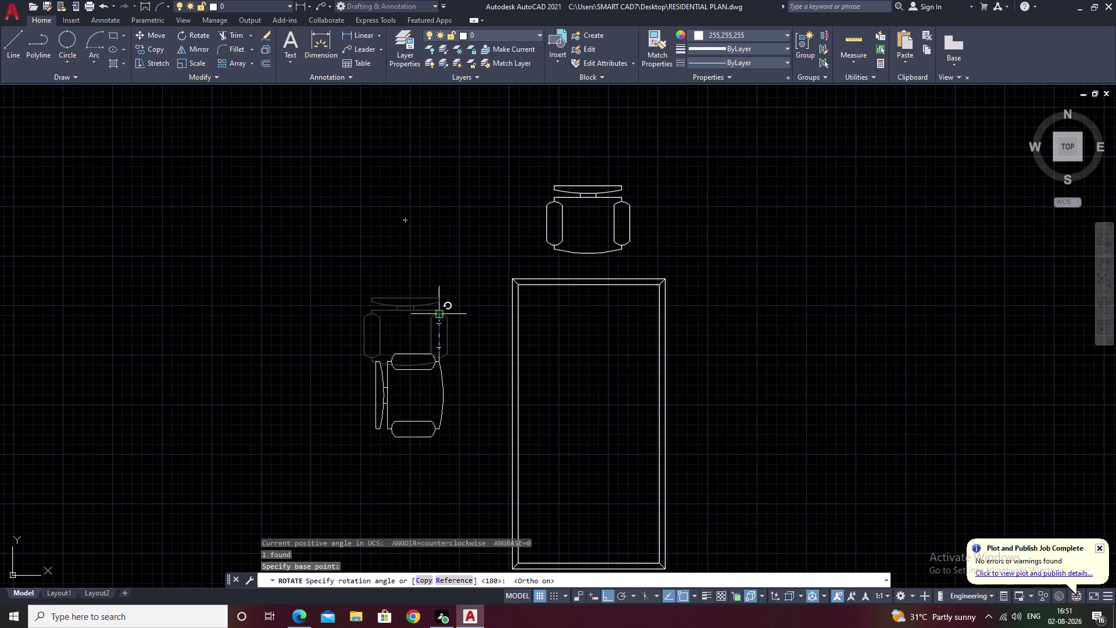
click(438, 317)
key(Escape)
Move the rotated chair beside the table's upper left side and reselect it.
drag(441, 339, 399, 465)
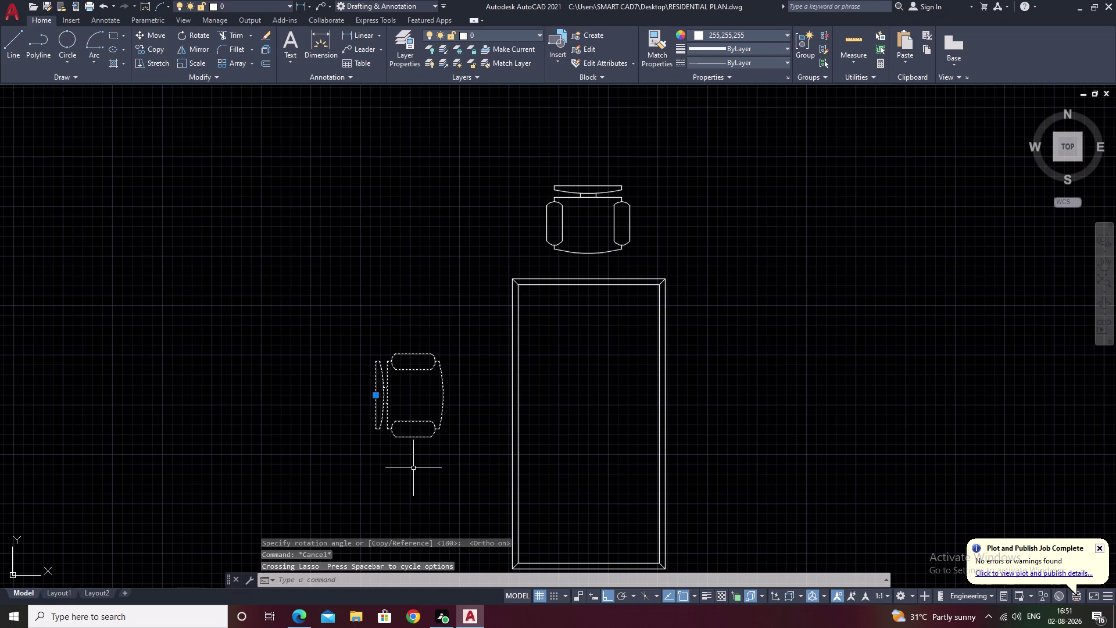
text(m)
key(space)
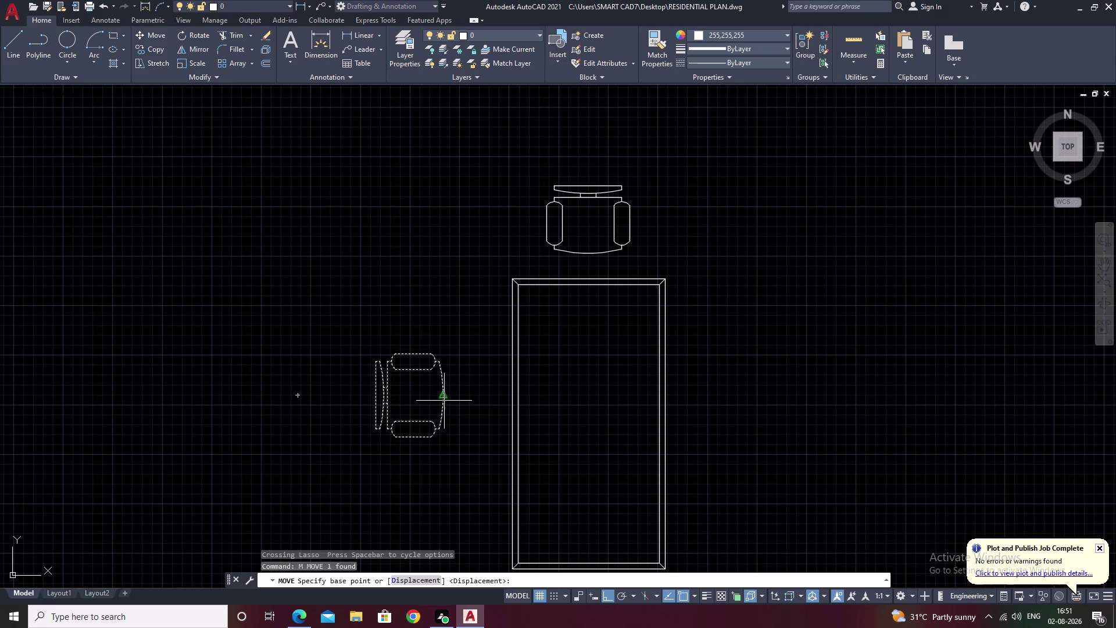
click(446, 394)
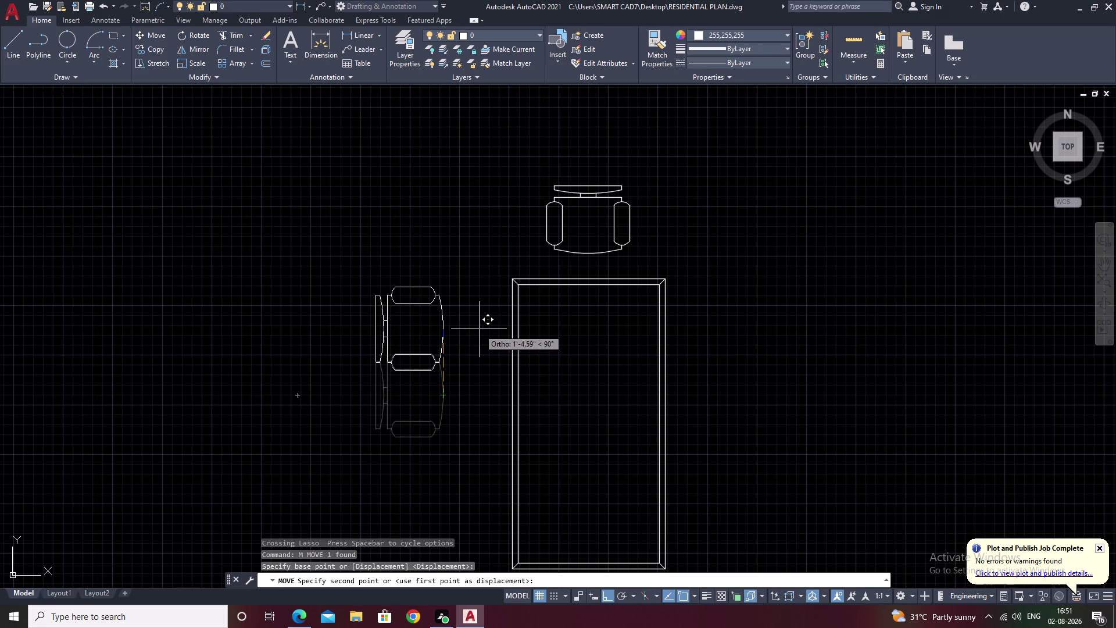
key(F8)
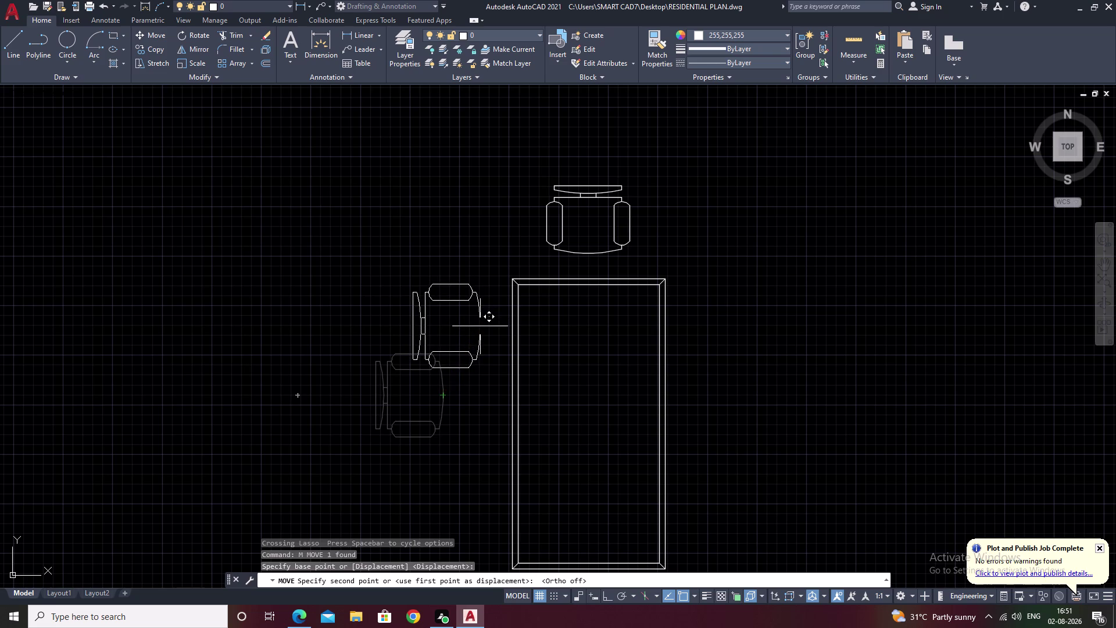
click(481, 327)
middle_drag(474, 417, 493, 341)
key(Escape)
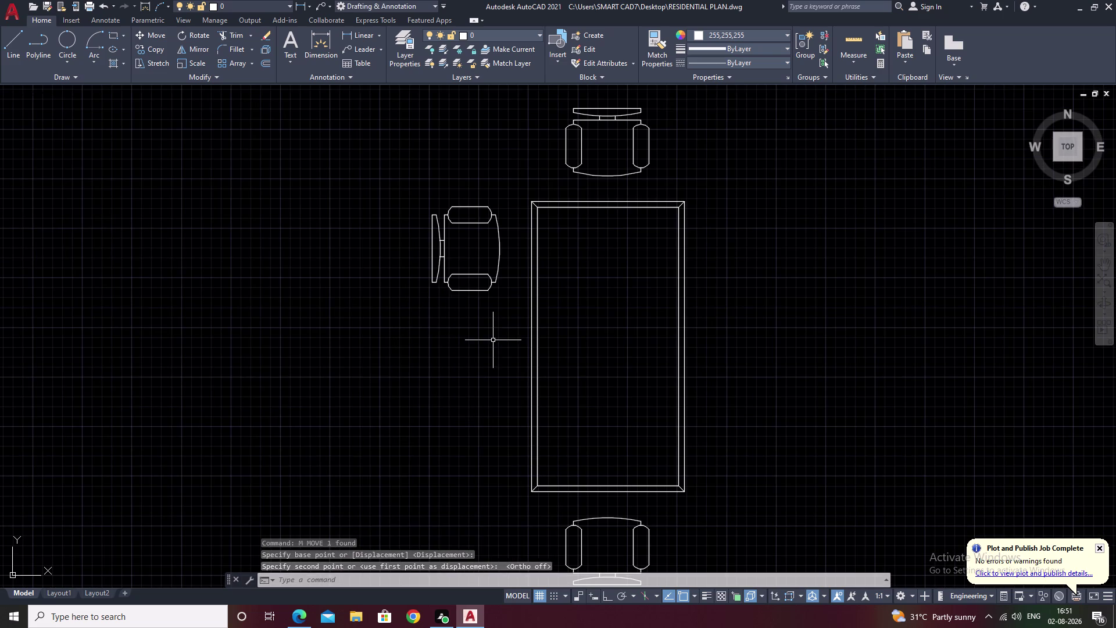
drag(496, 200, 474, 320)
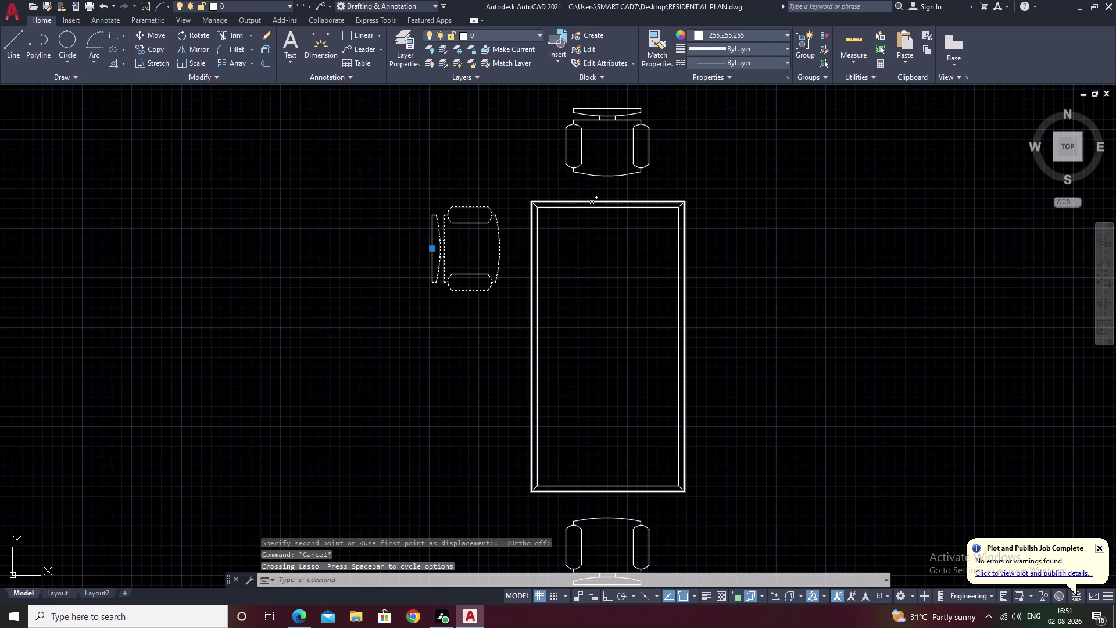
key(Escape)
drag(491, 171, 481, 309)
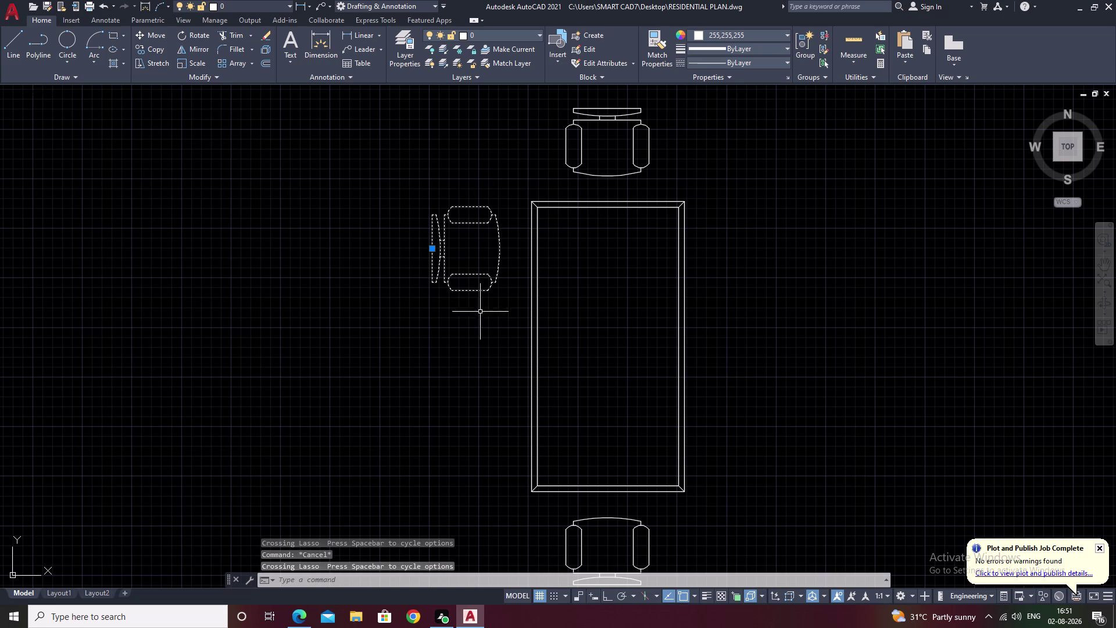
middle_drag(727, 551, 719, 466)
drag(688, 454, 524, 455)
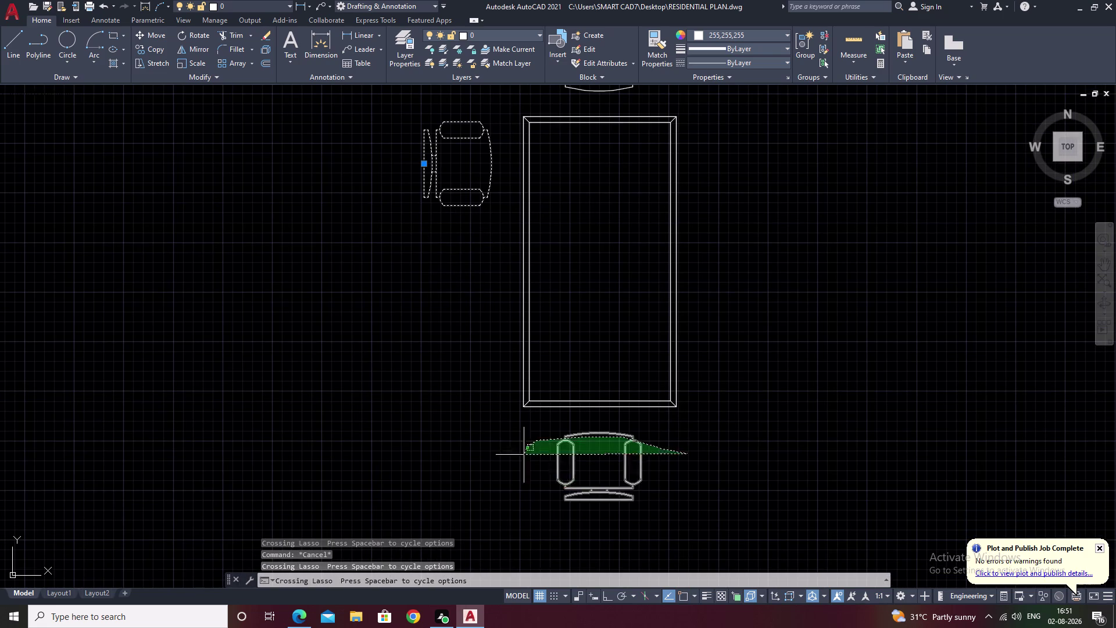
drag(524, 454, 540, 549)
middle_drag(838, 244, 809, 390)
drag(640, 172, 544, 173)
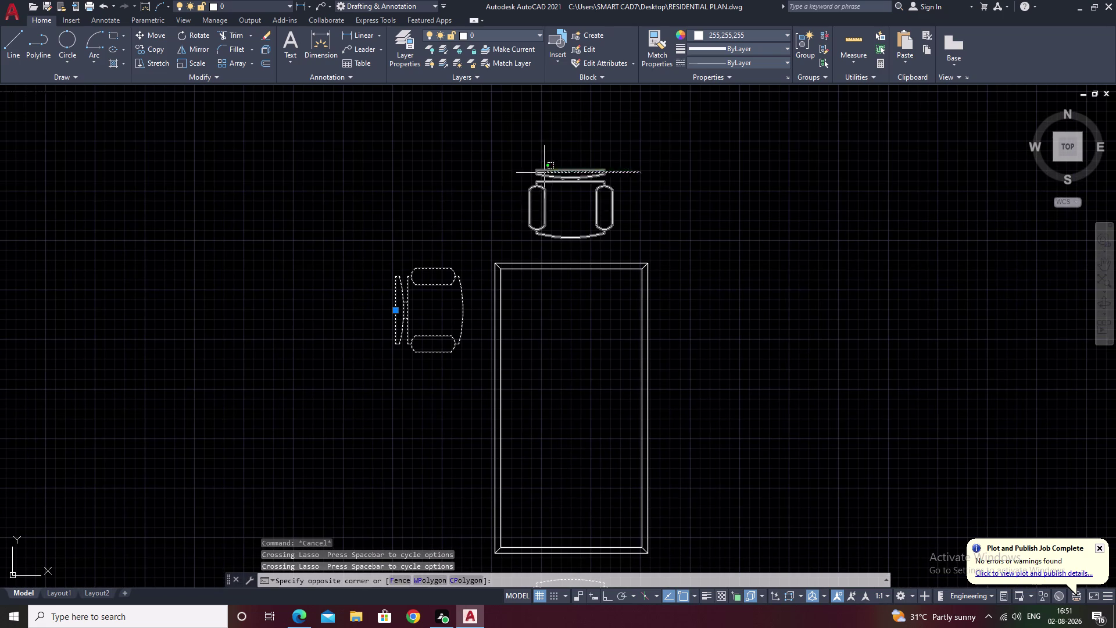
drag(545, 173, 628, 259)
text(sc)
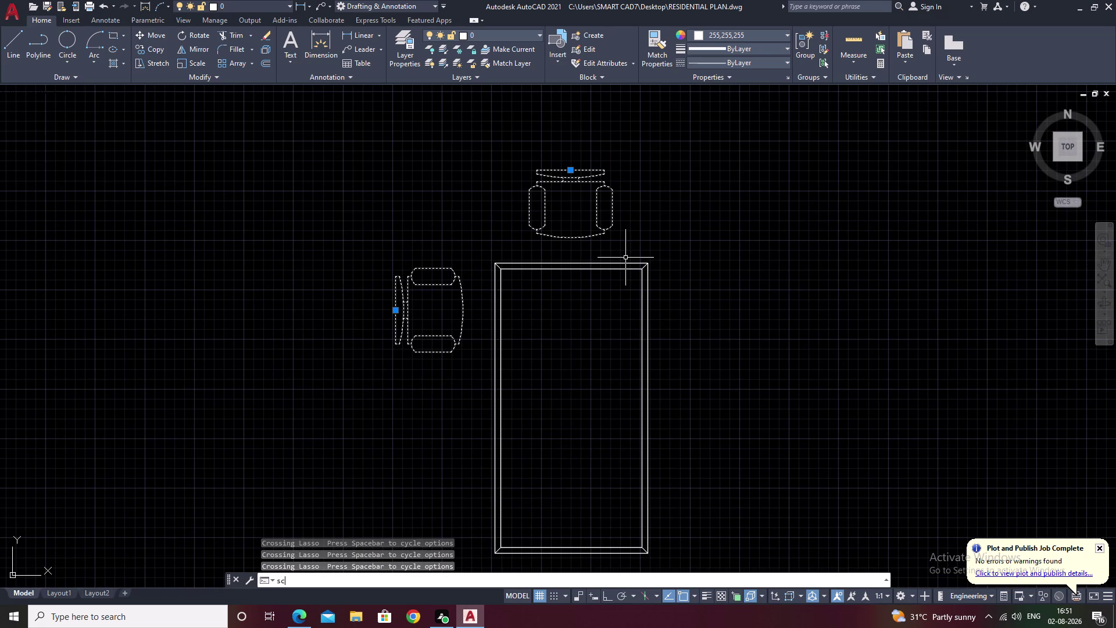
key(space)
click(608, 229)
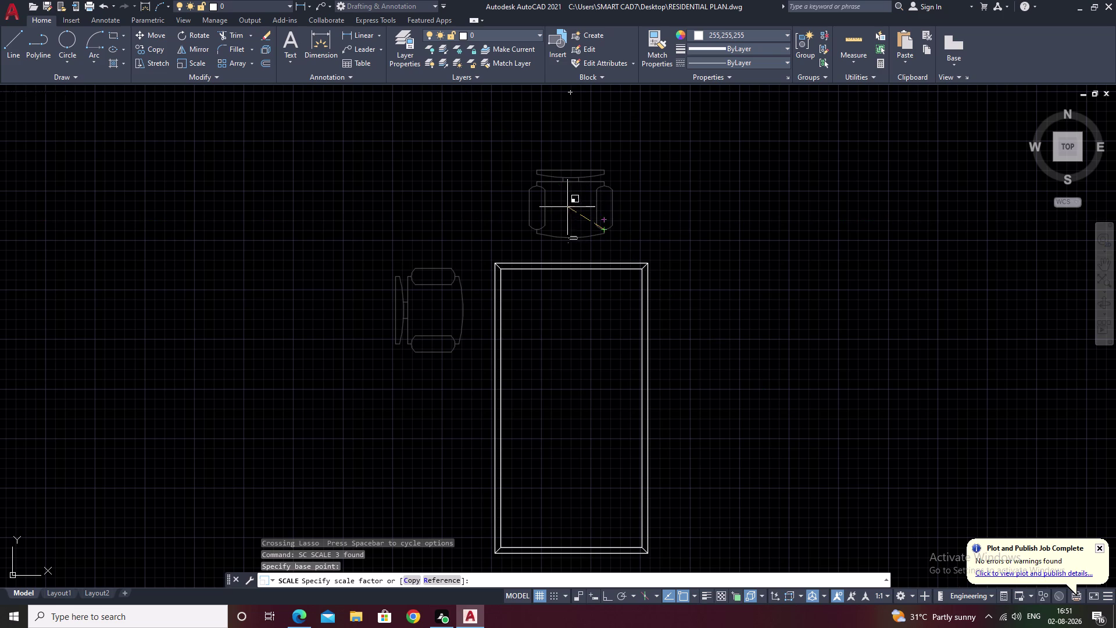
key(Escape)
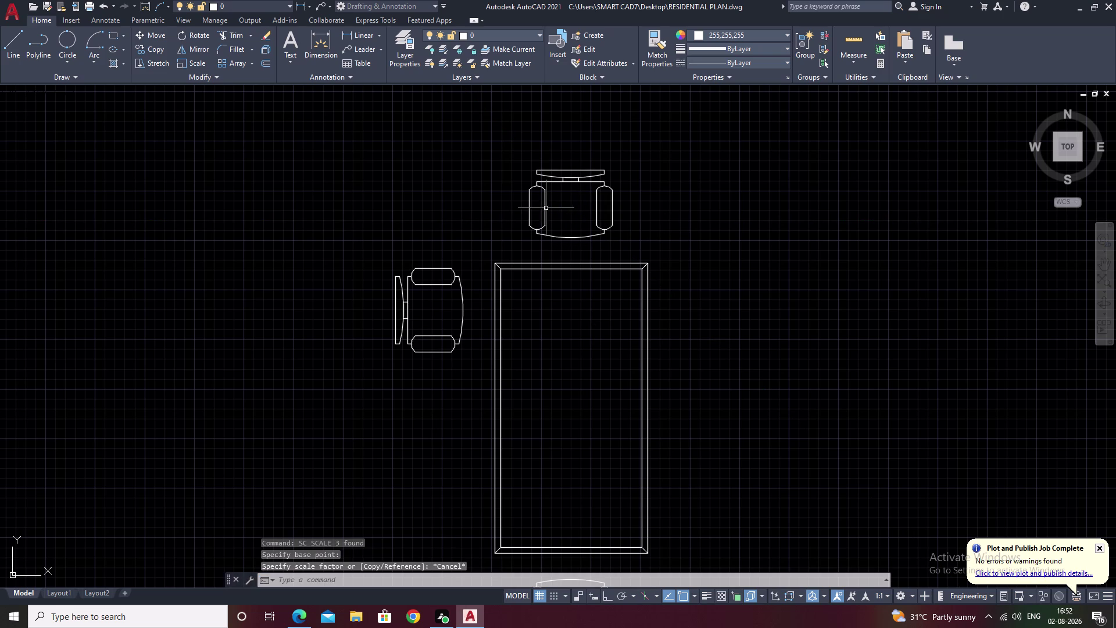
middle_drag(670, 248, 646, 162)
scroll(down, 3)
middle_drag(701, 278, 719, 210)
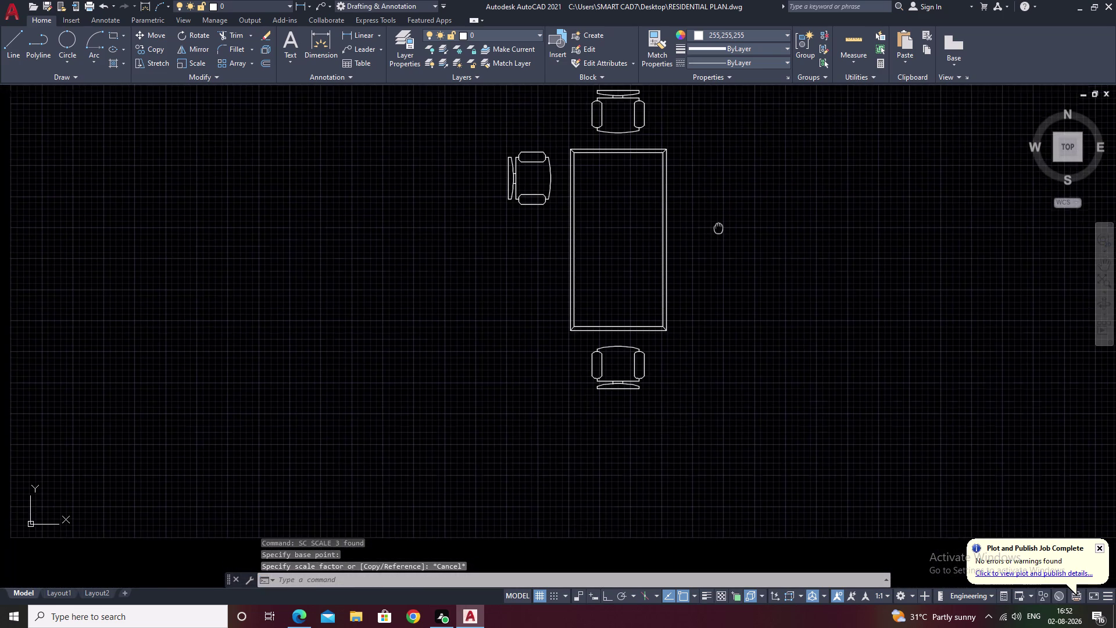
middle_drag(613, 222, 613, 262)
drag(558, 162, 522, 242)
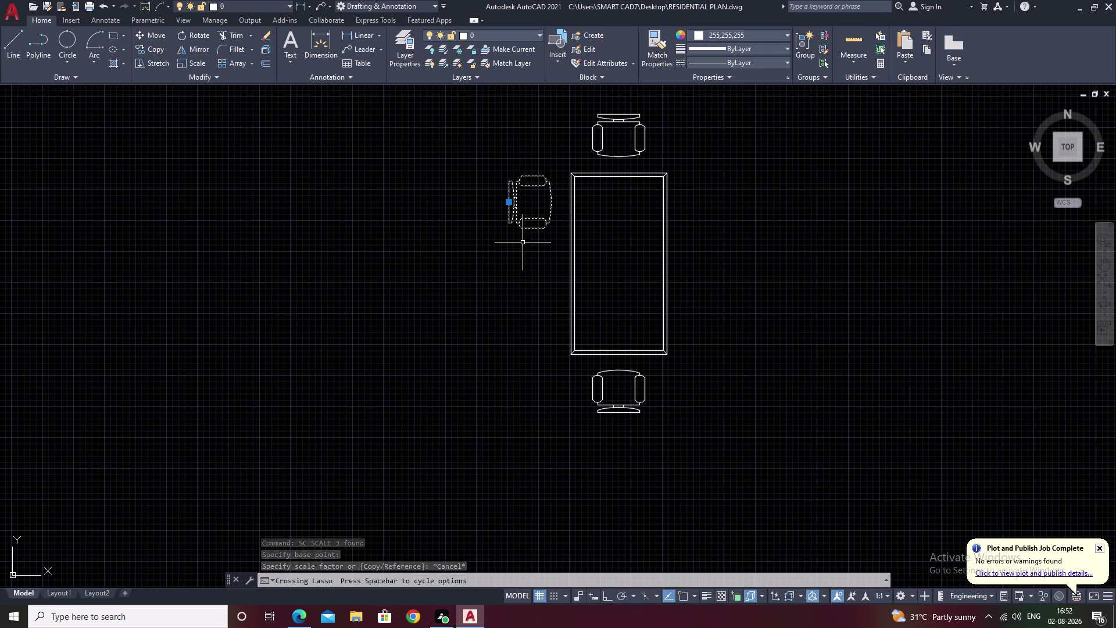
click(253, 63)
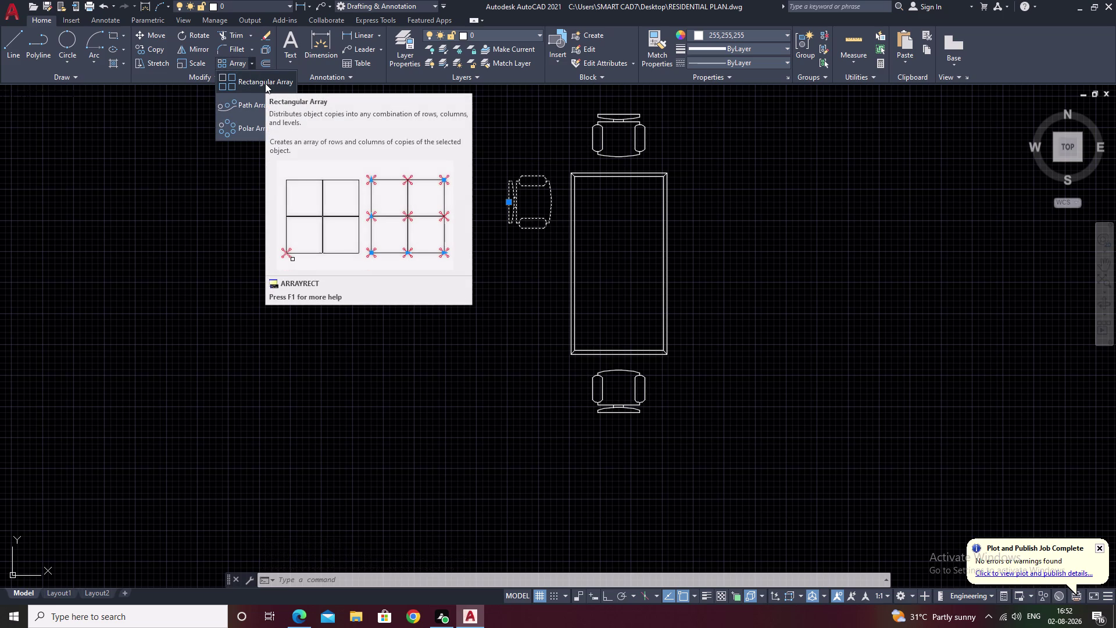
Start a rectangular array of the left chair and set it to 3 rows.
click(265, 83)
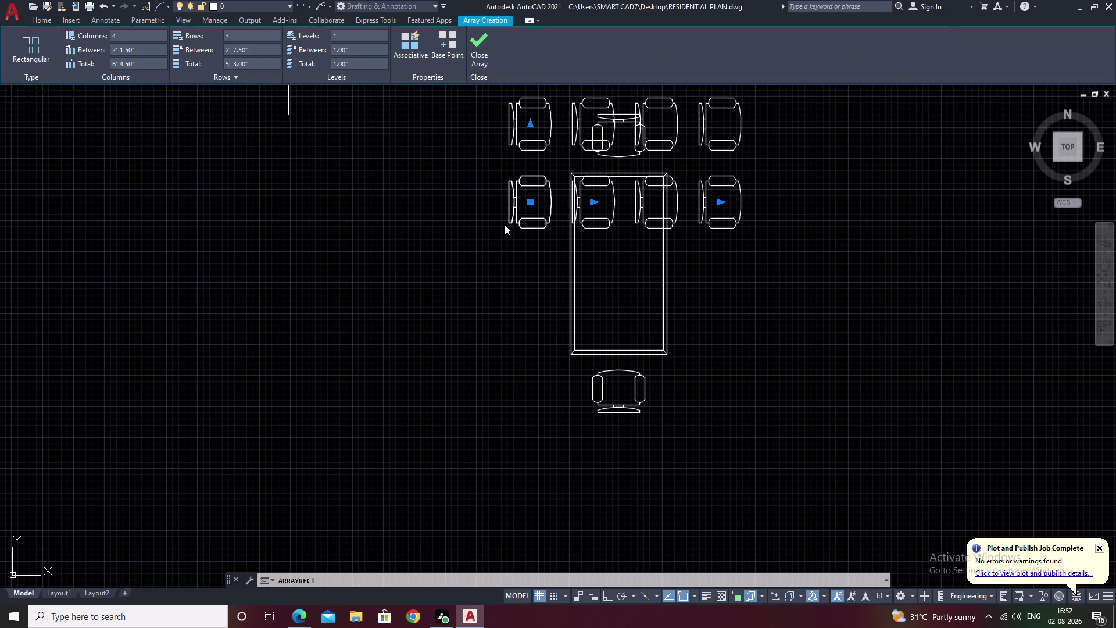
middle_drag(487, 214, 390, 364)
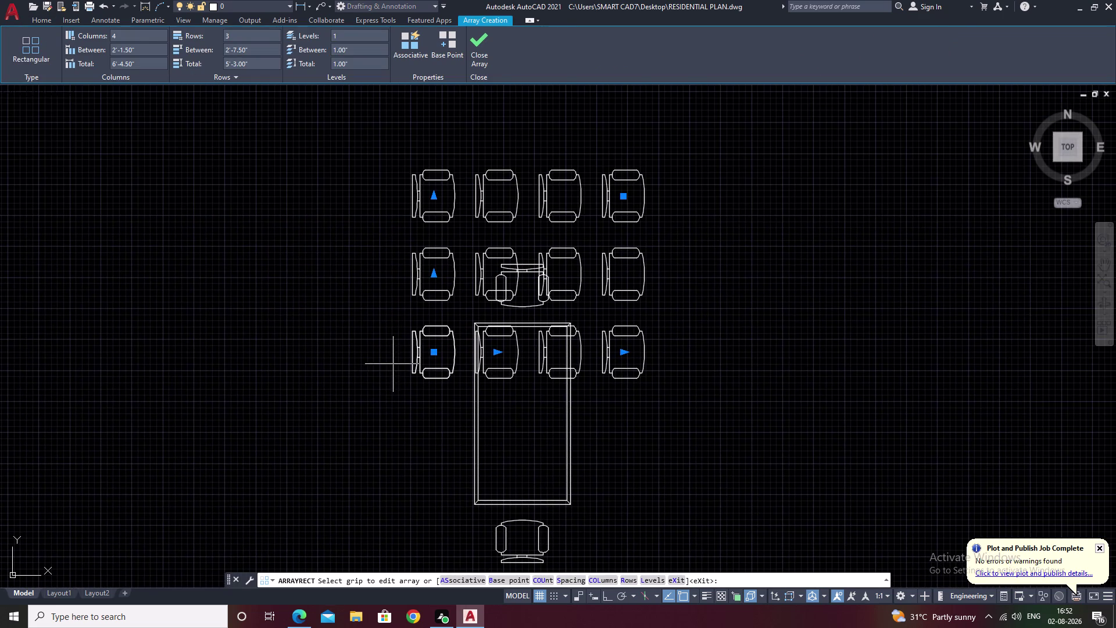
click(245, 31)
key(BackSpace)
key(1)
click(320, 197)
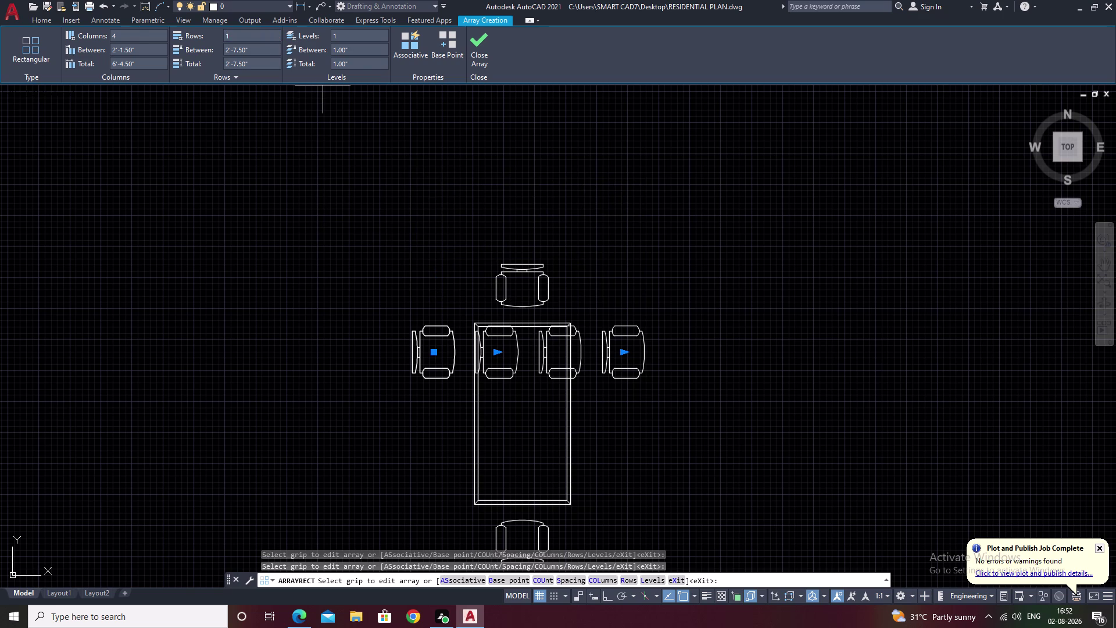
click(135, 33)
click(260, 34)
key(BackSpace)
key(3)
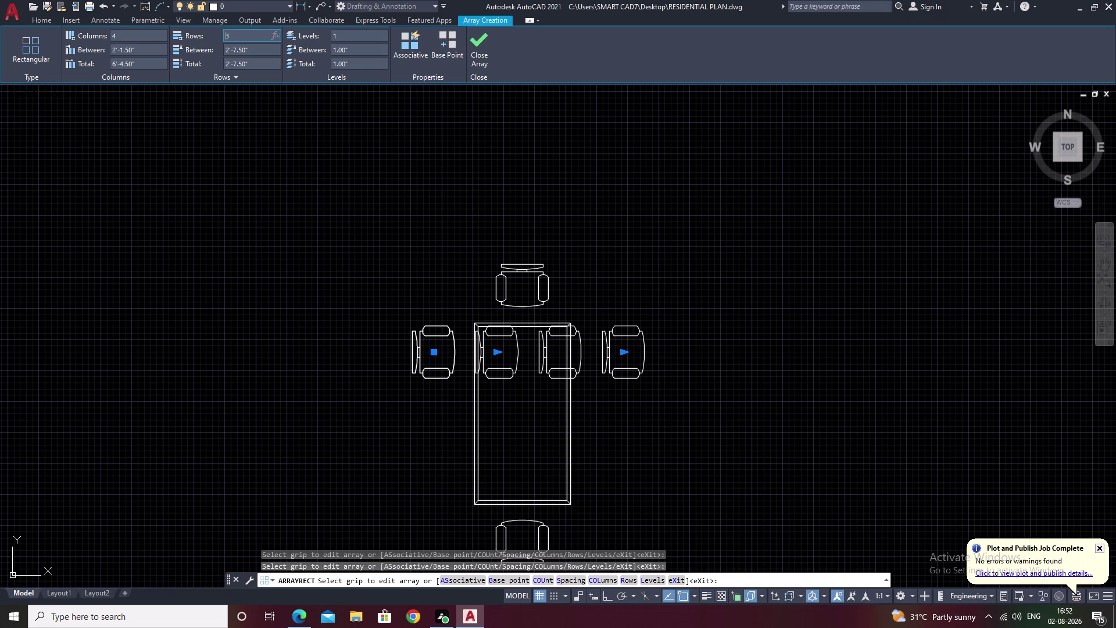
Reduce the chair array to a single column.
click(315, 201)
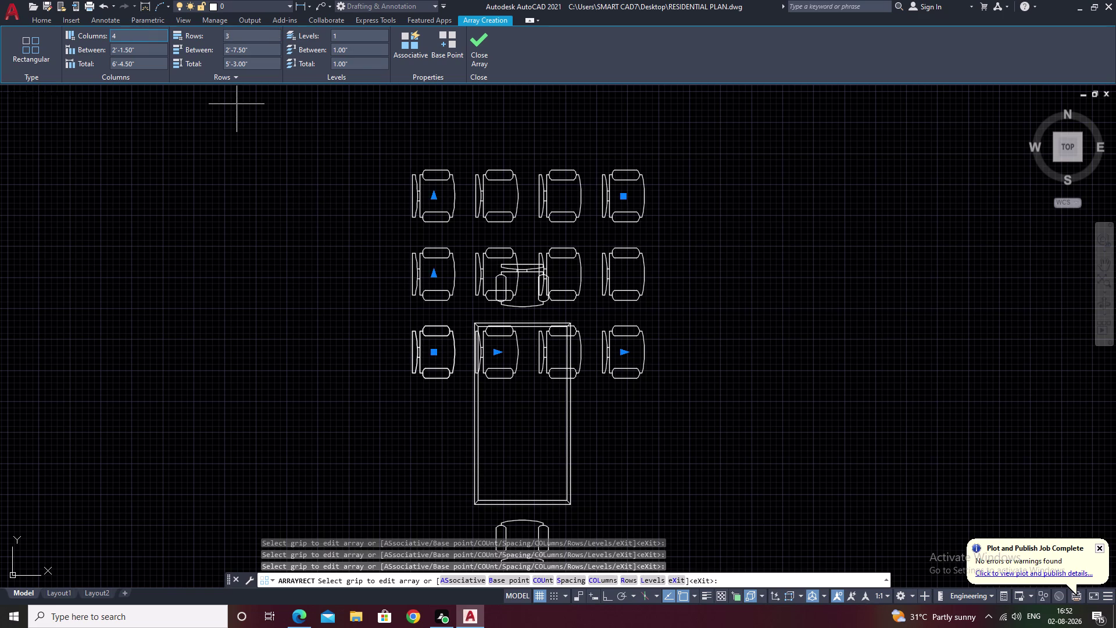
click(137, 32)
key(BackSpace)
key(1)
click(176, 136)
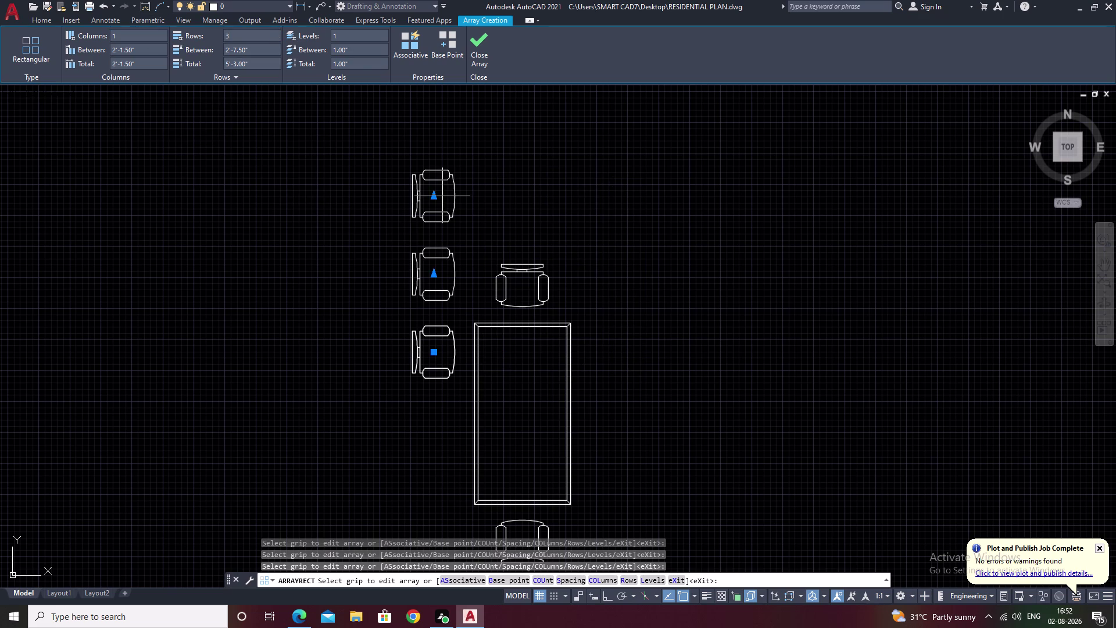
Clear and adjust the array's column spacing value.
click(132, 49)
click(146, 54)
key(BackSpace)
key(BackSpace)
key(BackSpace)
key(BackSpace)
key(BackSpace)
key(BackSpace)
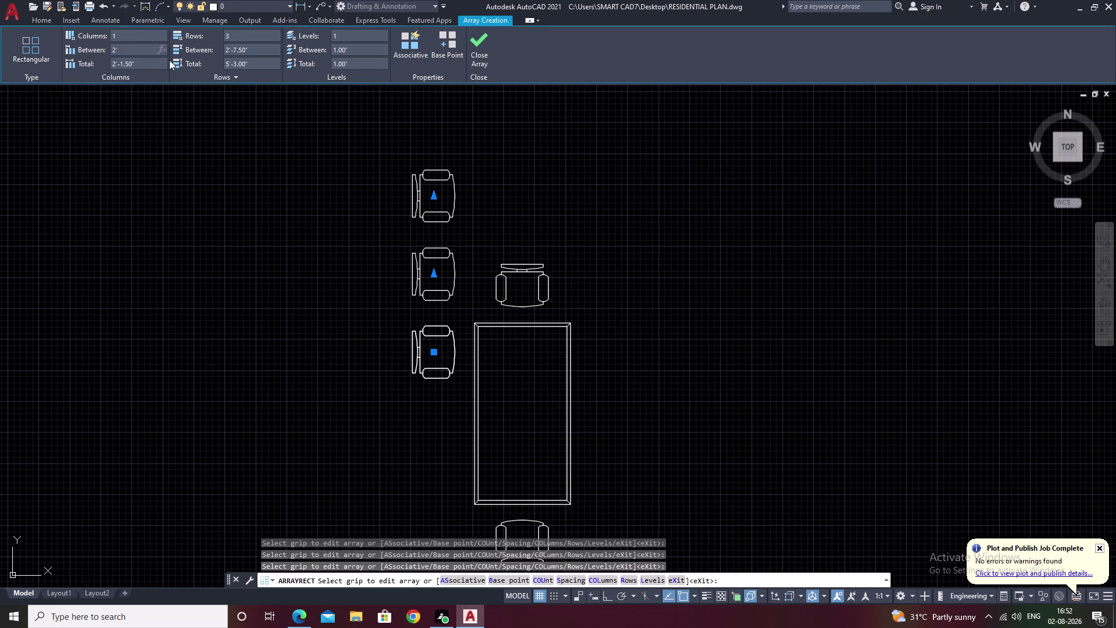
click(165, 155)
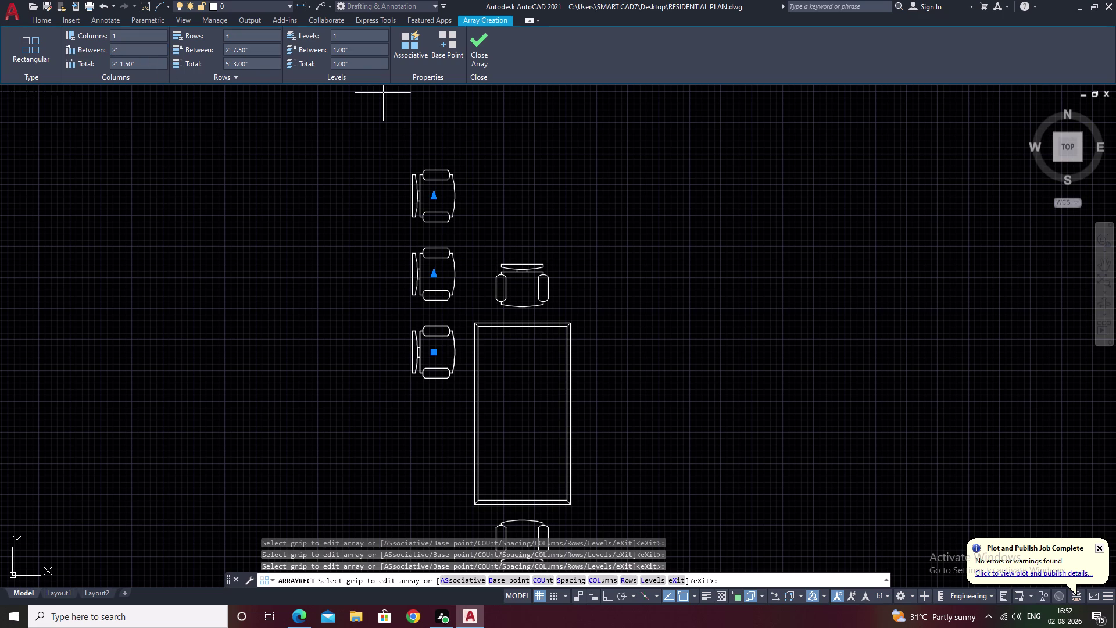